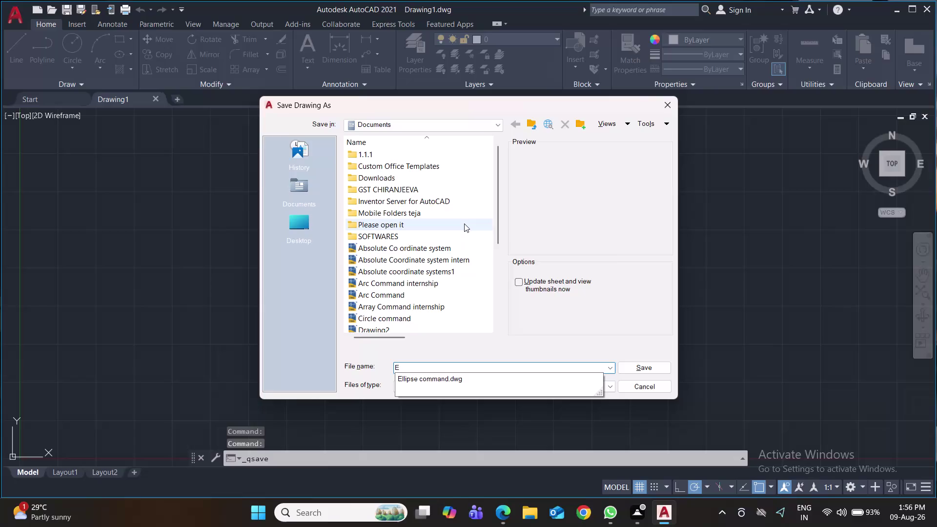
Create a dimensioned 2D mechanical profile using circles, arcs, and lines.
Type 'Basic' as the starting file name, correcting the mistyped entry.
text(xe)
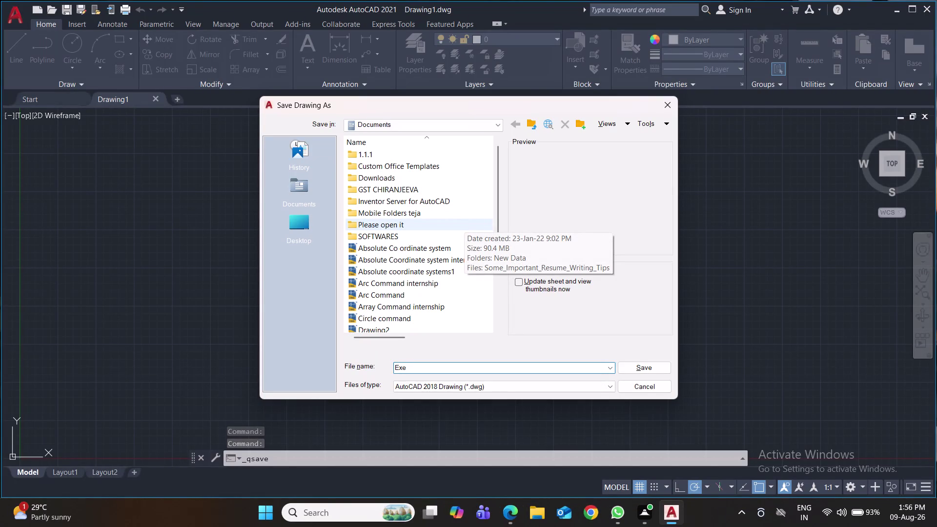
key(r)
text(cis)
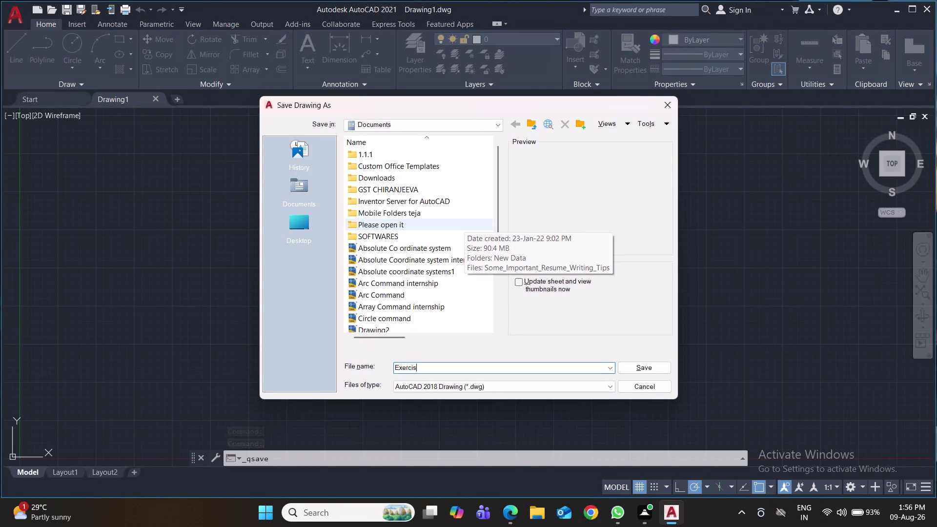
text(e)
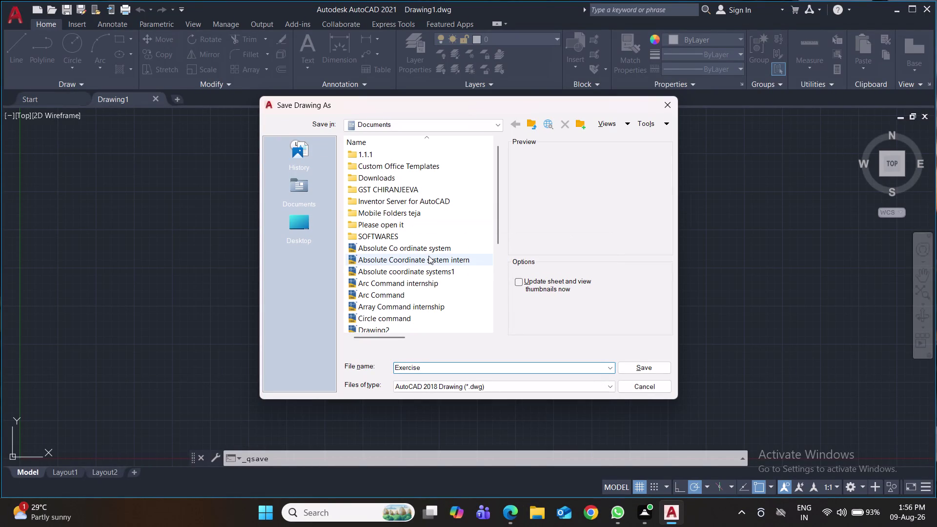
key(BackSpace)
key(BackSpace)
key(BackSpace)
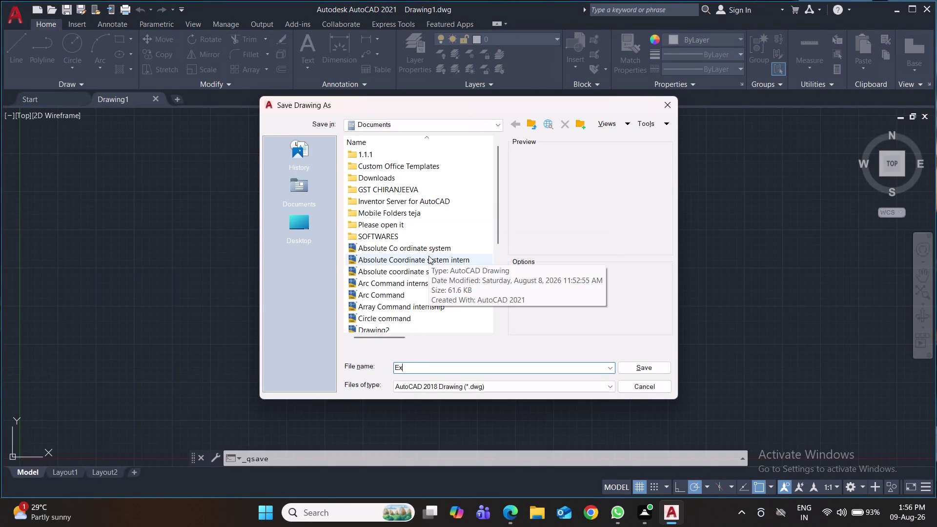
text(Bas)
text(ic)
key(space)
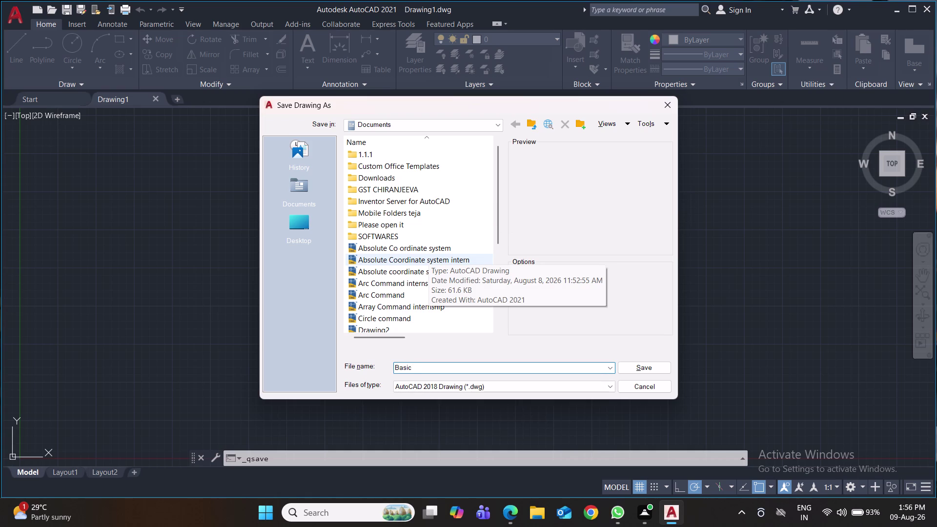
Browse to the intership folder on the Desktop.
scroll(down, 3)
scroll(down, 3)
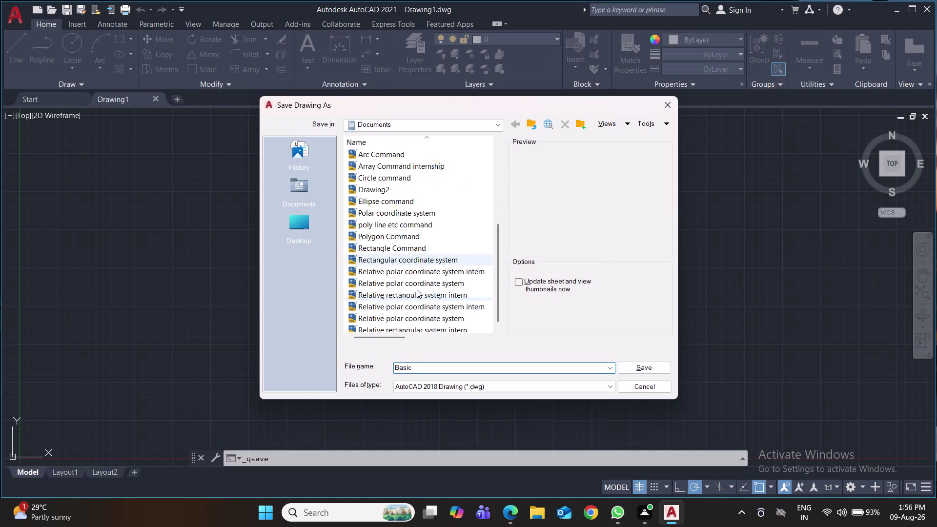
scroll(down, 3)
scroll(down, 3)
scroll(down, 3)
scroll(up, 3)
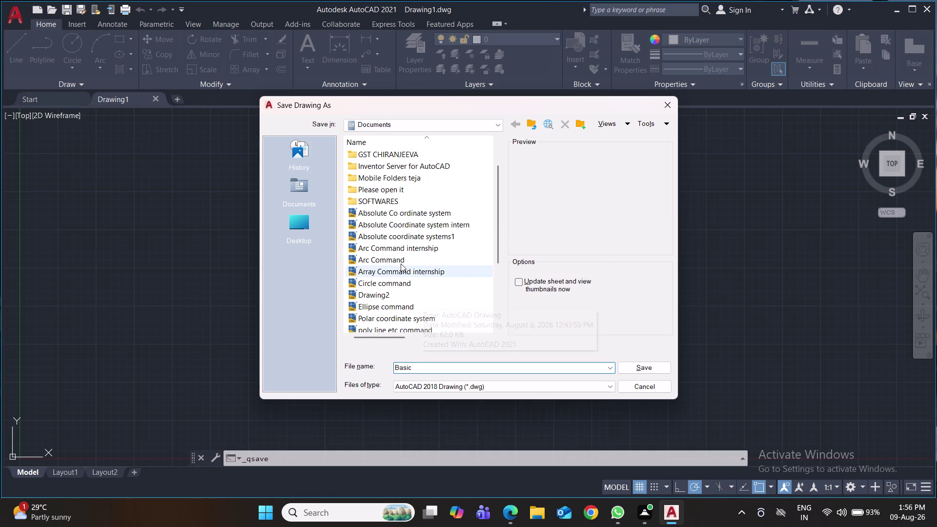
click(299, 228)
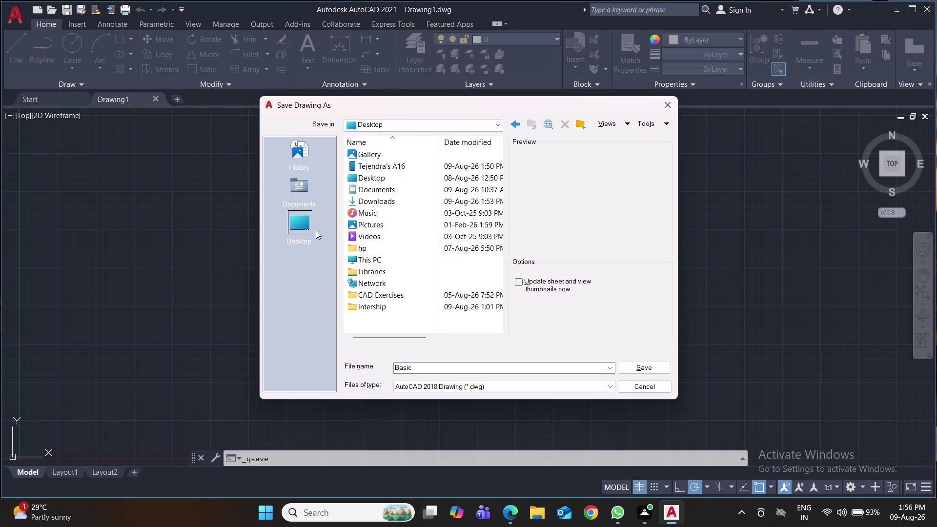
click(386, 309)
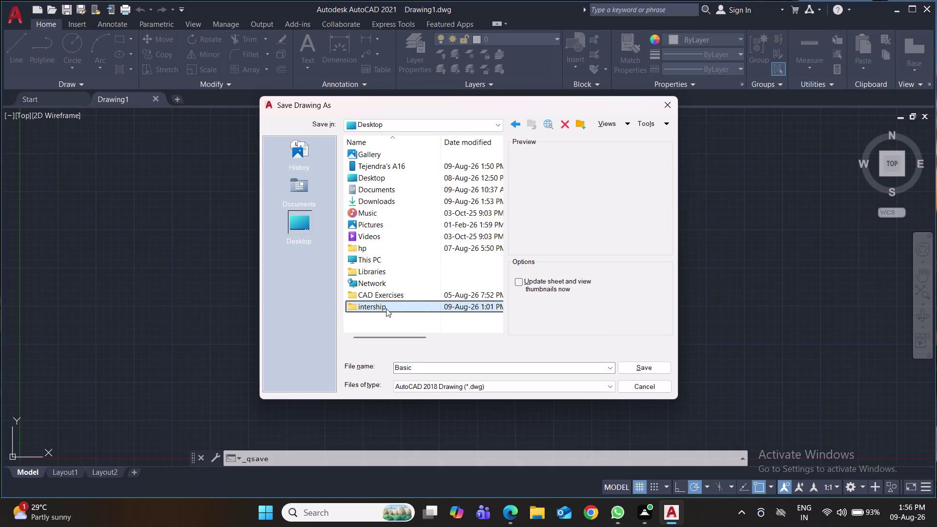
double_click(386, 309)
Reuse 'Basic exercise 5 internship', change 5 to 6, and save.
click(426, 365)
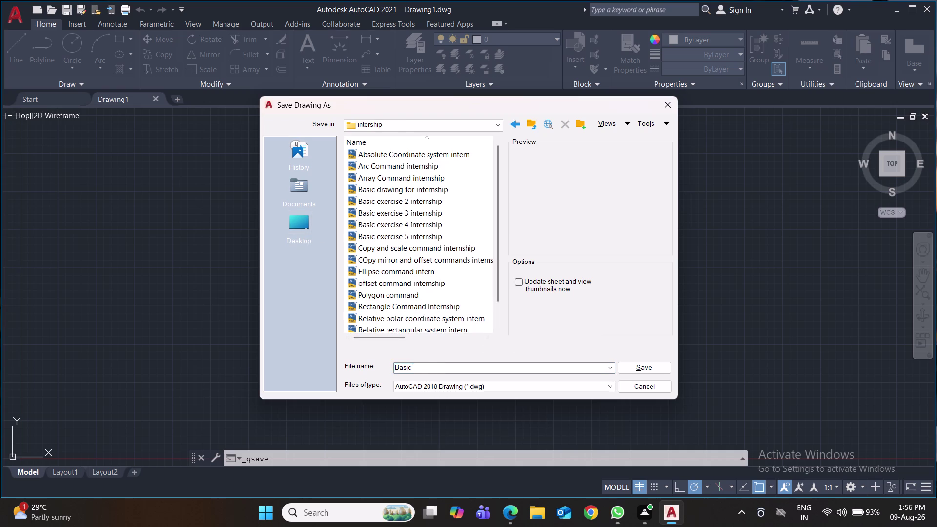
click(425, 366)
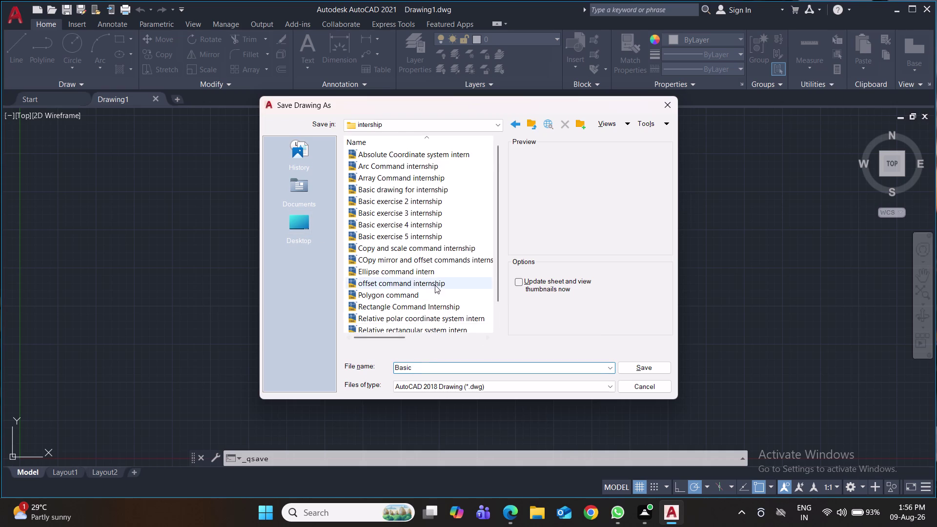
scroll(down, 3)
click(418, 216)
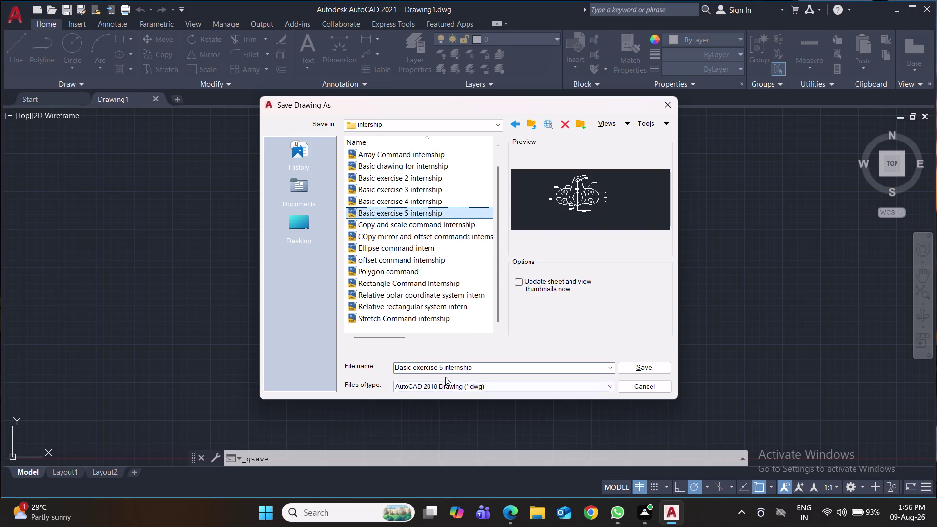
click(444, 369)
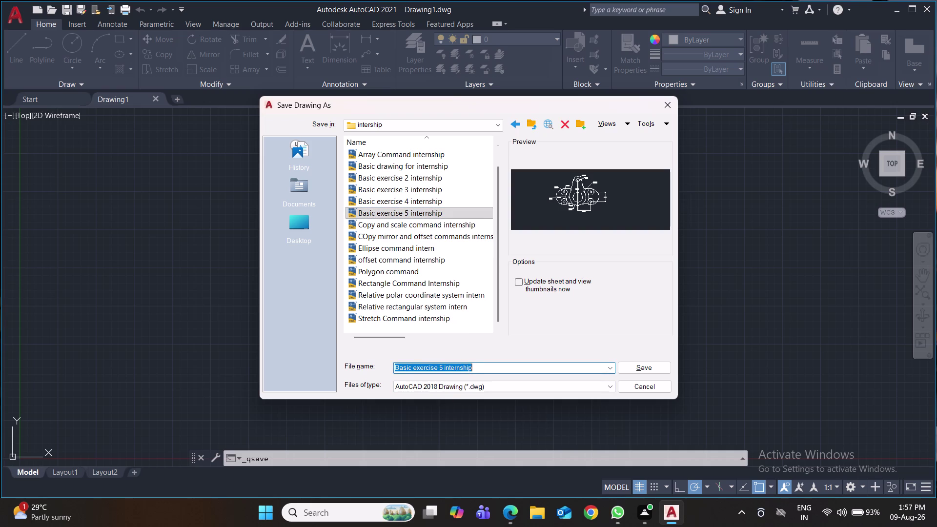
click(444, 369)
key(Left)
key(BackSpace)
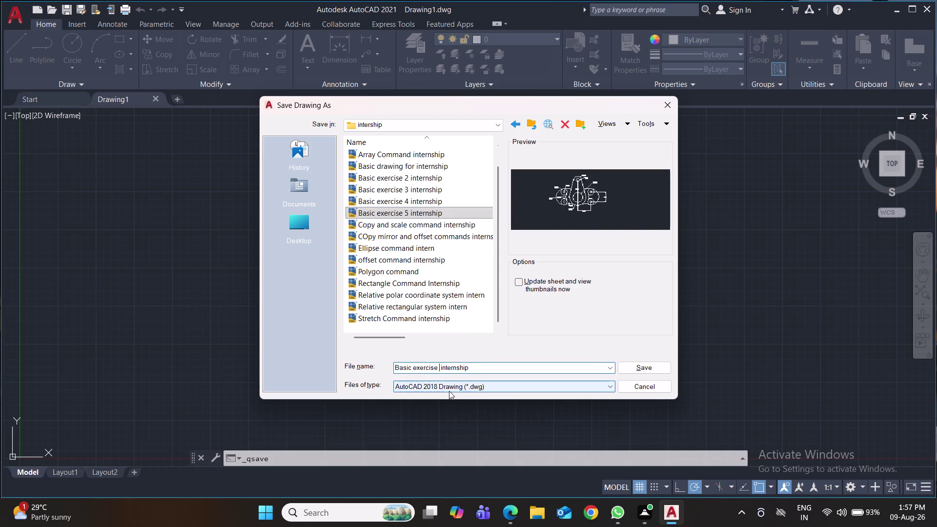
key(6)
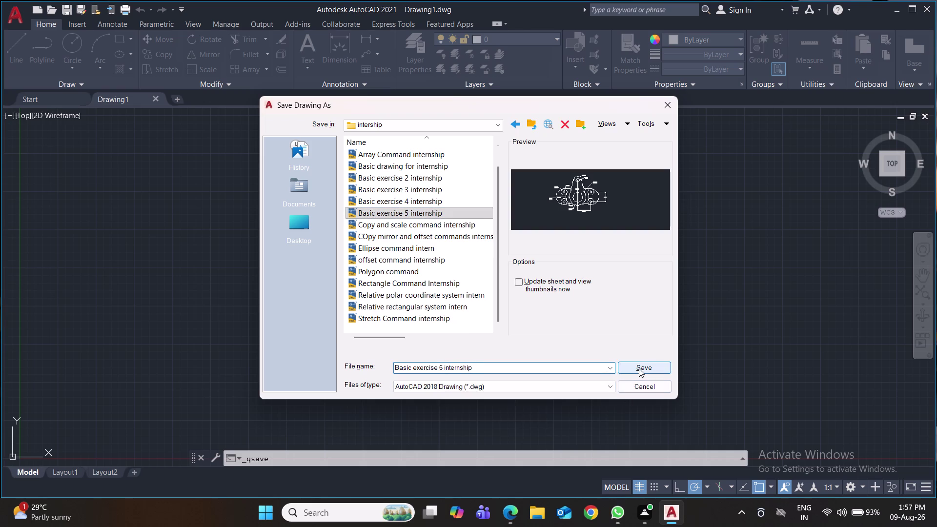
click(639, 369)
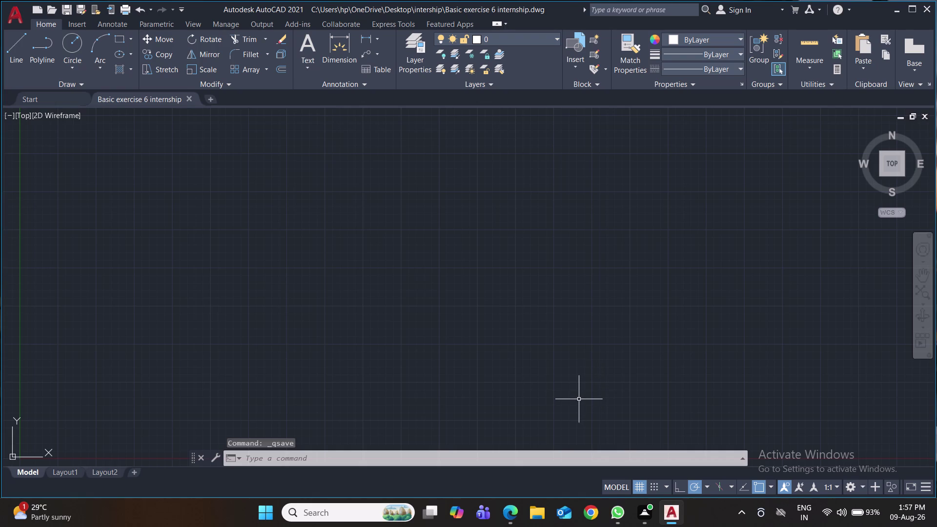
Save, then set Drawing Units to 0.0 length precision and millimetre insertion scale.
key(ctrl+s)
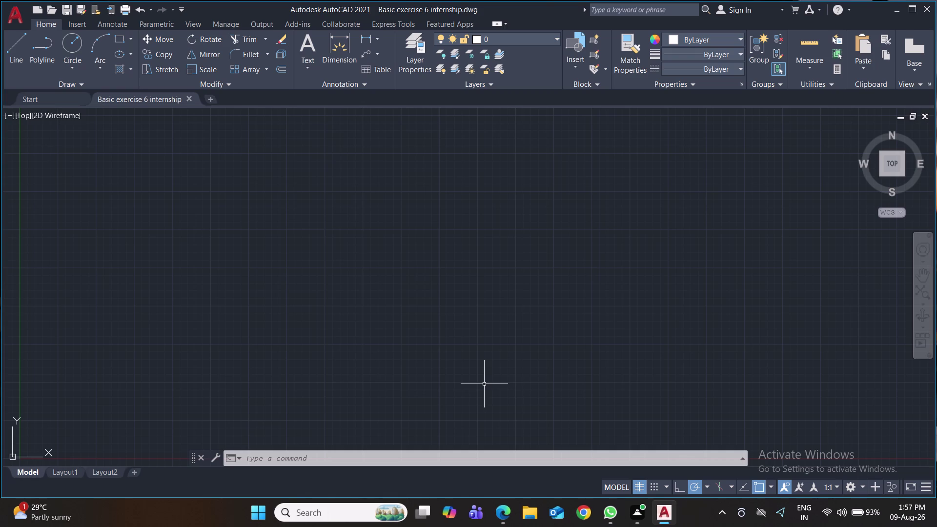
text(un)
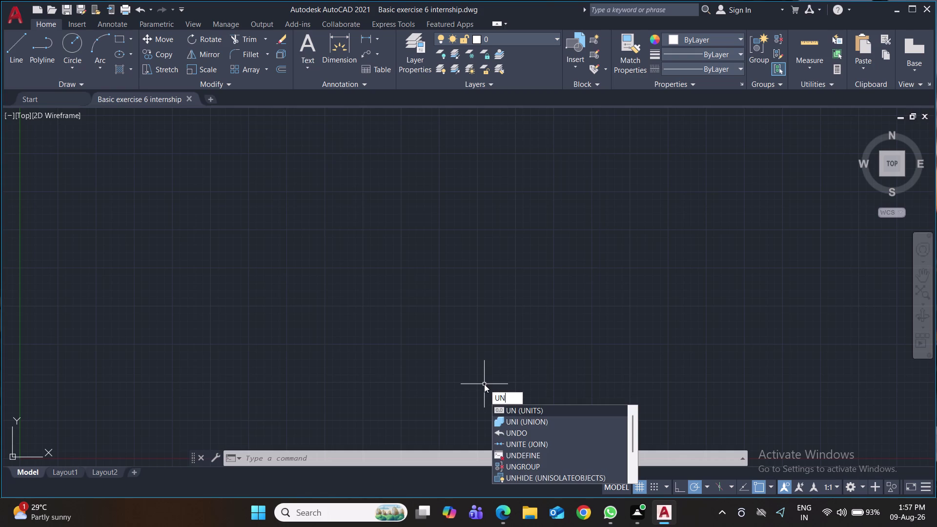
key(Return)
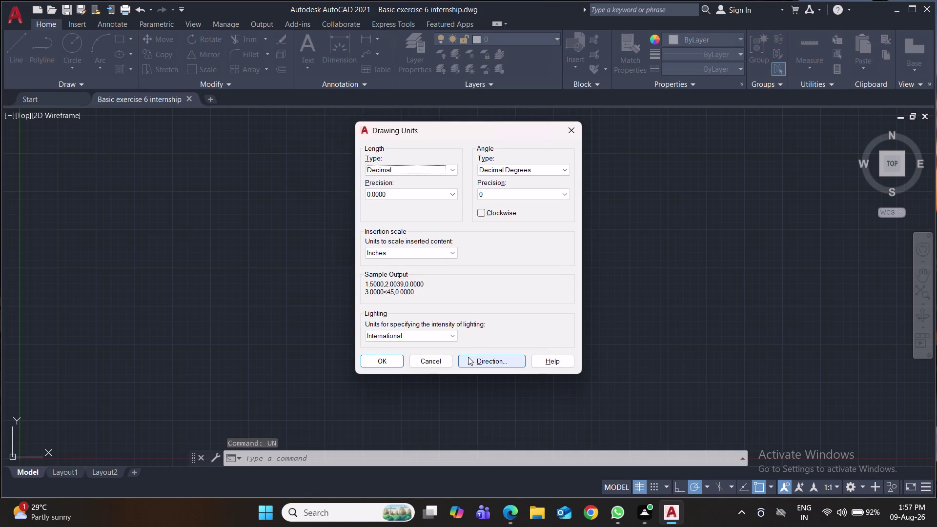
click(438, 197)
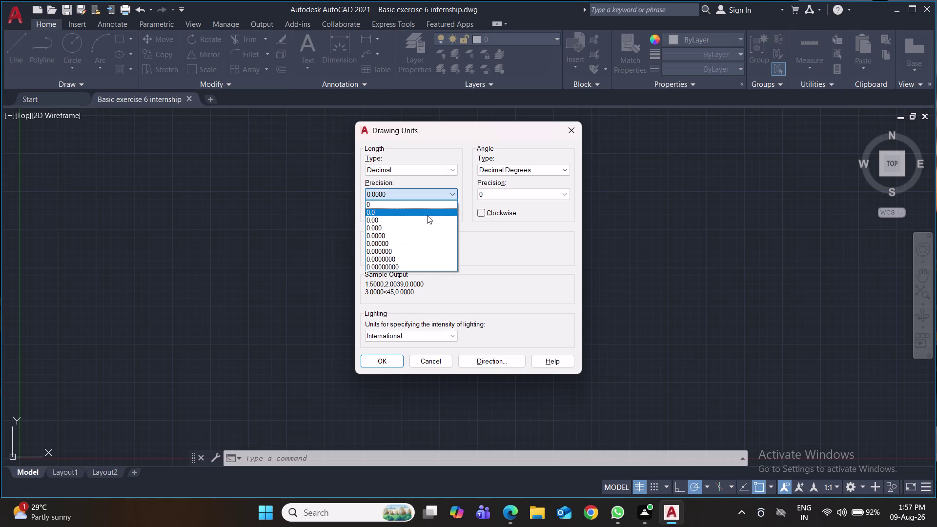
click(427, 215)
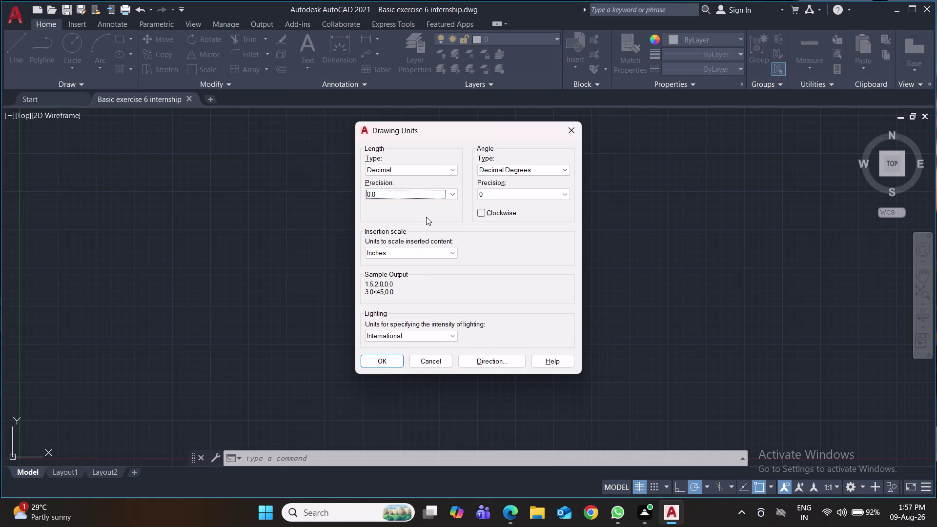
click(432, 254)
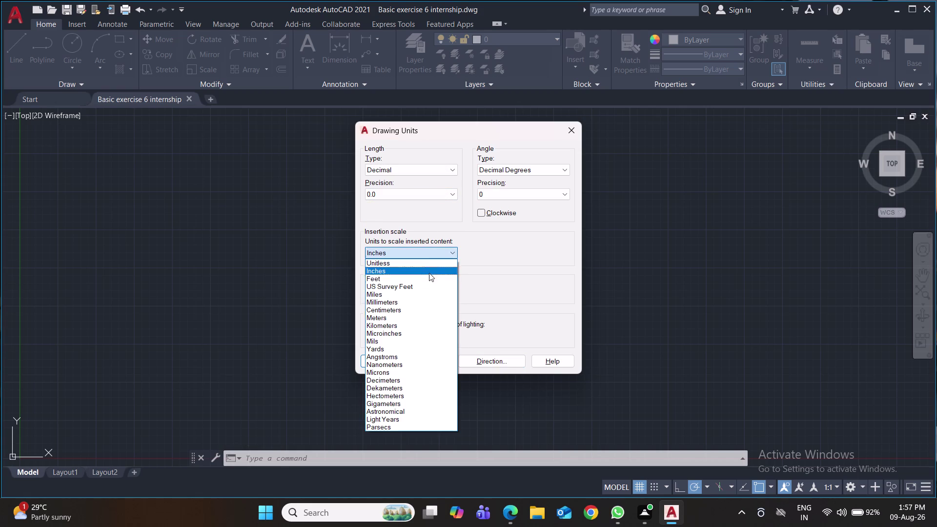
click(424, 304)
click(390, 360)
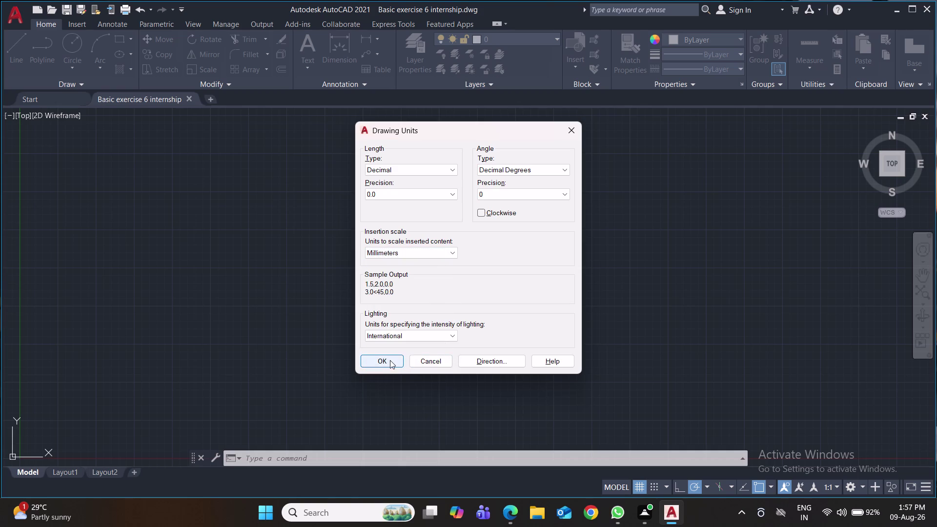
key(d)
key(Return)
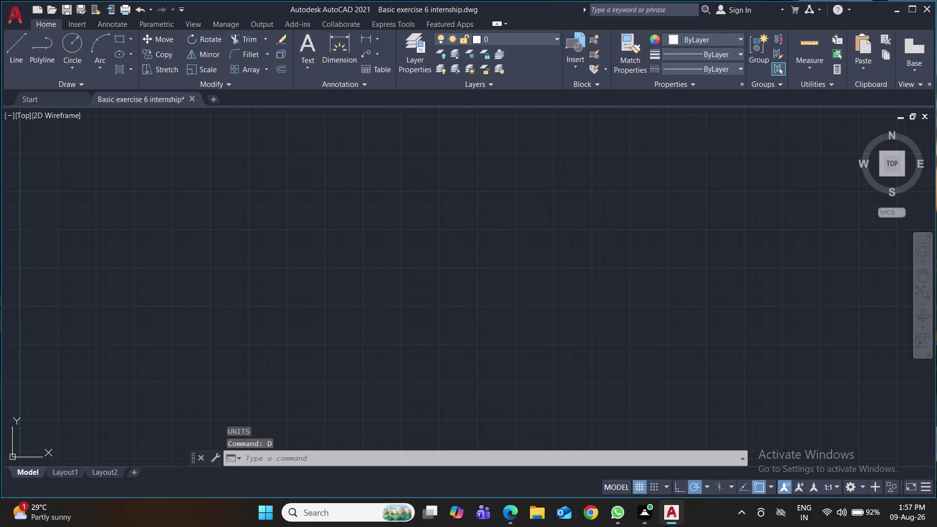
Give Standard dimension style 0.0 precision, arrow size 2, text height 4, and make it current.
click(589, 228)
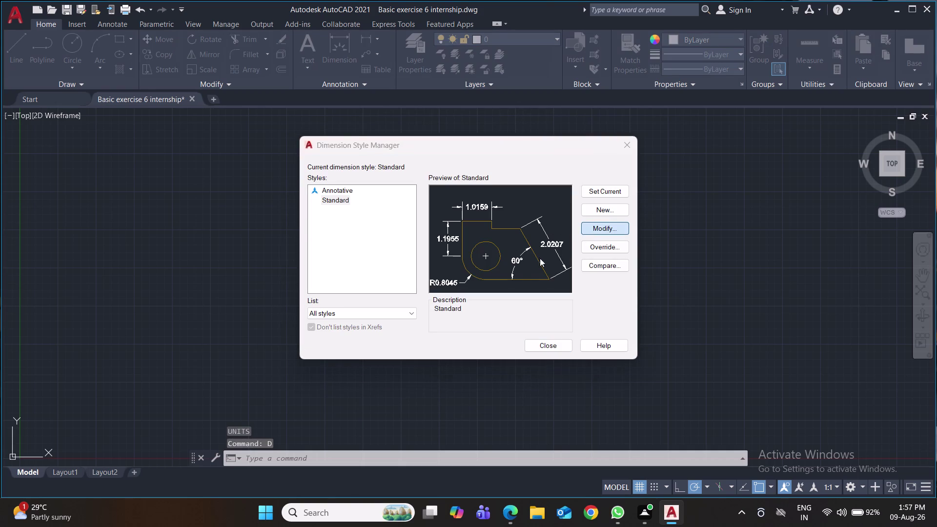
click(404, 168)
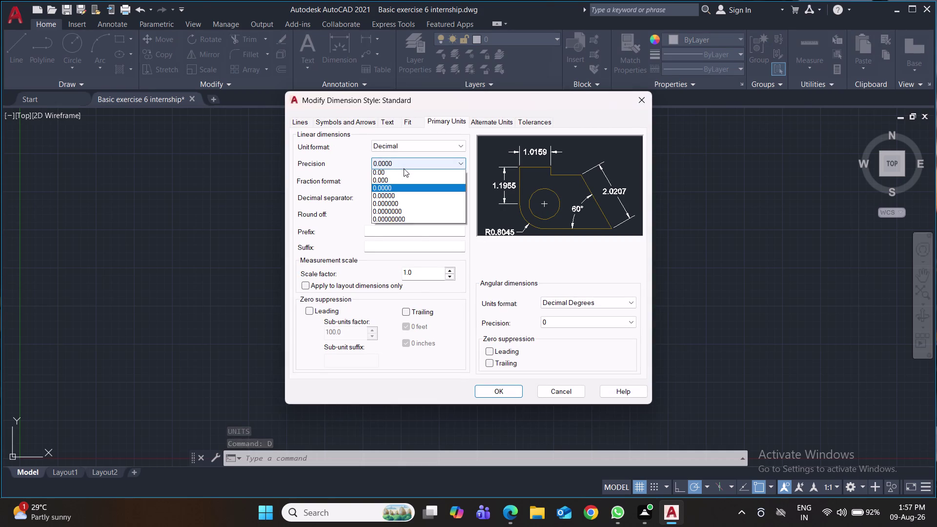
click(403, 181)
click(352, 124)
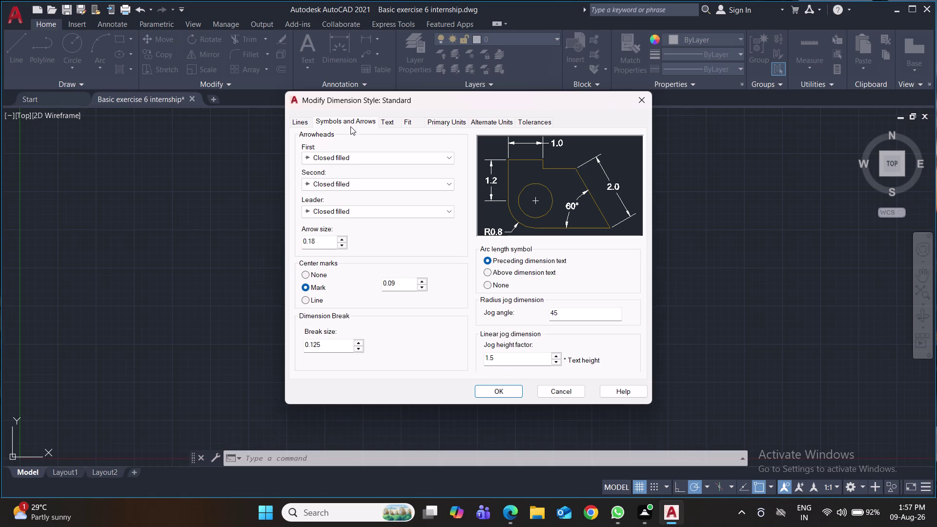
drag(331, 242, 274, 241)
key(2)
click(389, 124)
drag(436, 204, 398, 204)
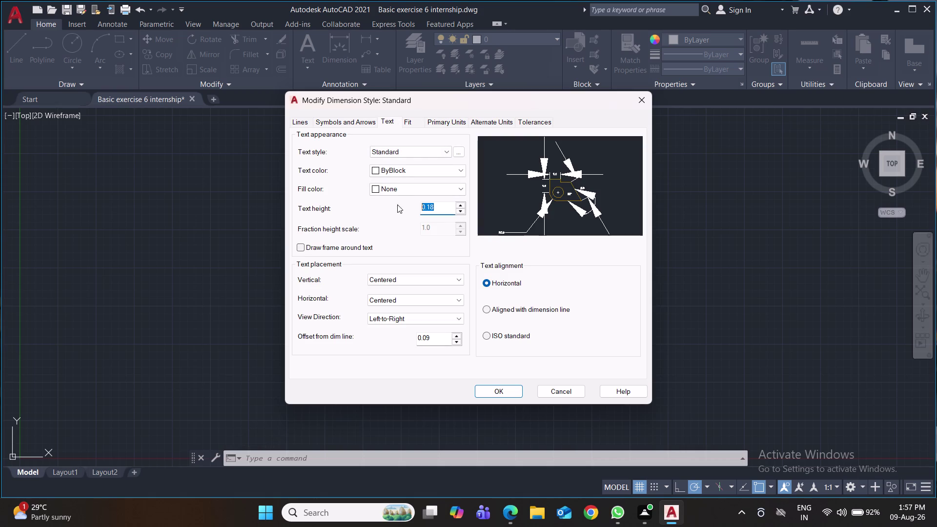
key(4)
click(480, 389)
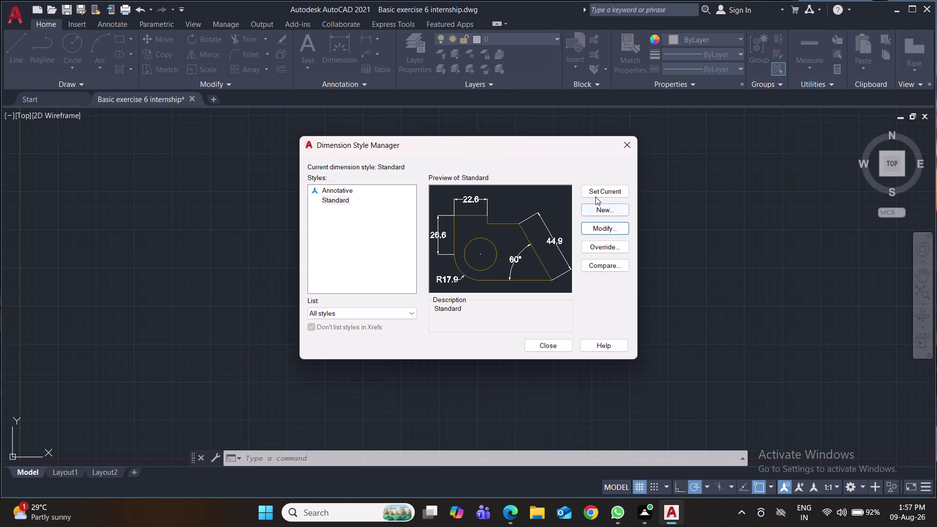
click(596, 195)
click(545, 347)
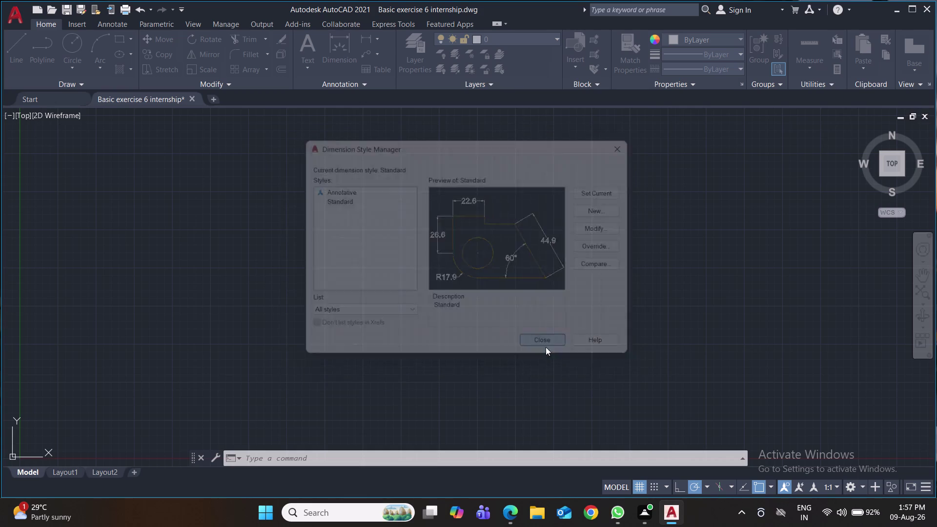
Draw a circle of radius 70 and bring it into view.
key(c)
key(Return)
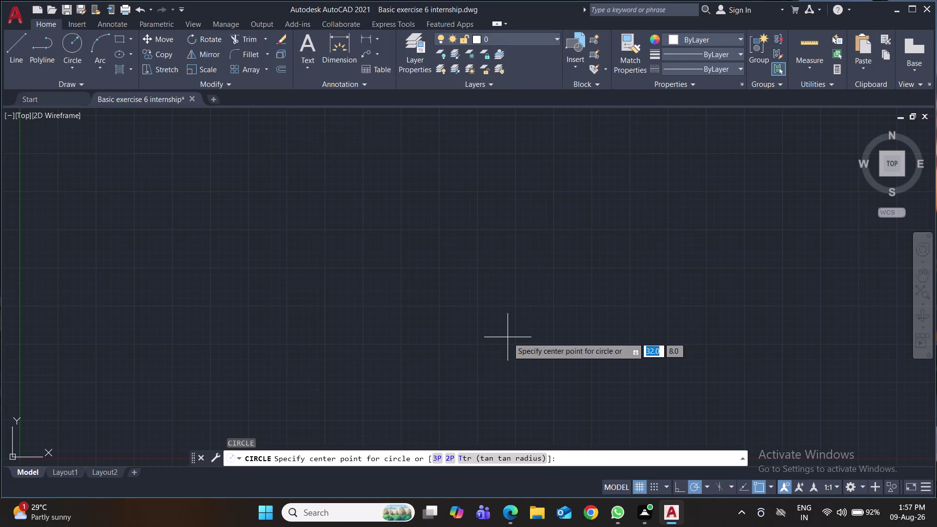
click(248, 252)
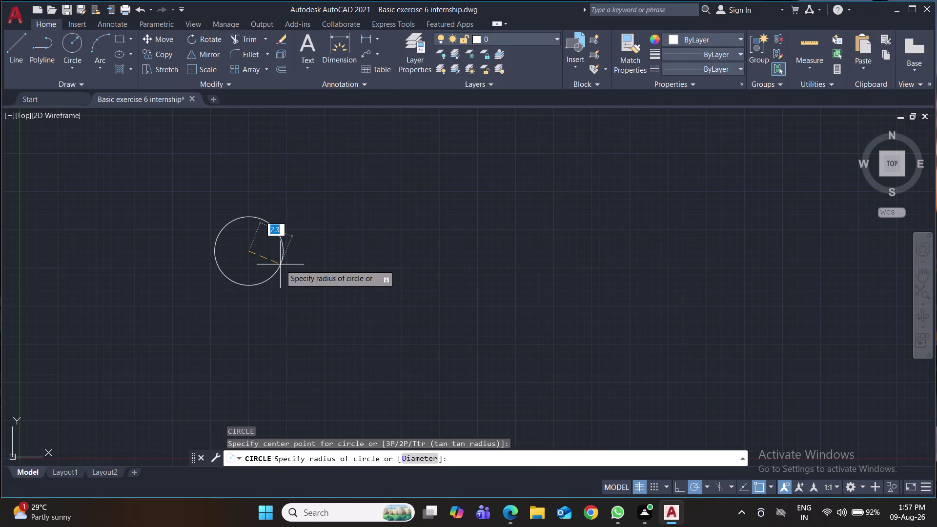
text(70)
key(Return)
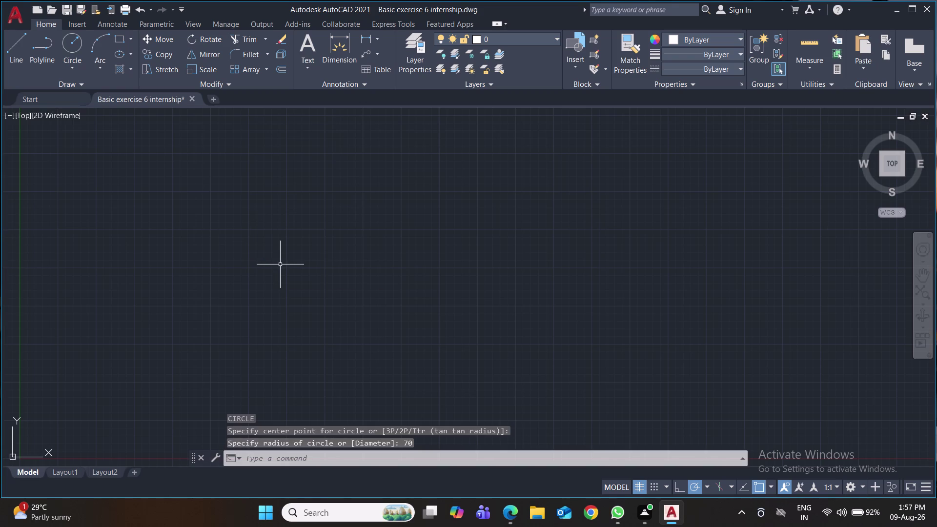
scroll(down, 3)
scroll(down, 3)
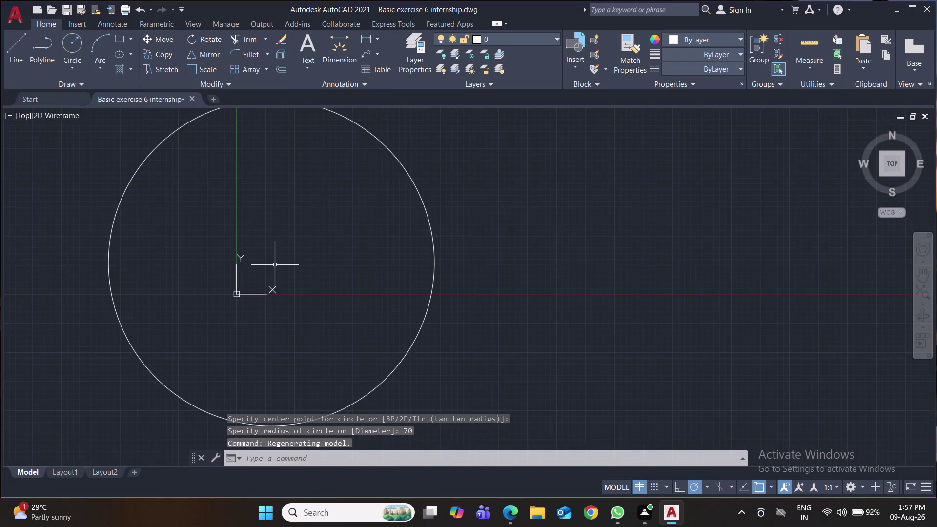
scroll(down, 3)
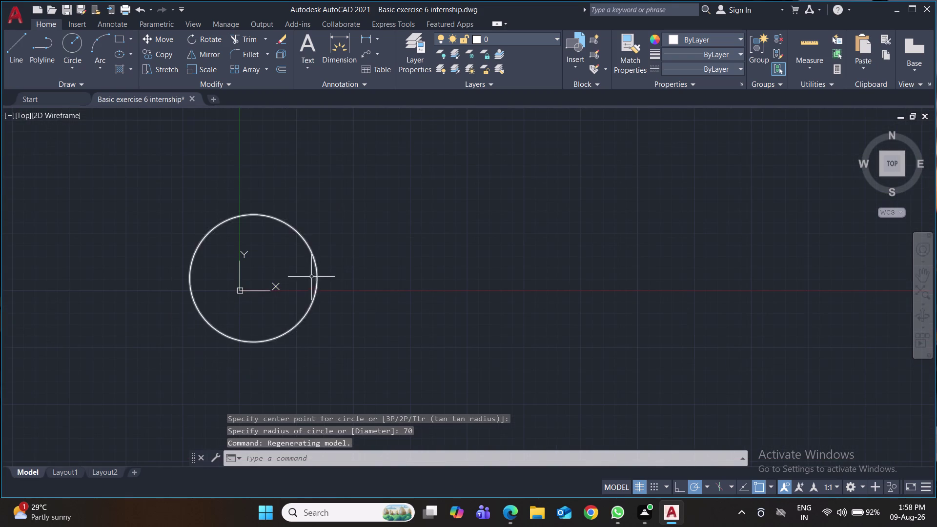
middle_drag(304, 274, 456, 220)
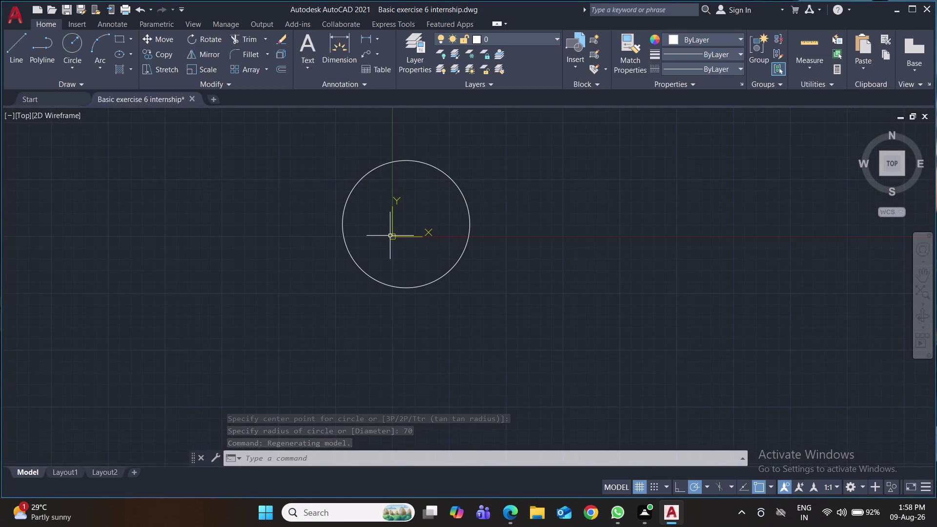
Move the UCS origin from the circle's centre to the lower left and recentre the view.
click(394, 238)
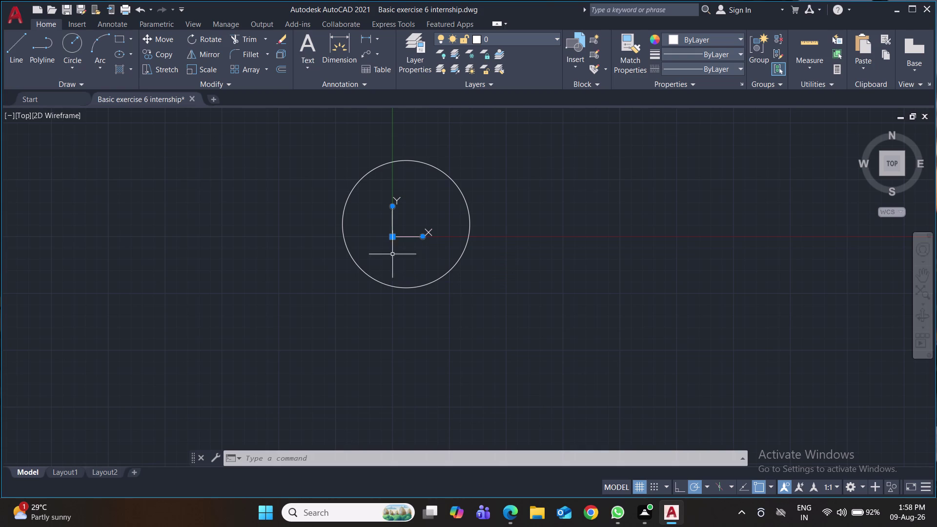
click(393, 233)
click(394, 235)
drag(392, 236, 260, 291)
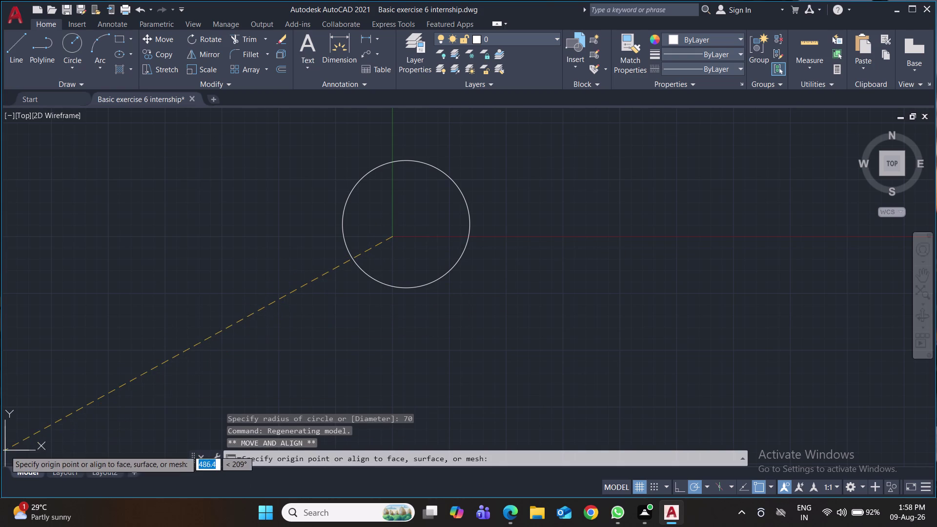
click(10, 454)
scroll(up, 3)
middle_drag(523, 266, 517, 295)
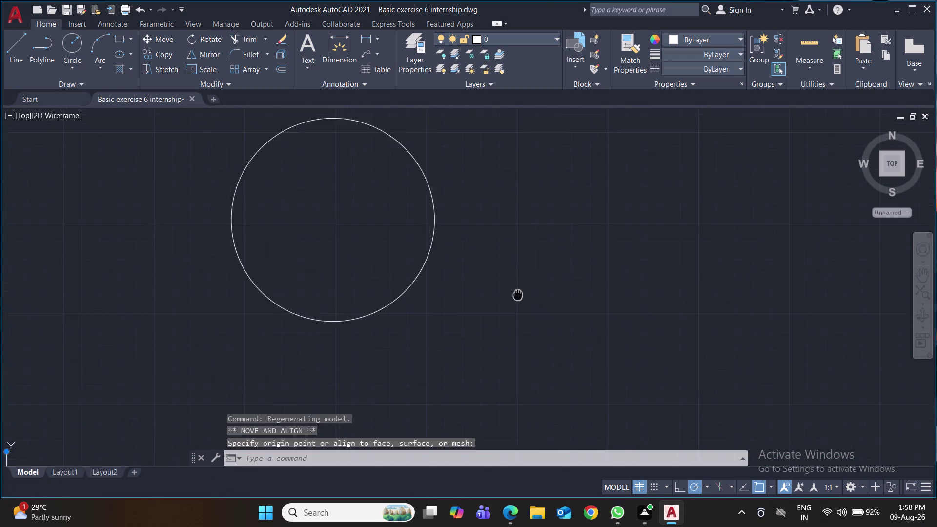
middle_drag(518, 295, 510, 338)
scroll(up, 3)
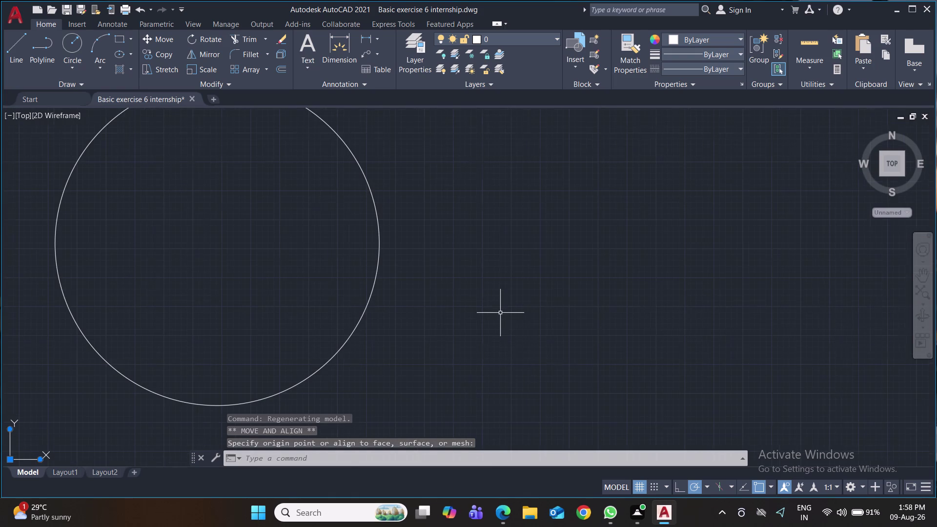
middle_drag(500, 312, 608, 337)
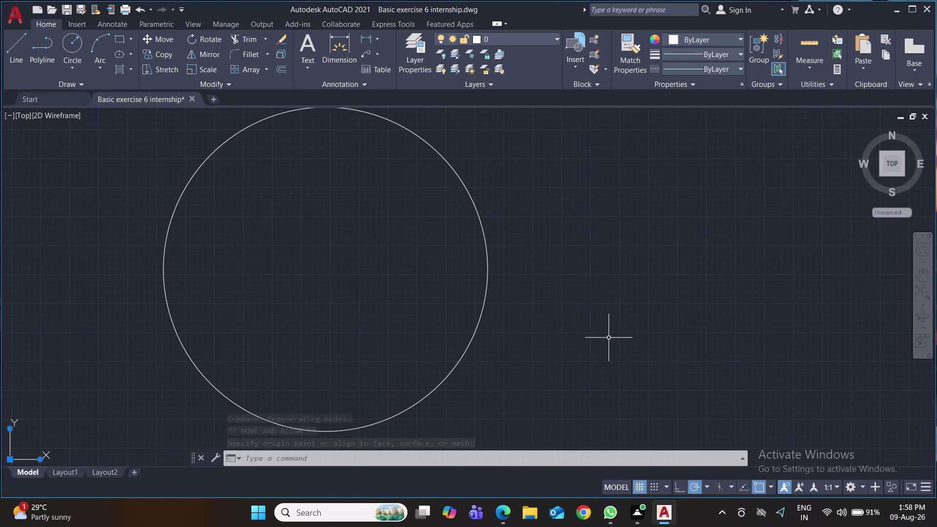
scroll(down, 3)
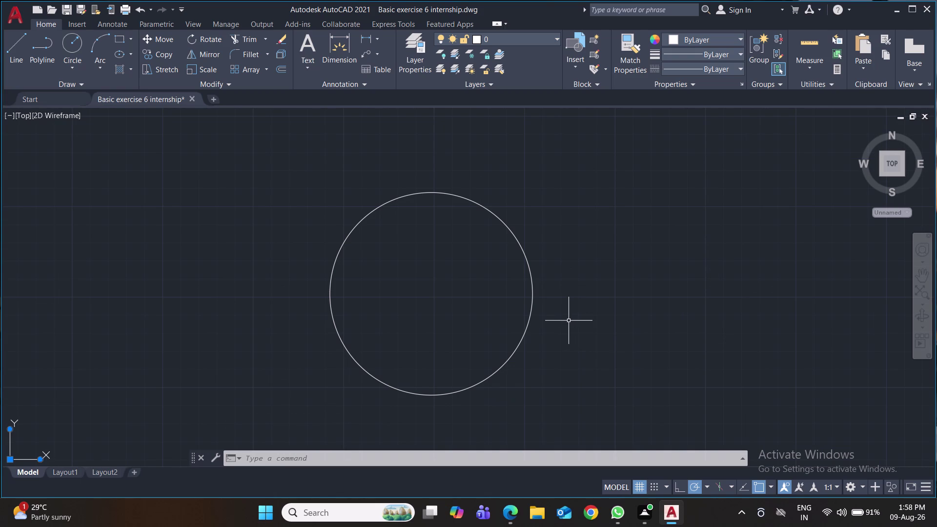
click(28, 52)
Draw the first 36-unit vertical slot lines, offset 5 near the circle's centre.
click(10, 45)
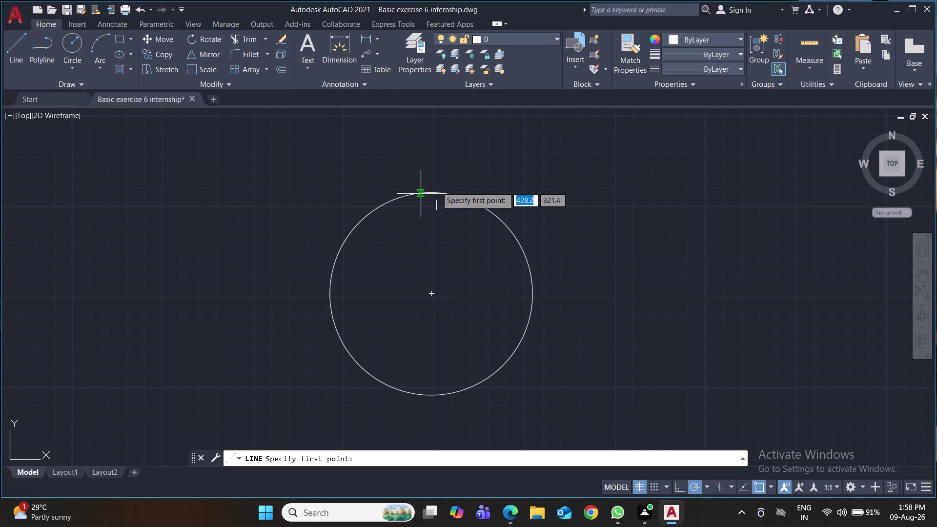
click(430, 293)
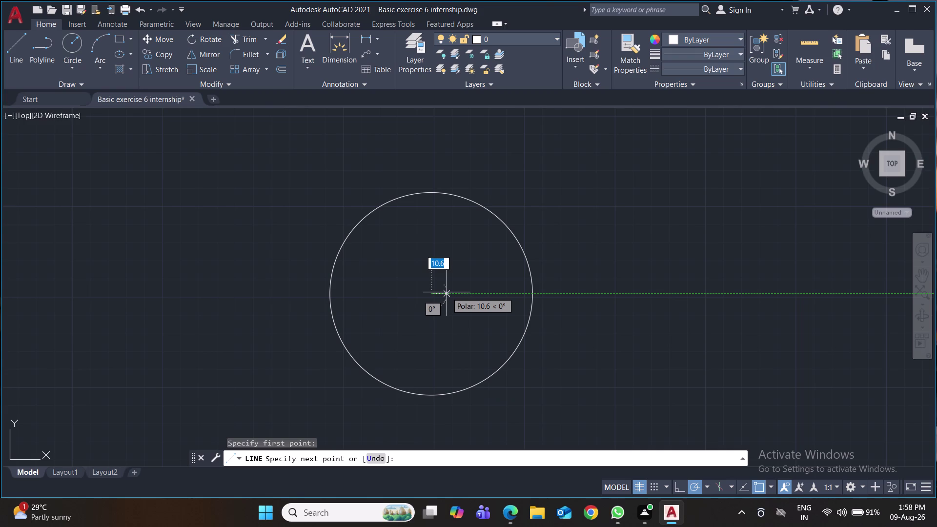
key(5)
key(Return)
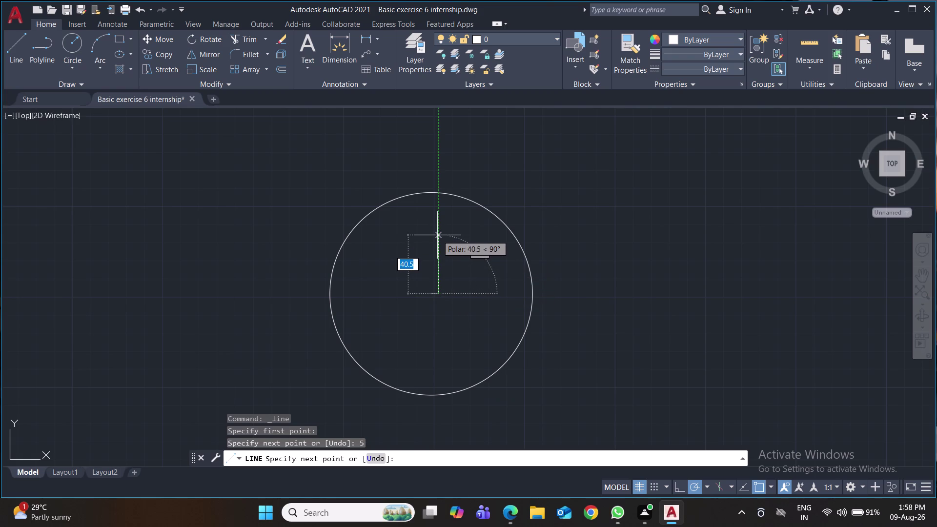
text(36)
key(Return)
key(Return)
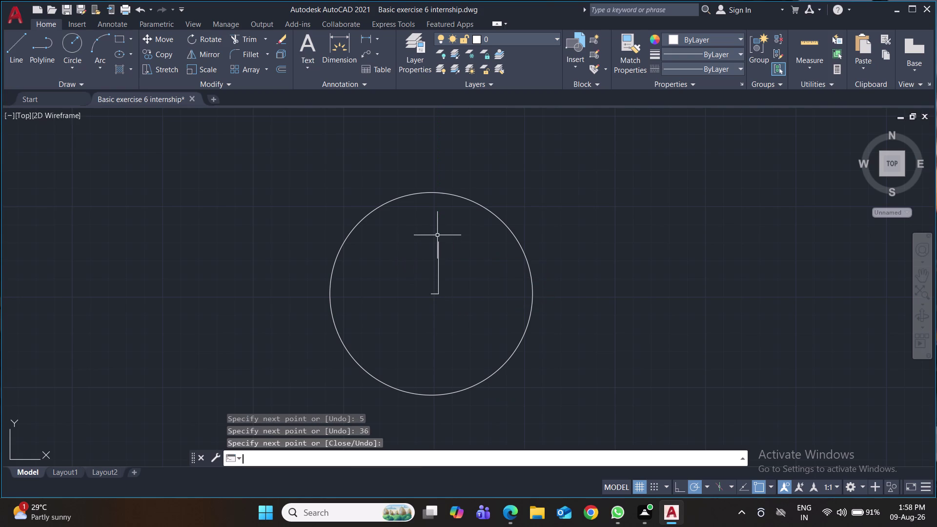
key(space)
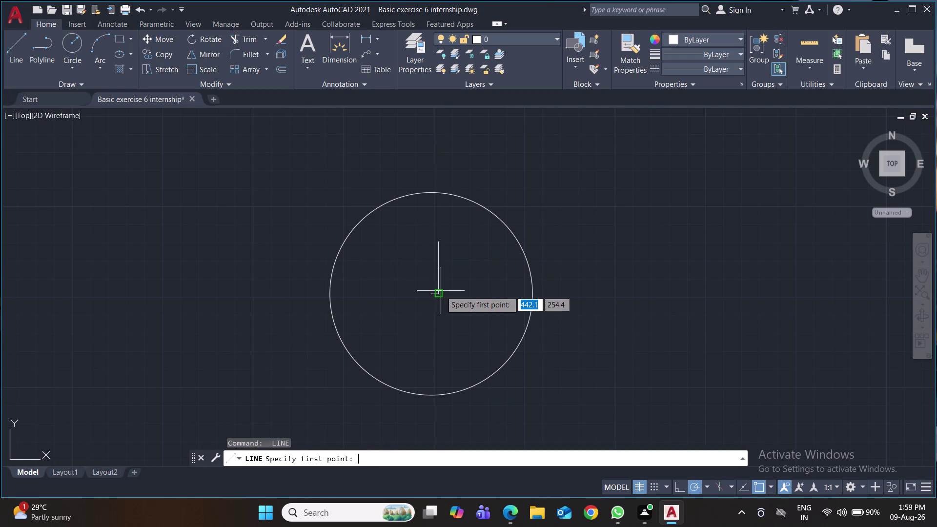
click(438, 295)
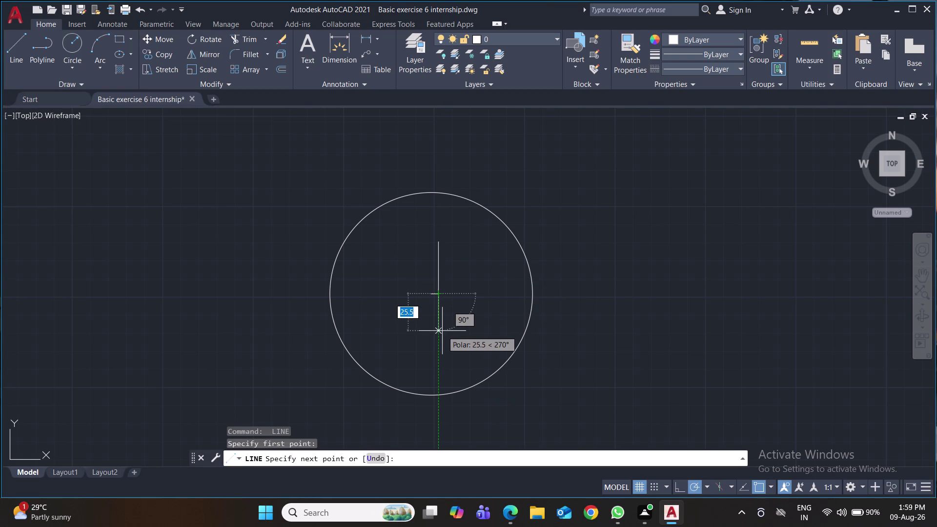
text(36)
key(Return)
key(Return)
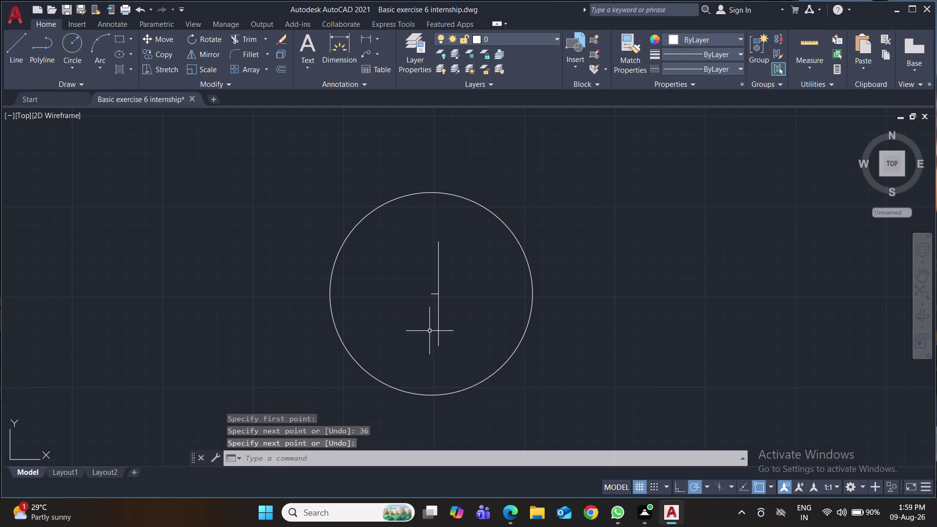
Draw two more 36-unit vertical lines for the slot's other side.
key(space)
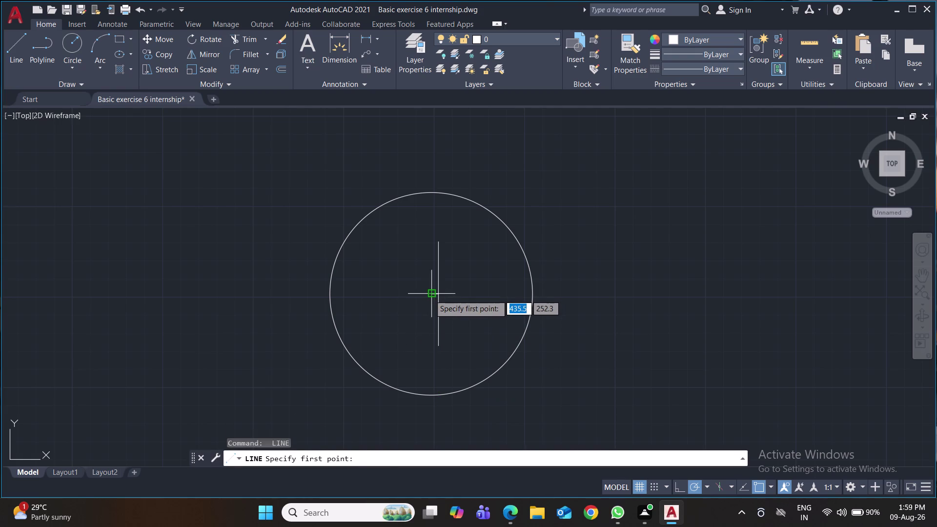
click(429, 294)
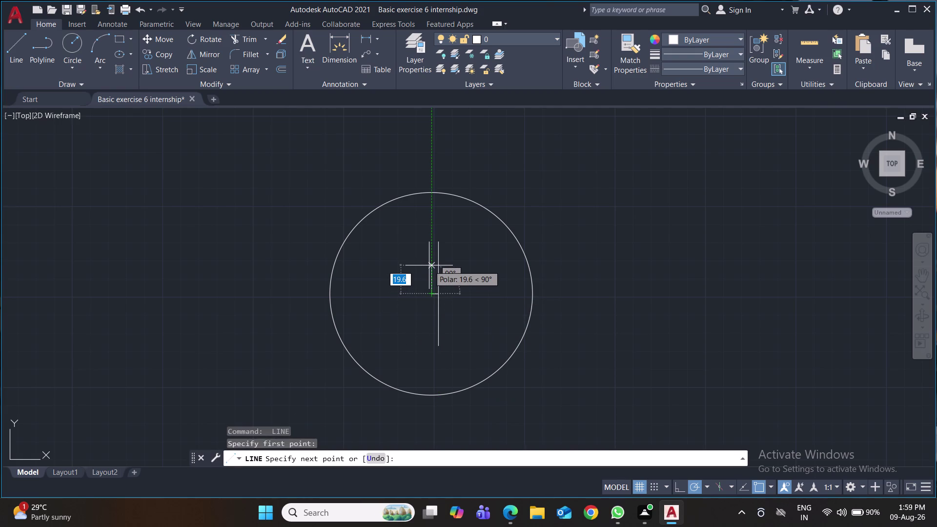
text(36)
key(Return)
key(Return)
key(space)
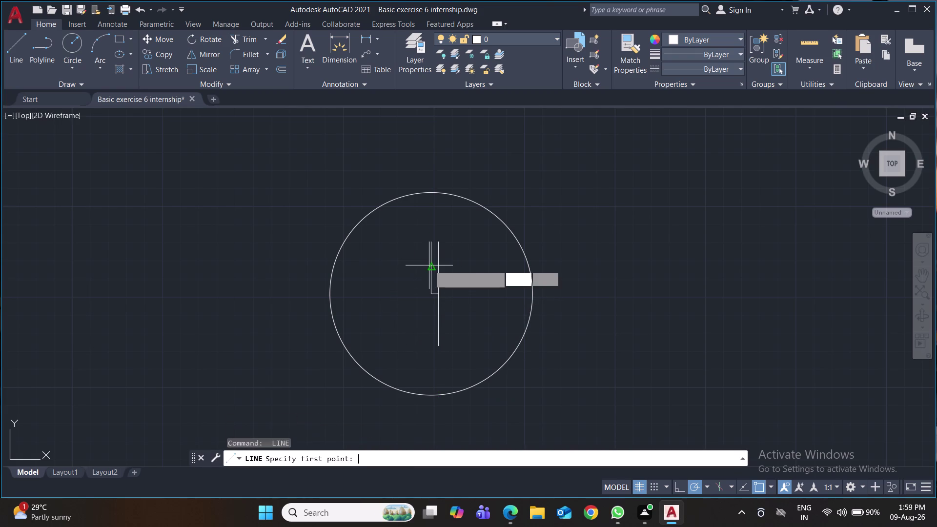
click(431, 296)
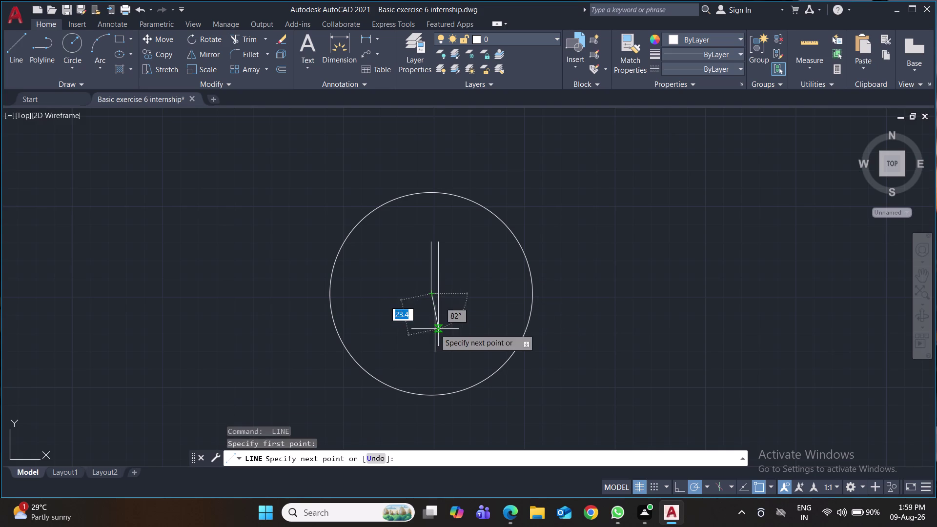
text(36)
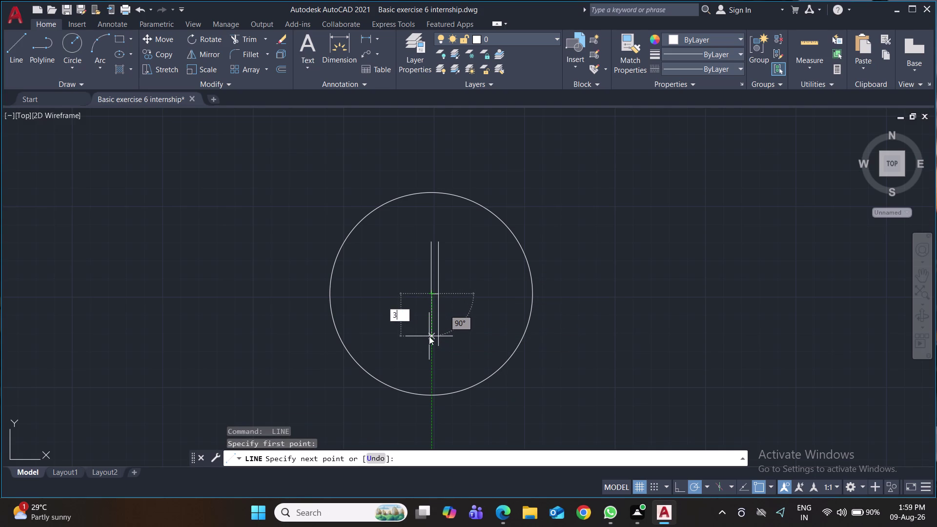
key(Return)
key(Return)
key(ctrl+s)
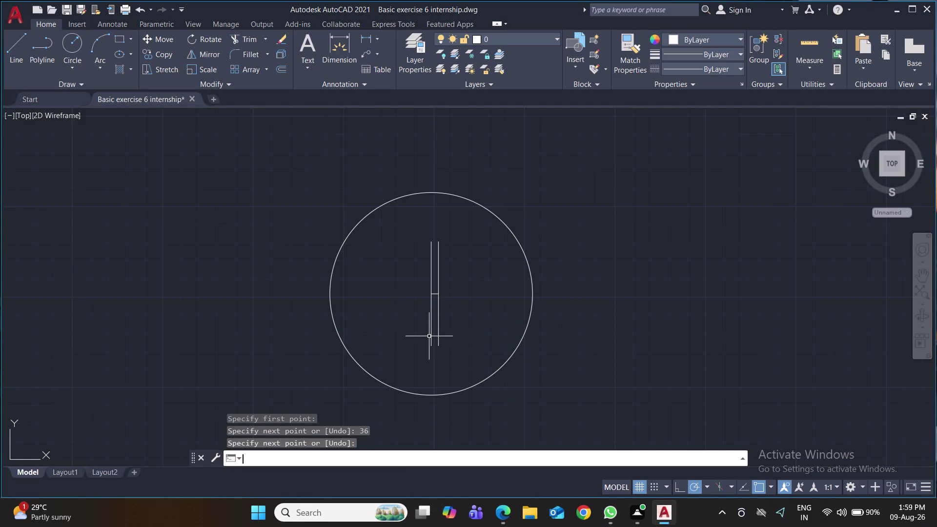
Erase the stray line, close the slot's top and bottom ends, and save.
click(435, 295)
key(Delete)
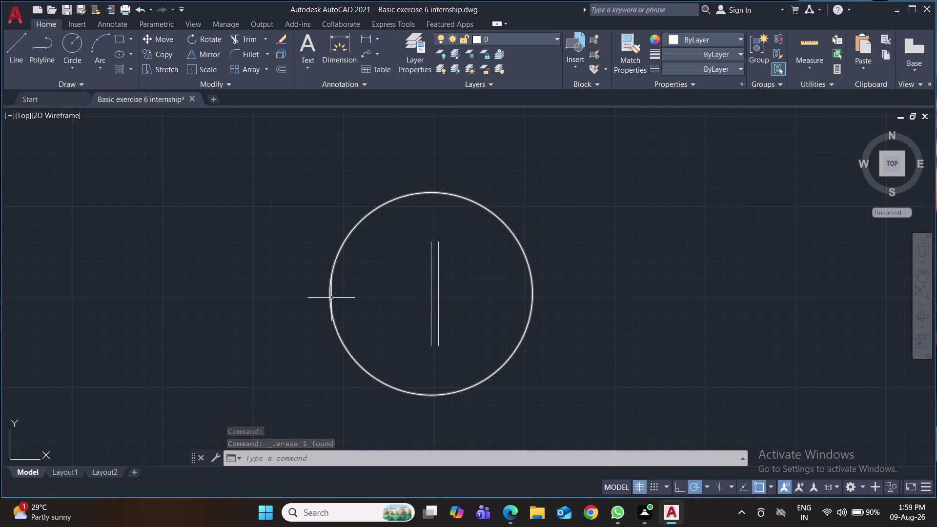
click(14, 48)
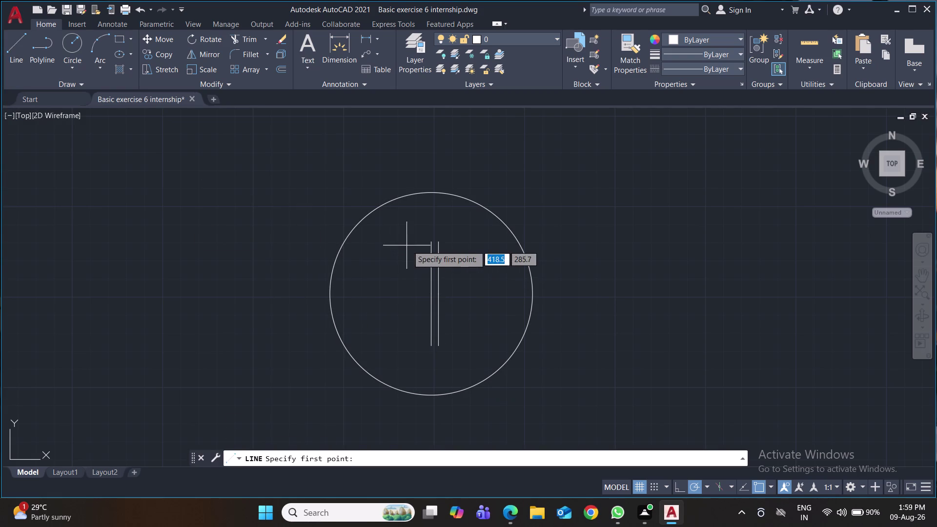
click(431, 241)
click(440, 242)
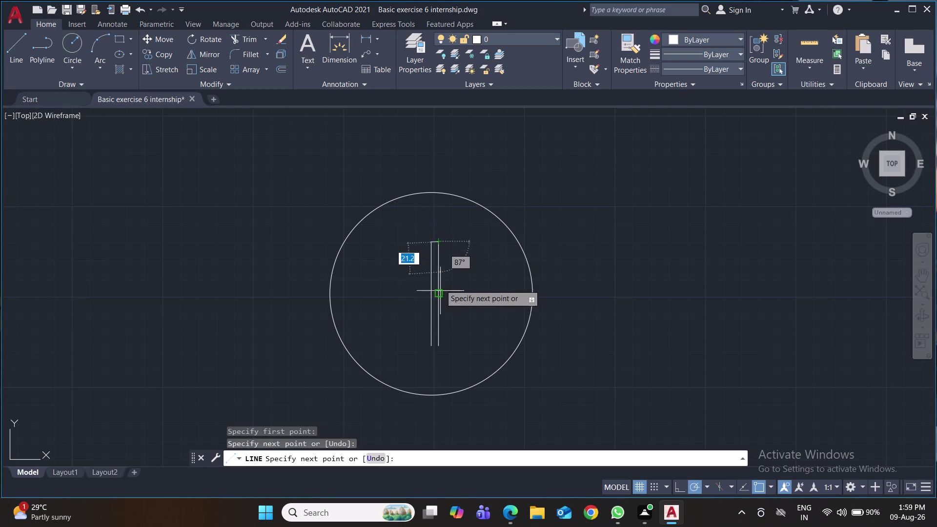
key(Return)
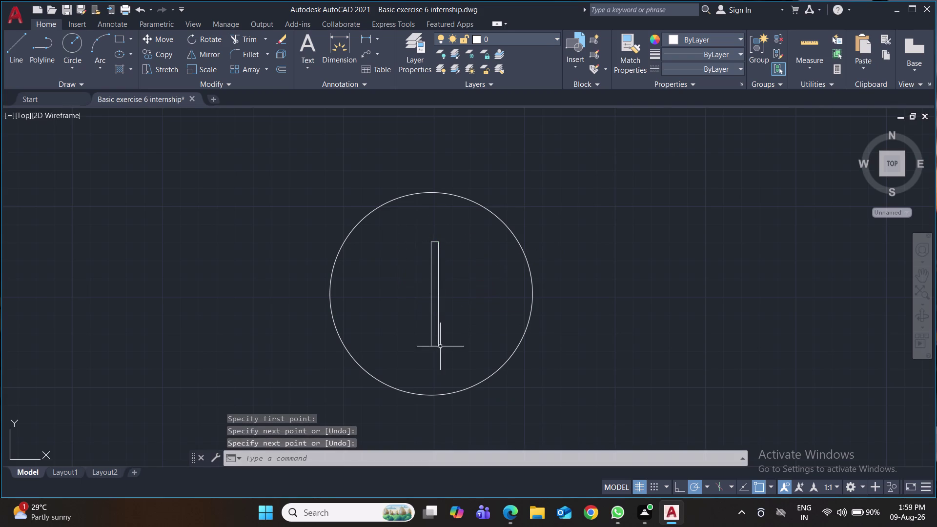
key(space)
click(436, 345)
click(431, 347)
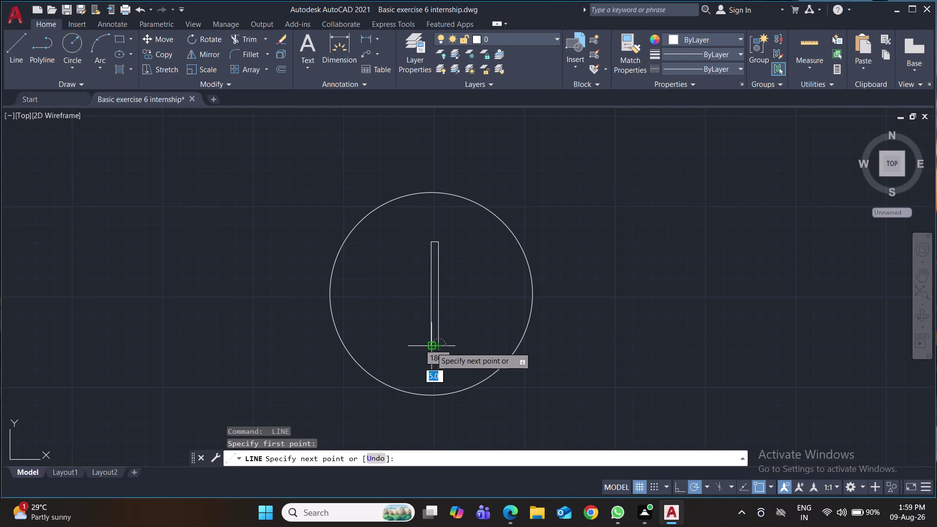
key(Return)
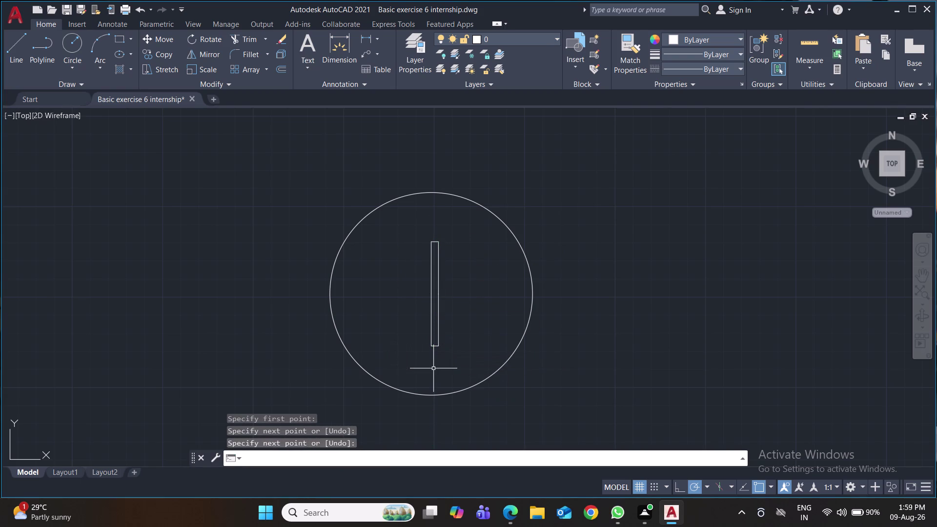
key(ctrl+s)
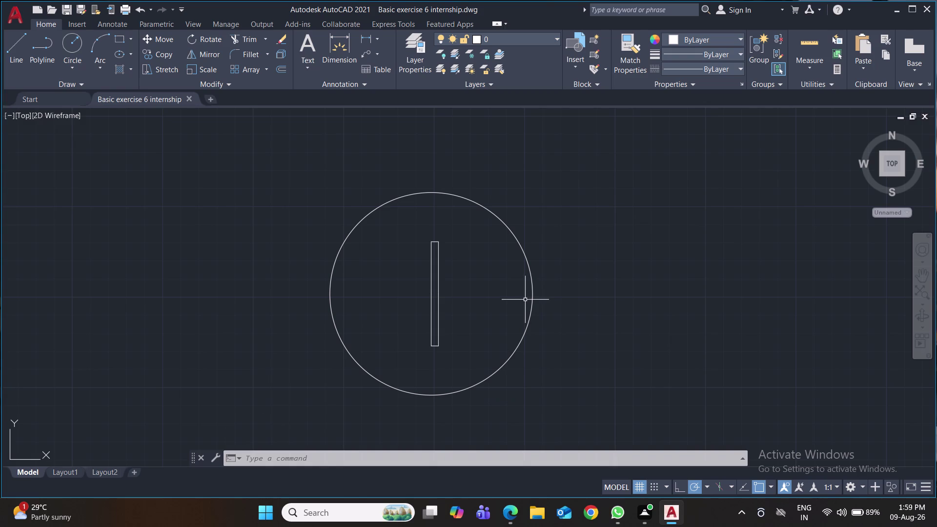
click(17, 48)
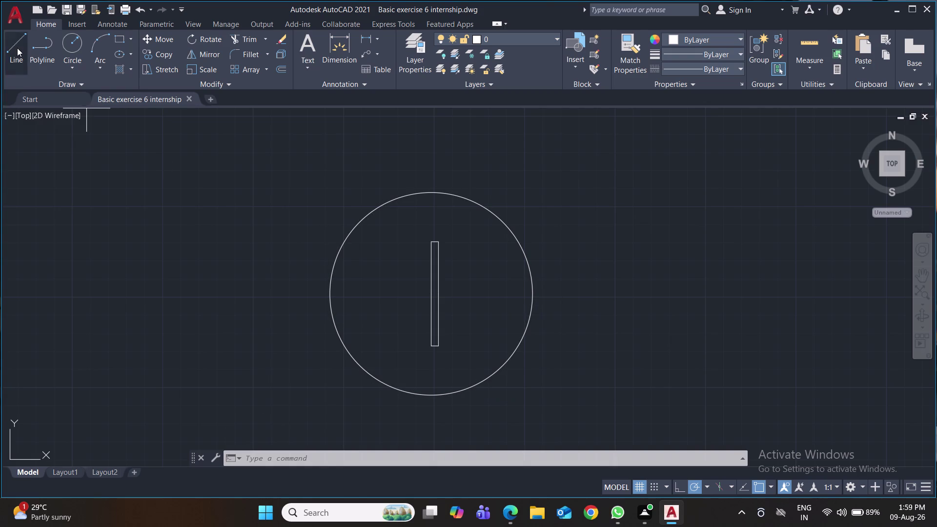
Draw a 30-unit vertical line upward from the slot's top.
click(433, 245)
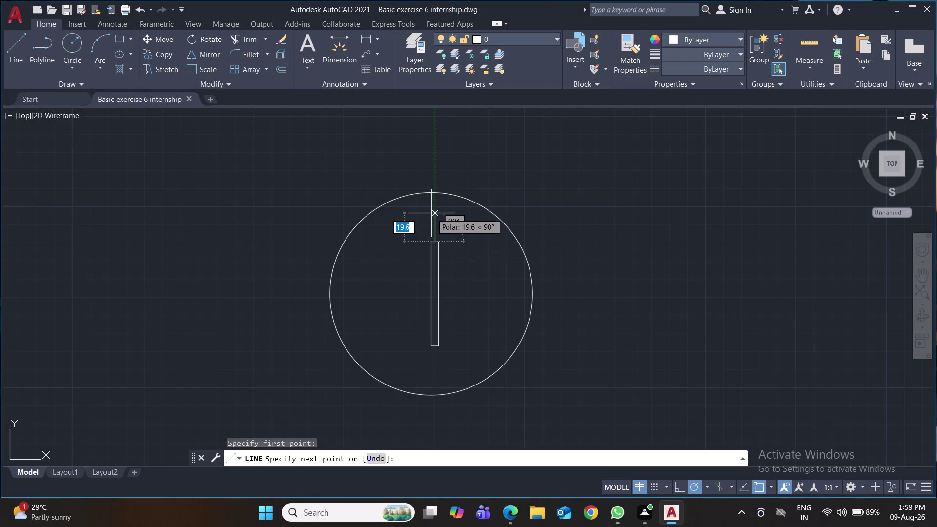
text(30)
key(Return)
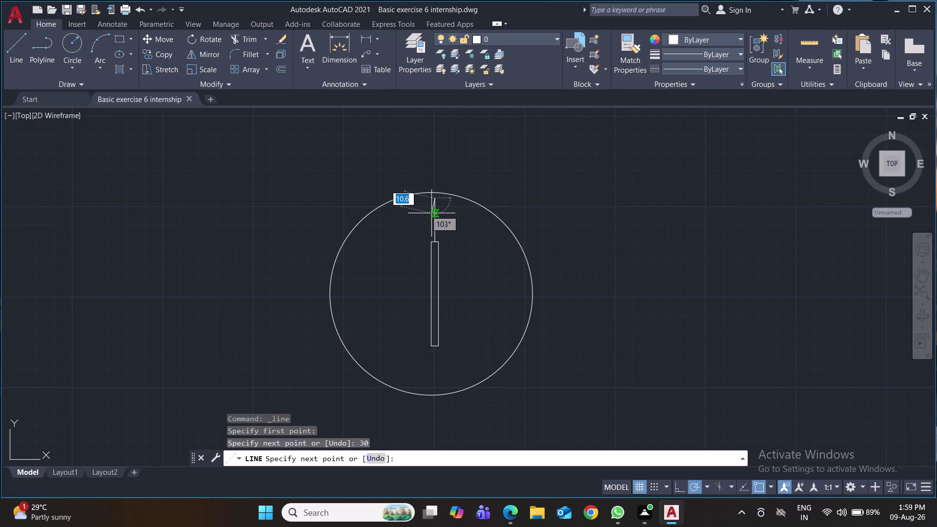
key(Return)
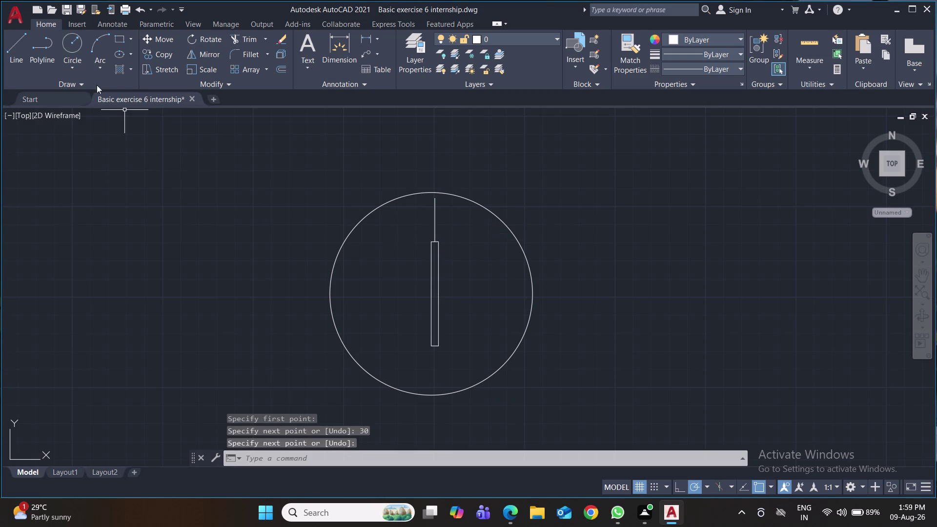
Centre a radius-8 circle on the line's top endpoint.
click(59, 38)
click(72, 44)
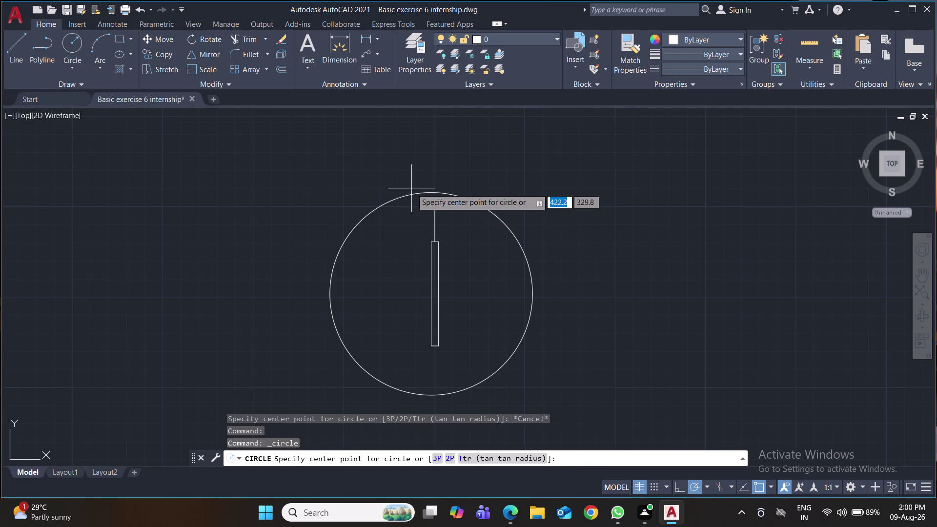
click(434, 199)
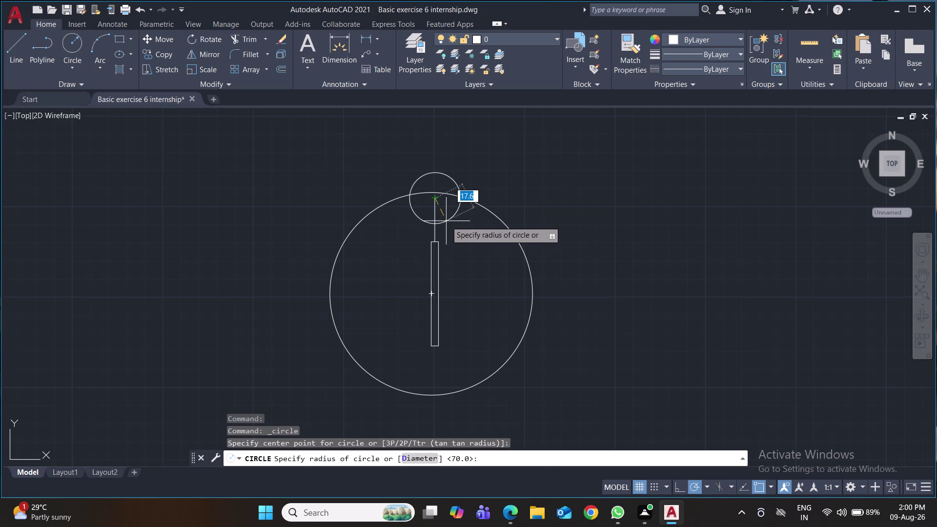
key(8)
key(Return)
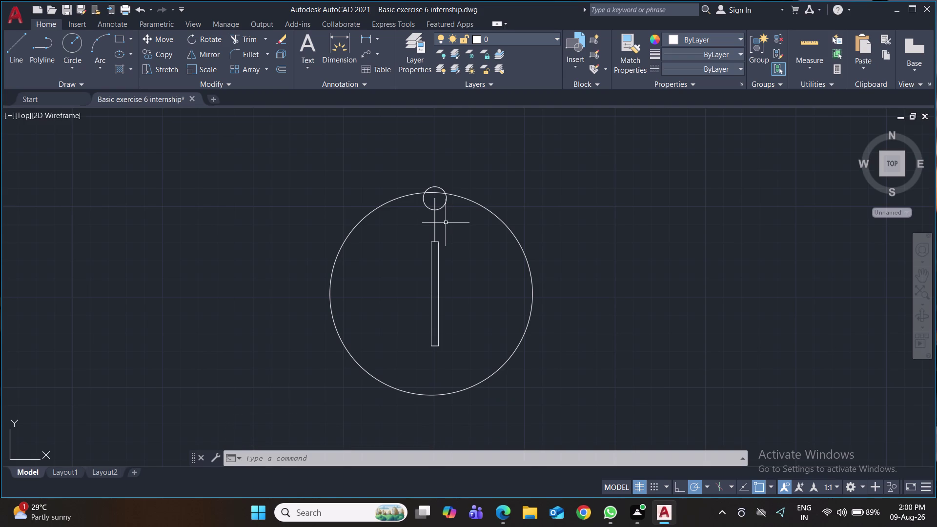
click(14, 43)
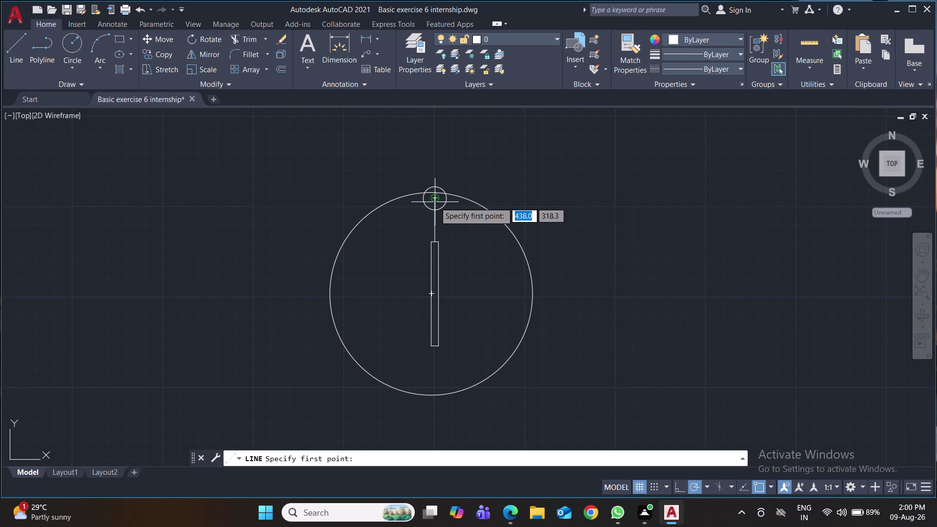
Draw the left bracket line: 45 left from the top point, then 30 down.
click(435, 199)
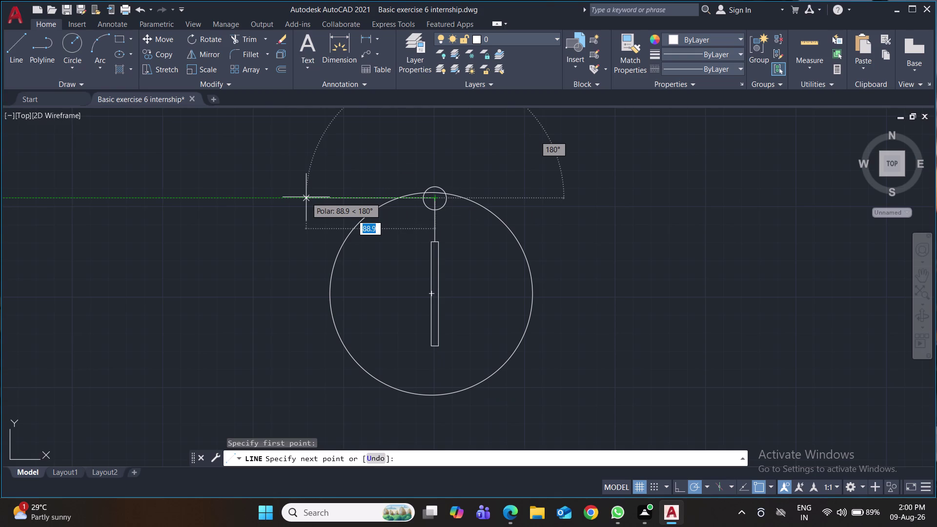
text(45)
key(Return)
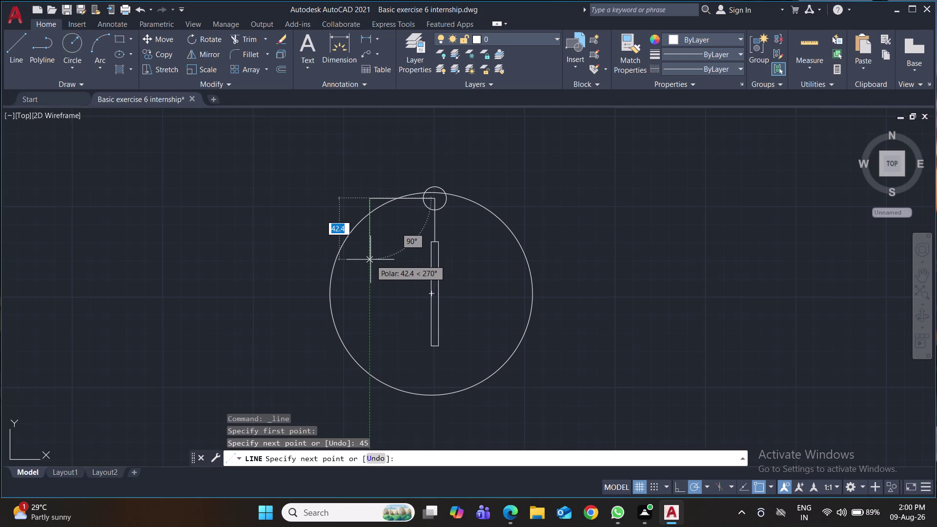
text(30)
key(Return)
key(Return)
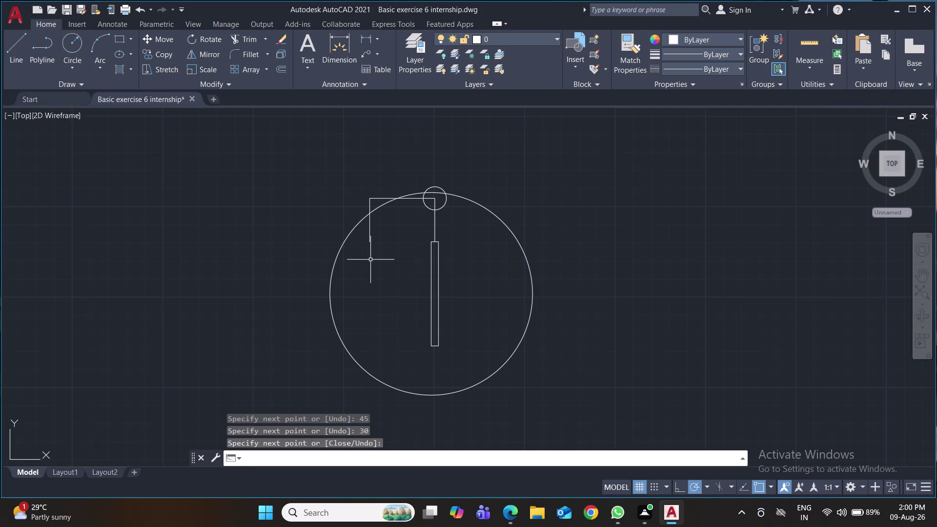
Draw the right bracket line: 45 right from the top point, then 30 down.
key(space)
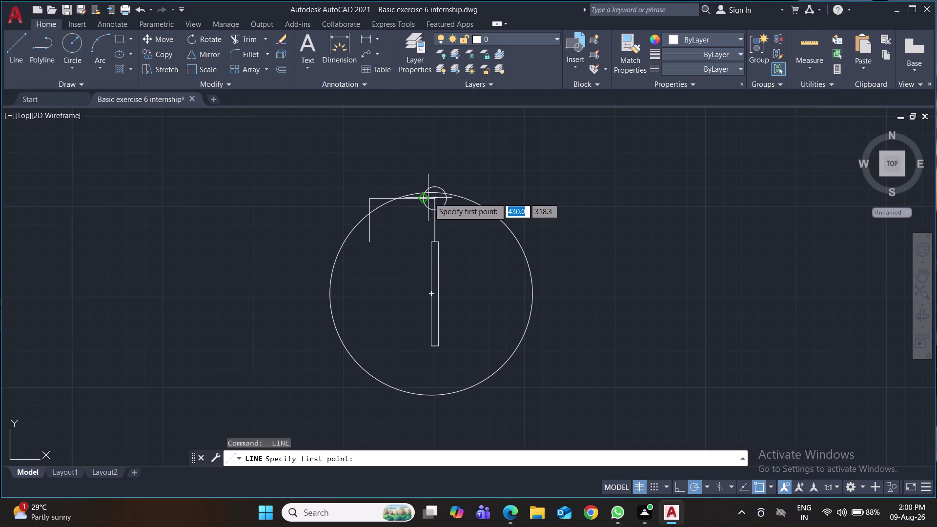
click(434, 198)
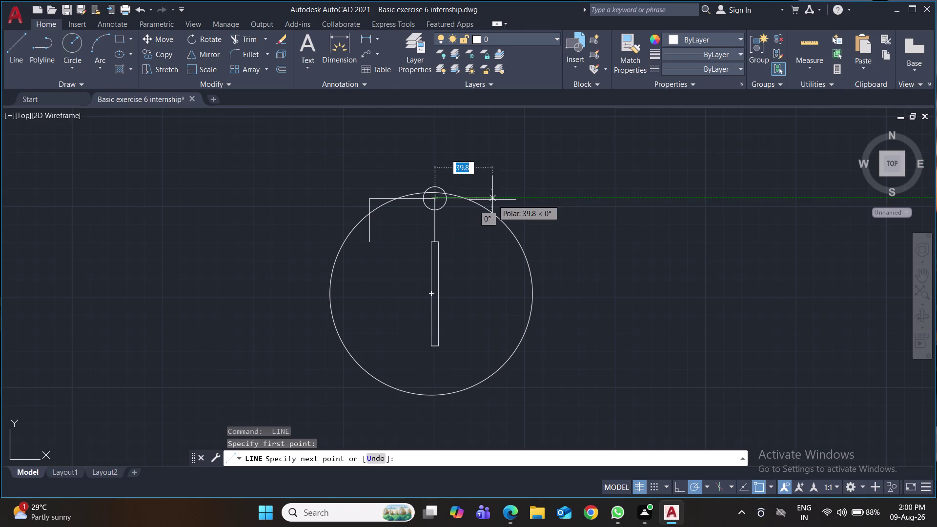
text(45)
key(Return)
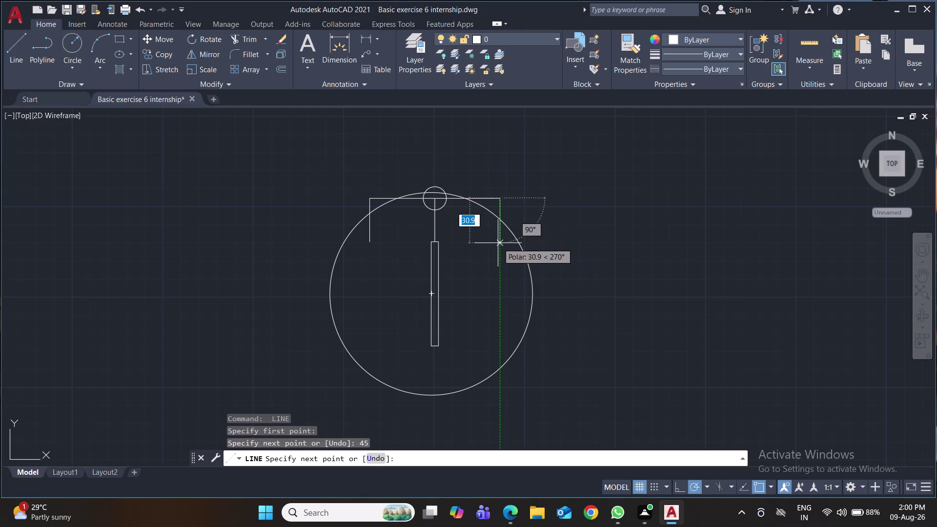
text(30)
key(Return)
key(Return)
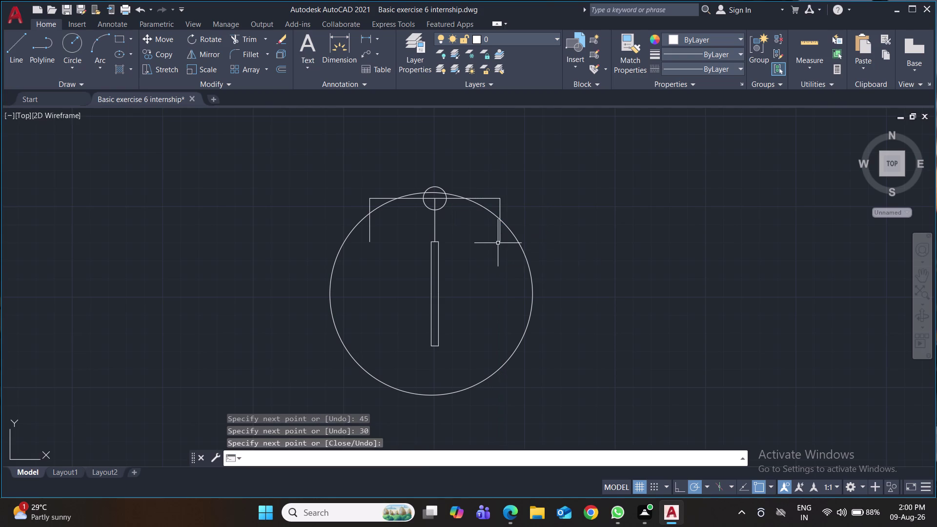
click(70, 41)
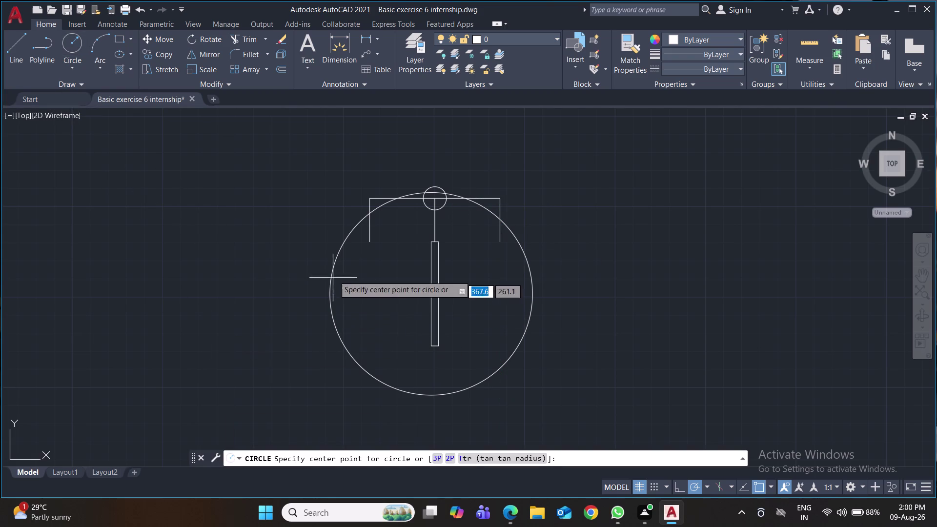
Draw radius-8 circles centred on the left and right bracket ends.
click(367, 242)
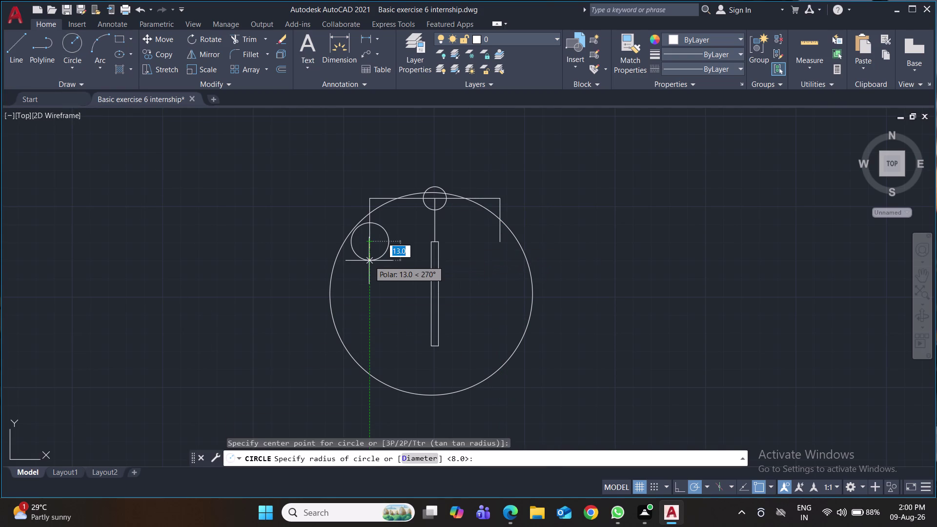
key(8)
key(Return)
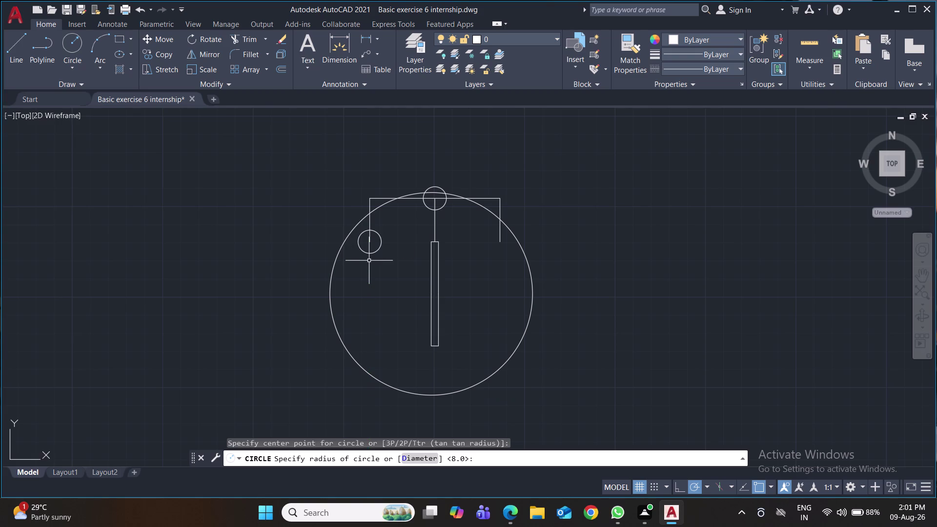
key(space)
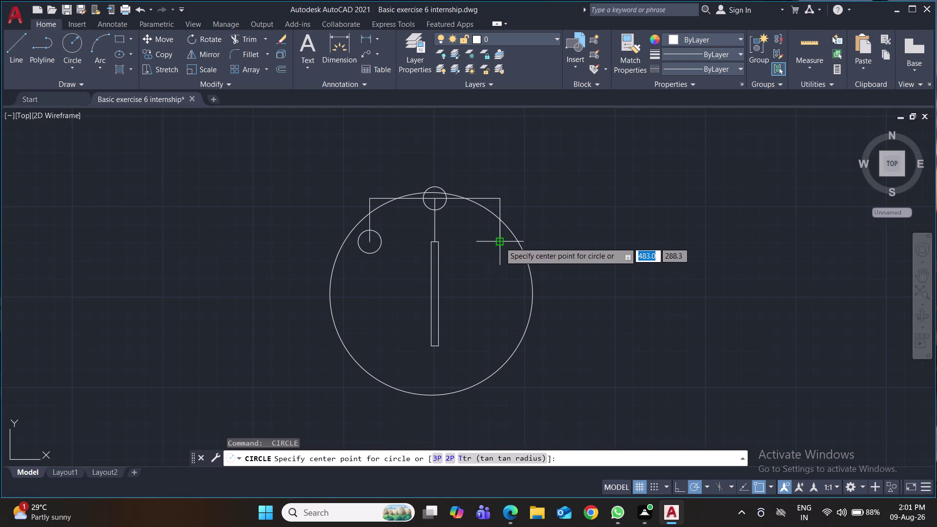
click(499, 242)
key(8)
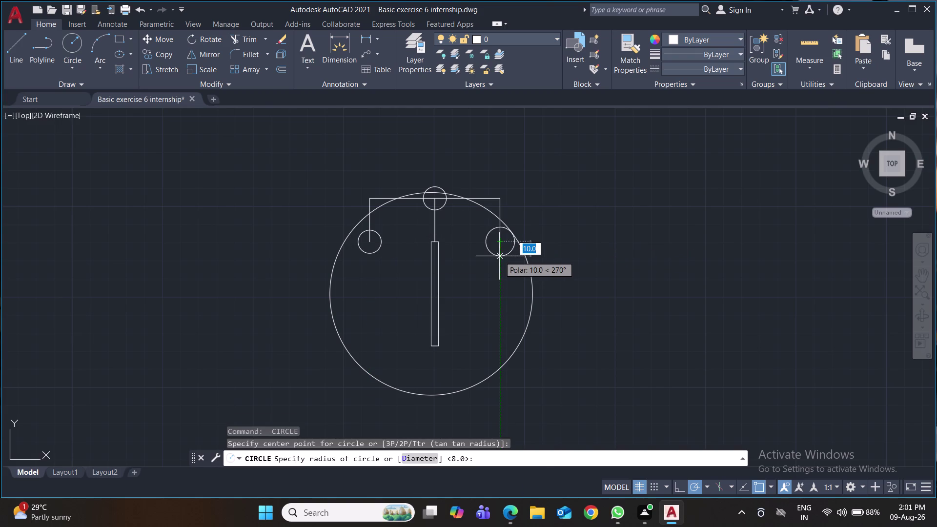
key(Return)
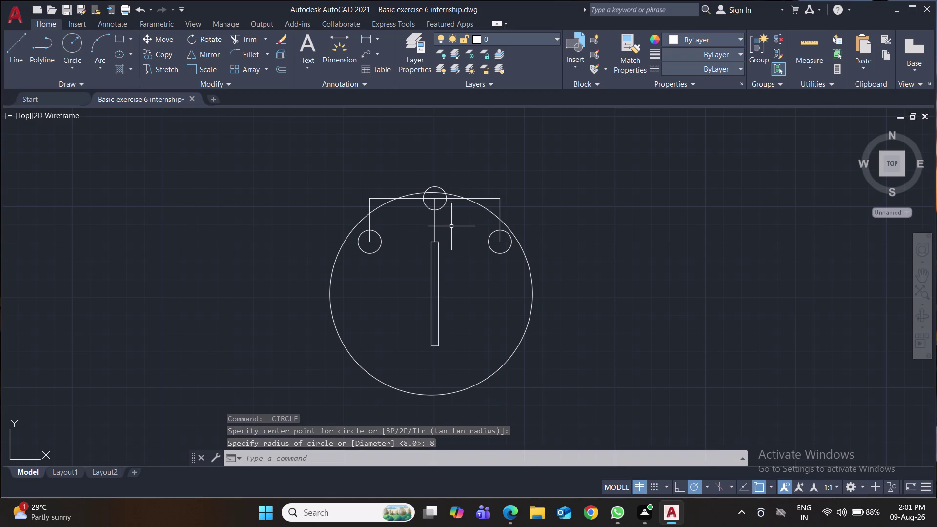
Add radius-14 circles around the top point and both bracket ends.
key(space)
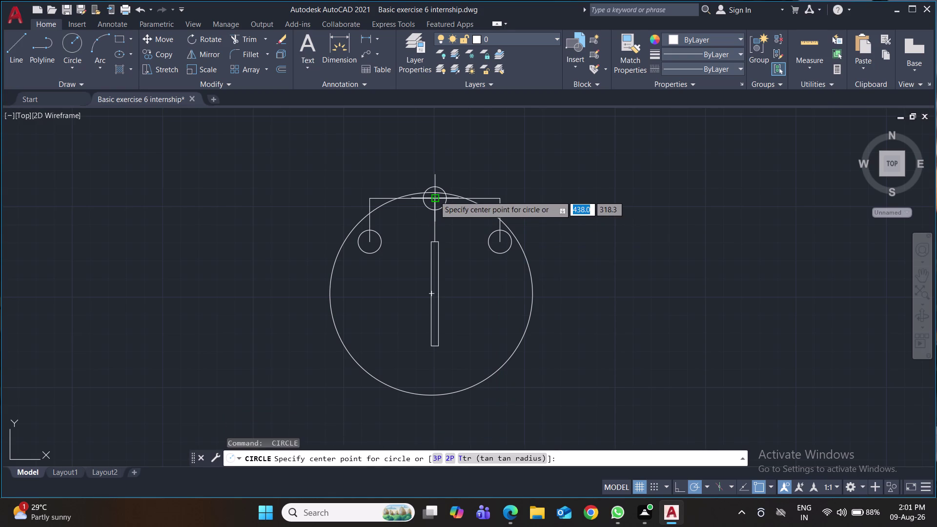
click(434, 196)
text(14)
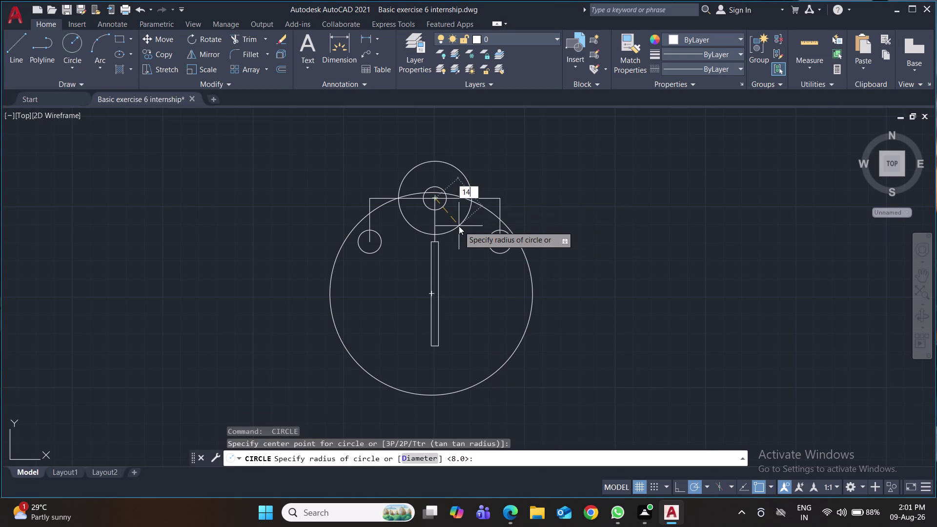
key(Return)
key(space)
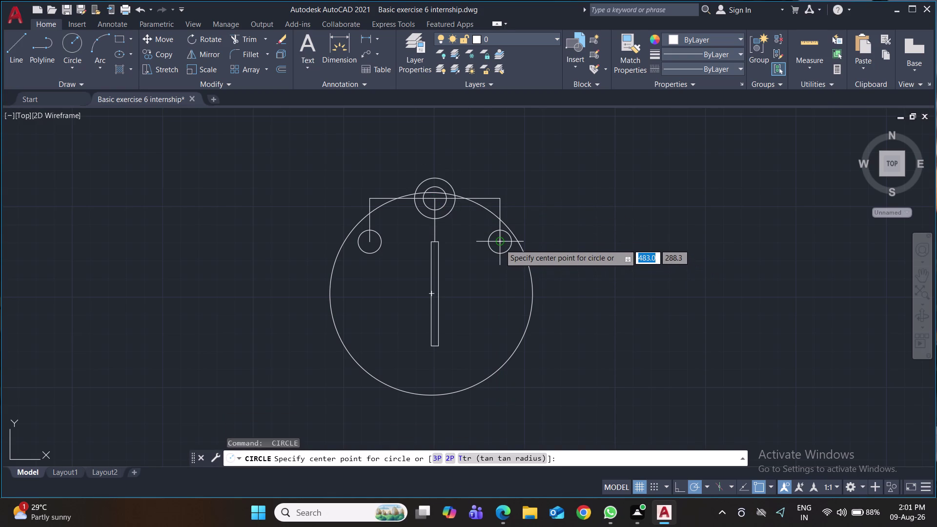
click(500, 244)
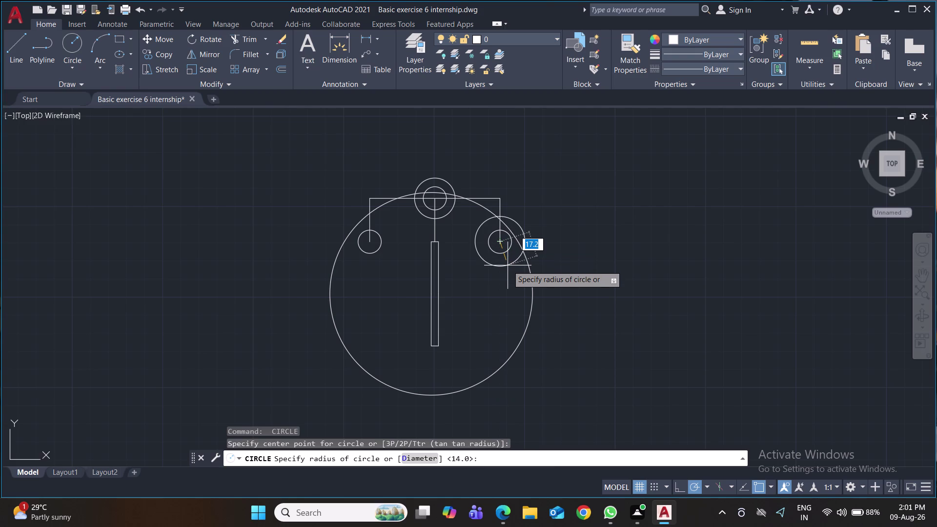
text(14)
key(Return)
key(space)
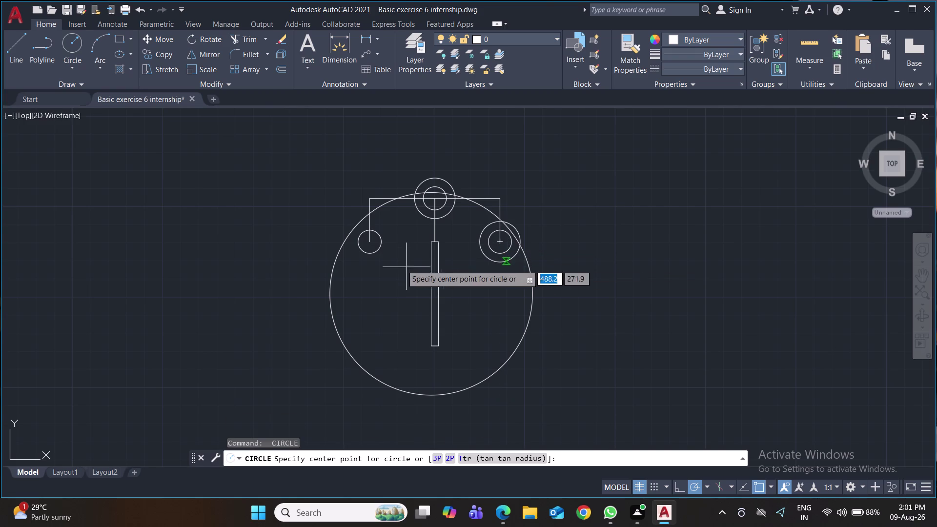
click(371, 242)
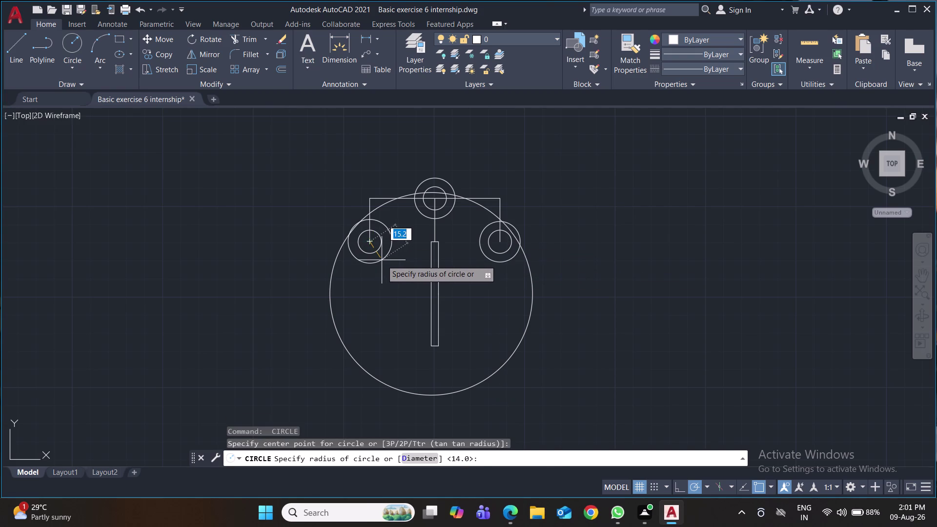
text(14)
key(Return)
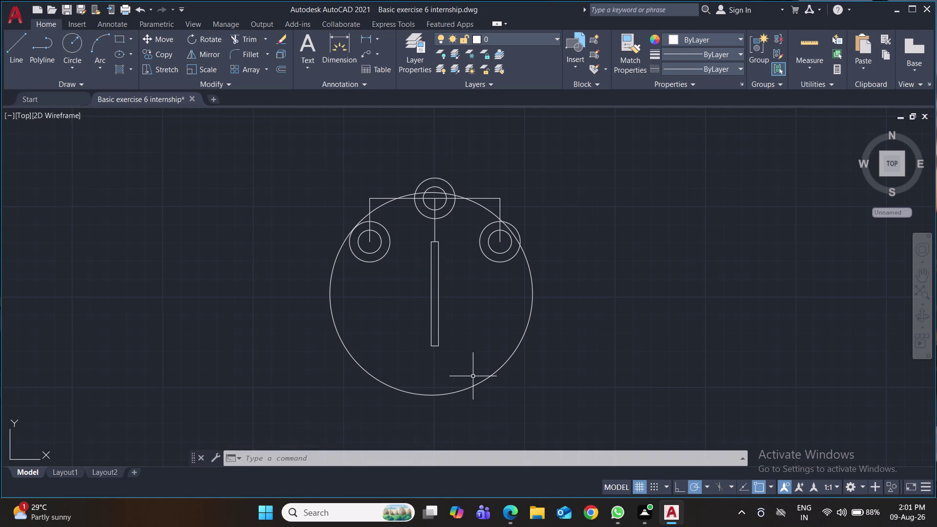
click(13, 47)
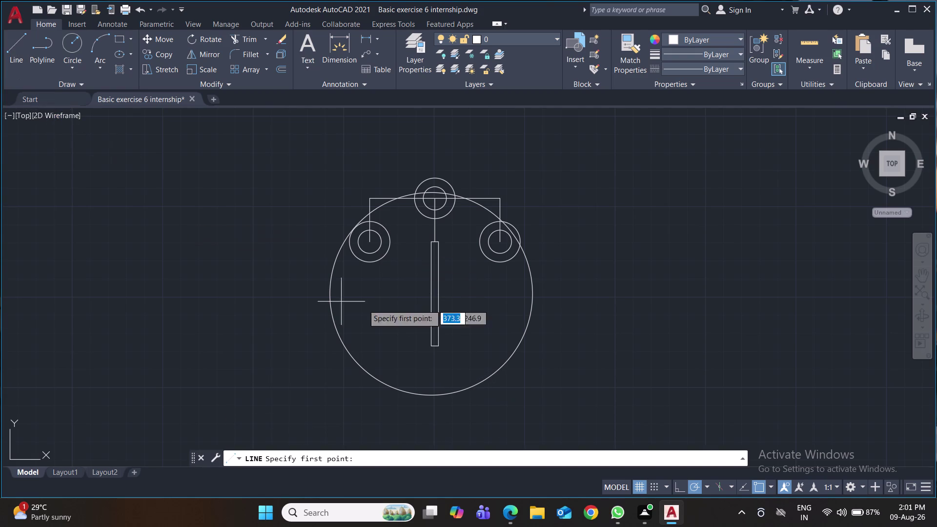
Draw a 72-unit line straight down from the left bracket end's circle centre.
click(370, 242)
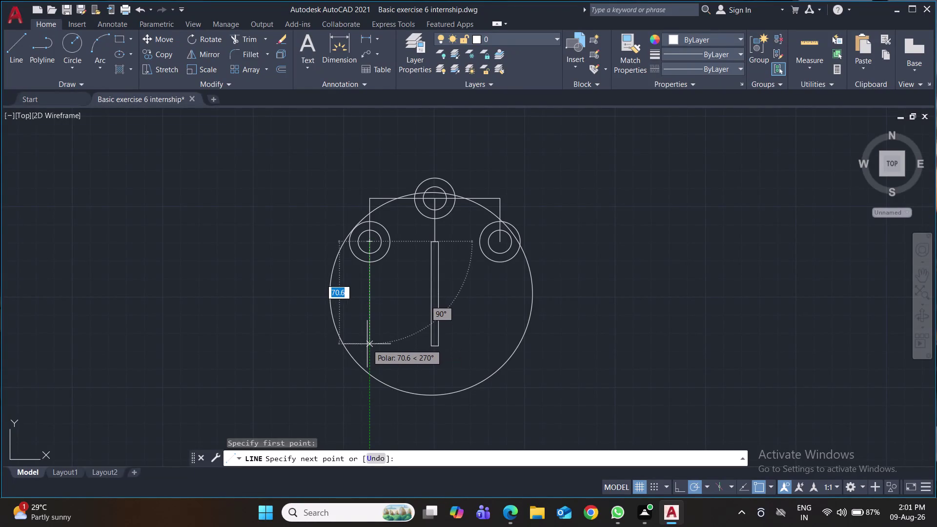
text(7)
text(2)
key(Return)
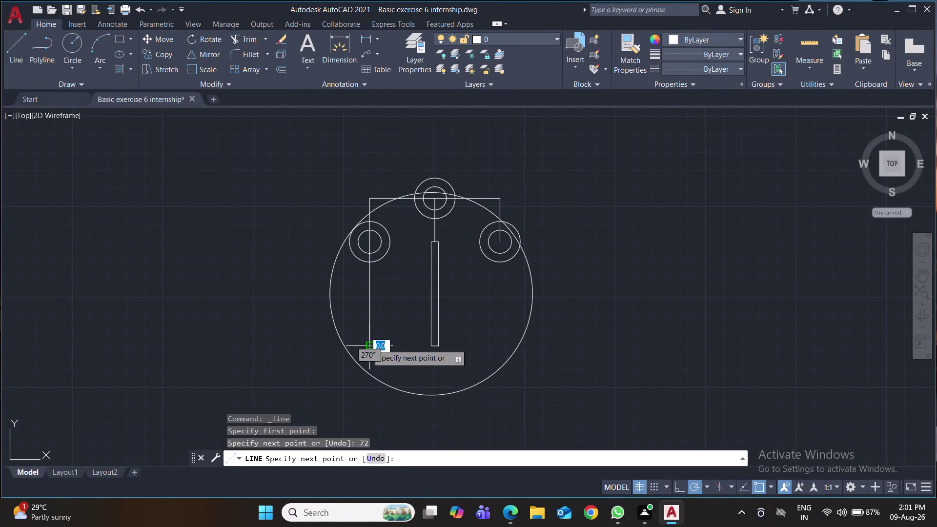
key(Escape)
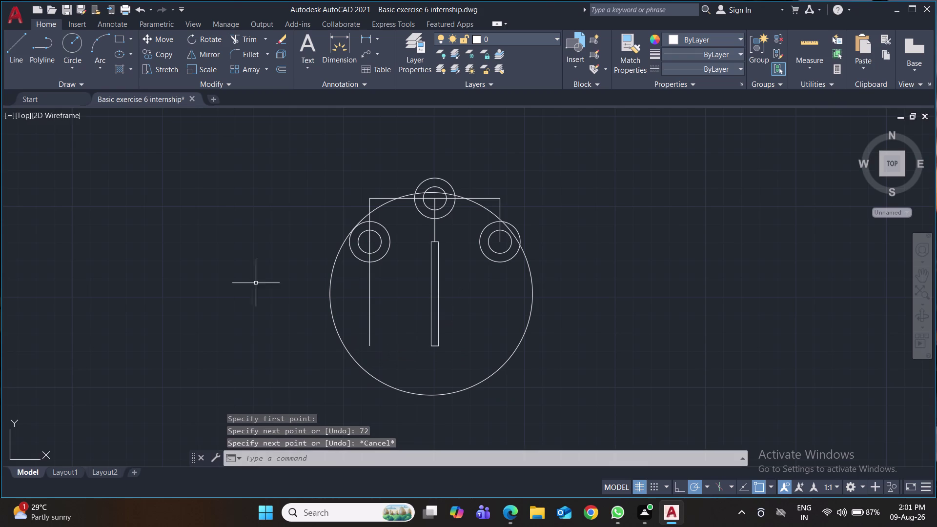
click(67, 39)
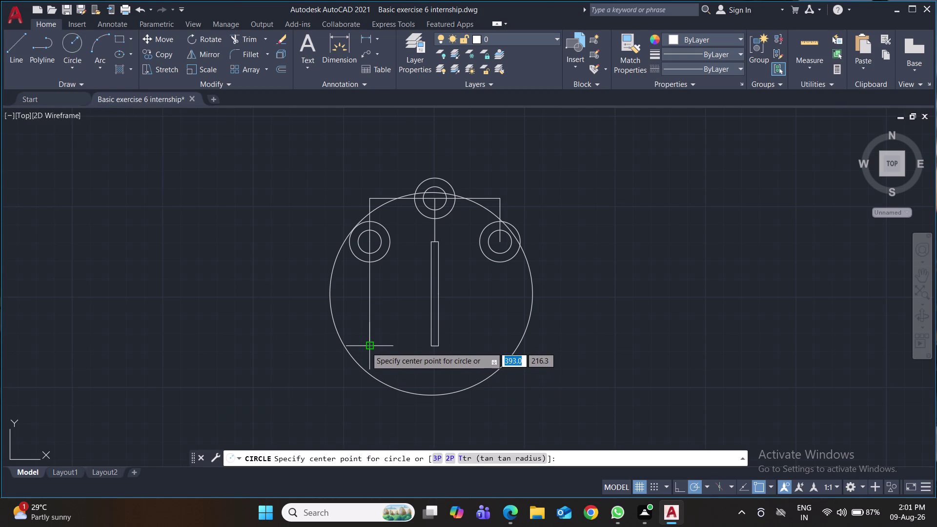
click(366, 347)
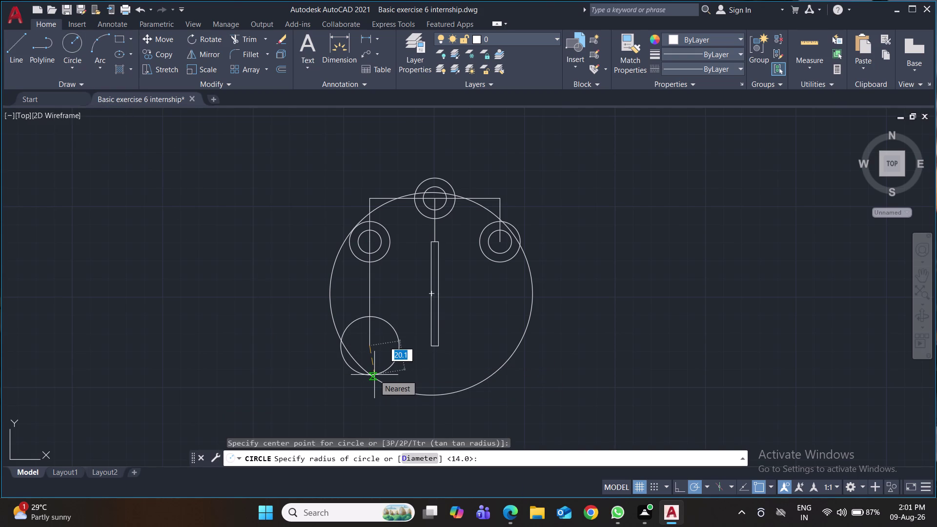
Draw concentric radius-10 and radius-20 circles at the left line's lower end.
text(10)
key(Return)
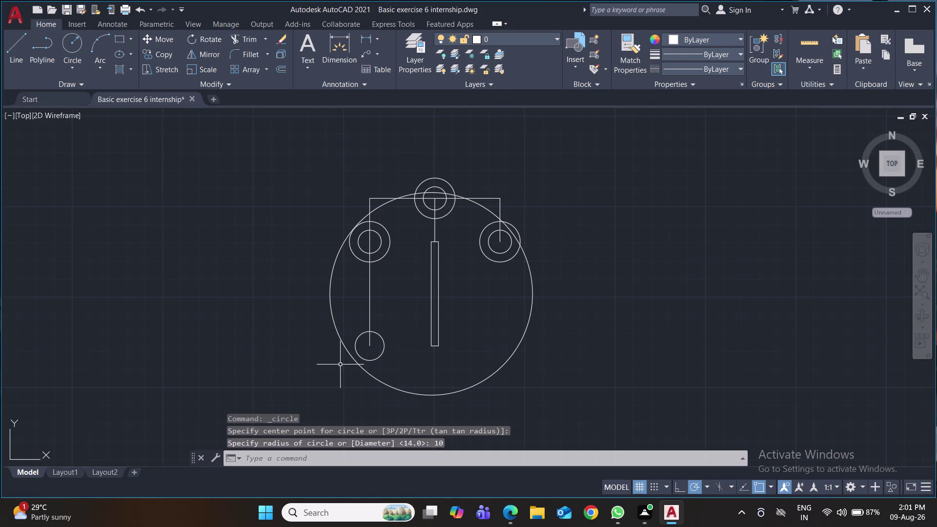
middle_drag(340, 364, 336, 327)
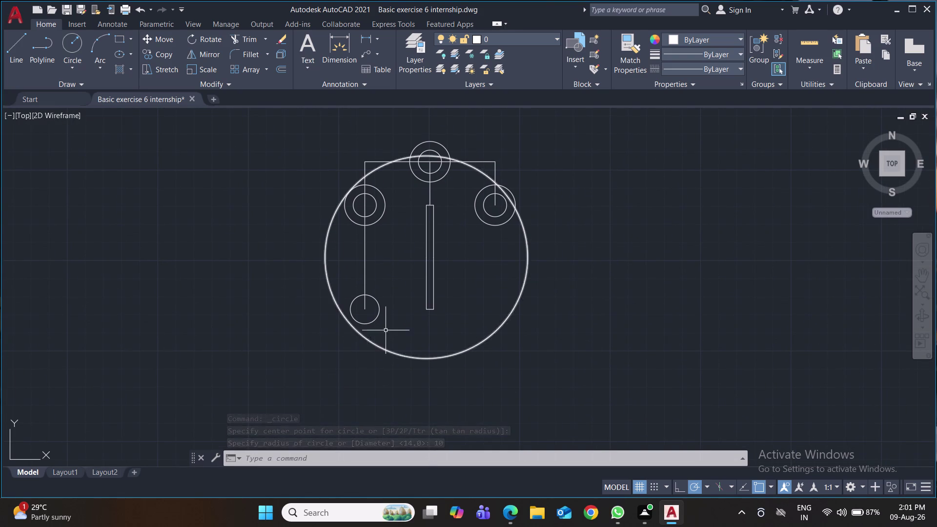
key(space)
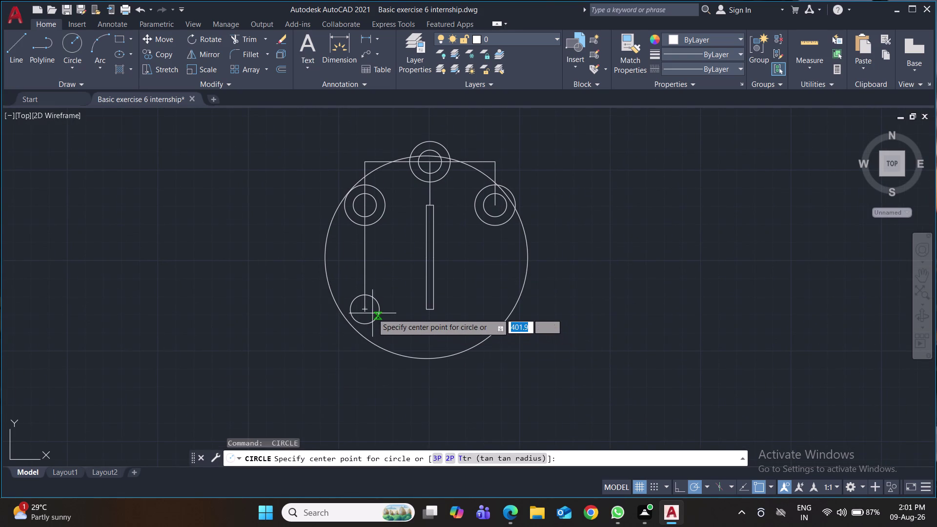
click(366, 310)
text(2)
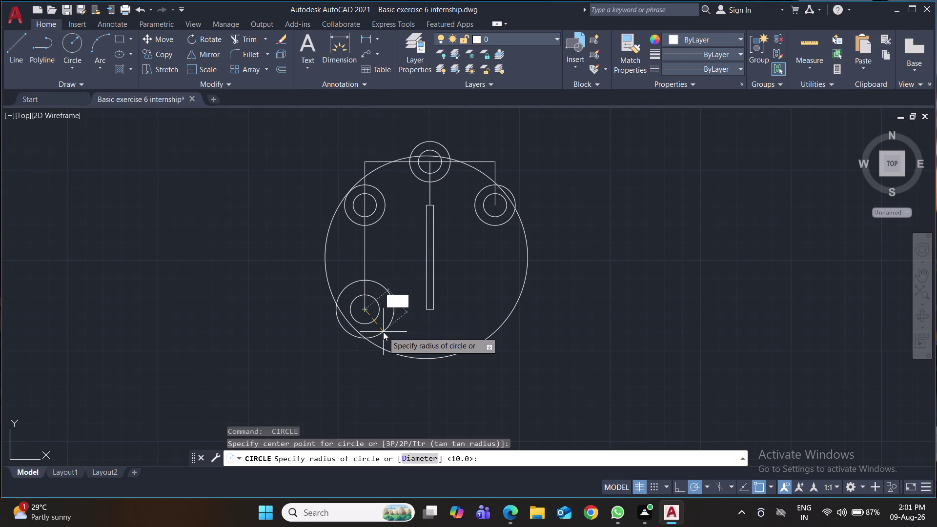
text(0)
key(Return)
key(space)
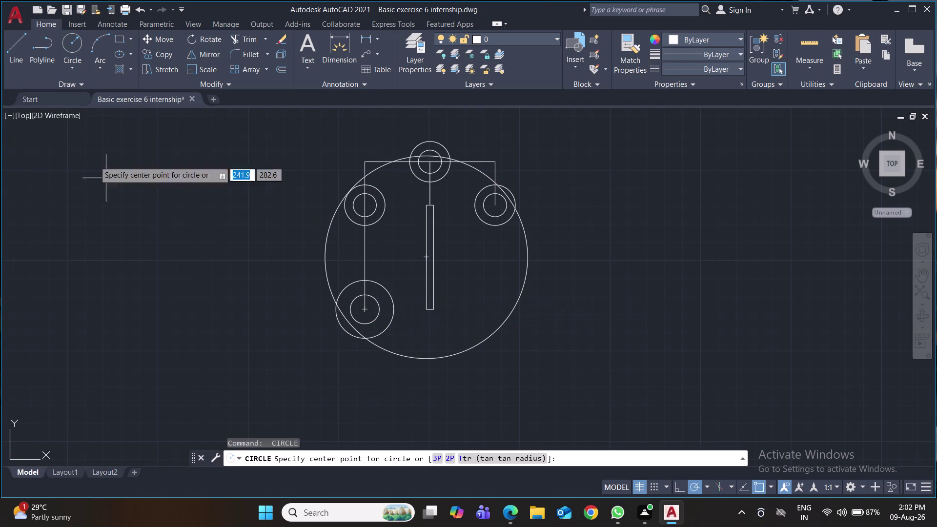
Draw a 72-unit line down from the right hole's centre.
click(16, 53)
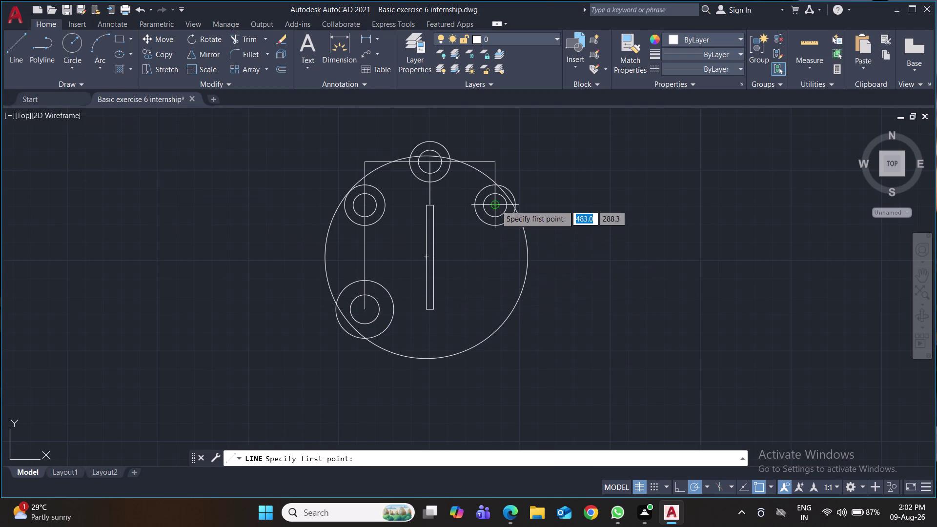
click(496, 205)
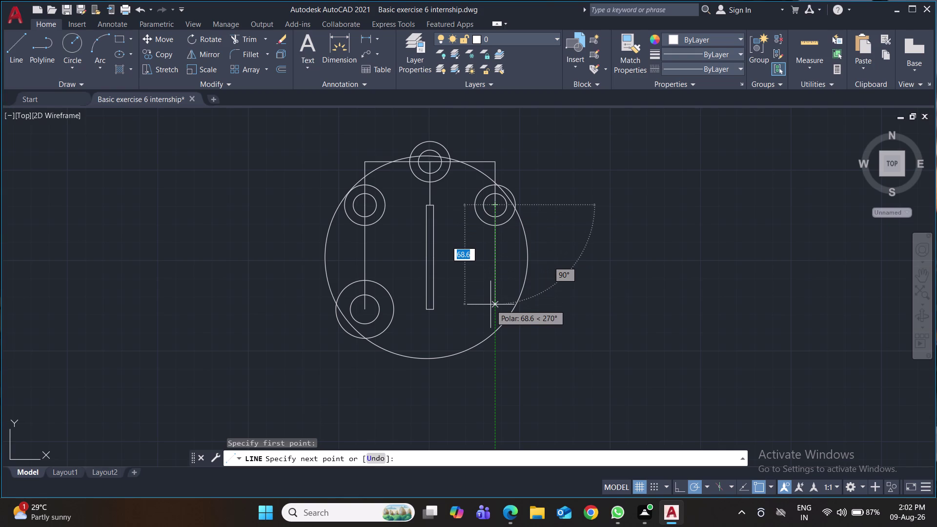
text(72)
key(Return)
key(Return)
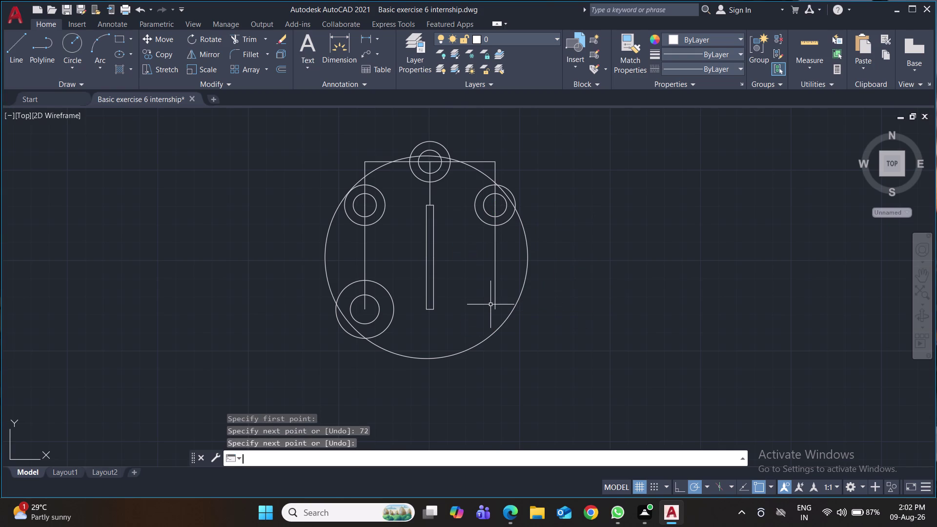
Add radius-10 and radius-20 circles at the right line's lower end and save.
click(75, 49)
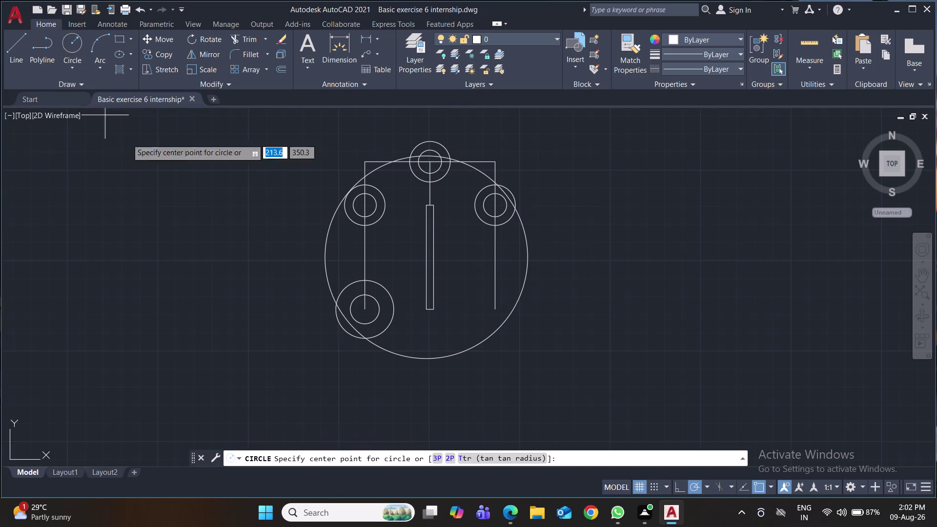
click(495, 310)
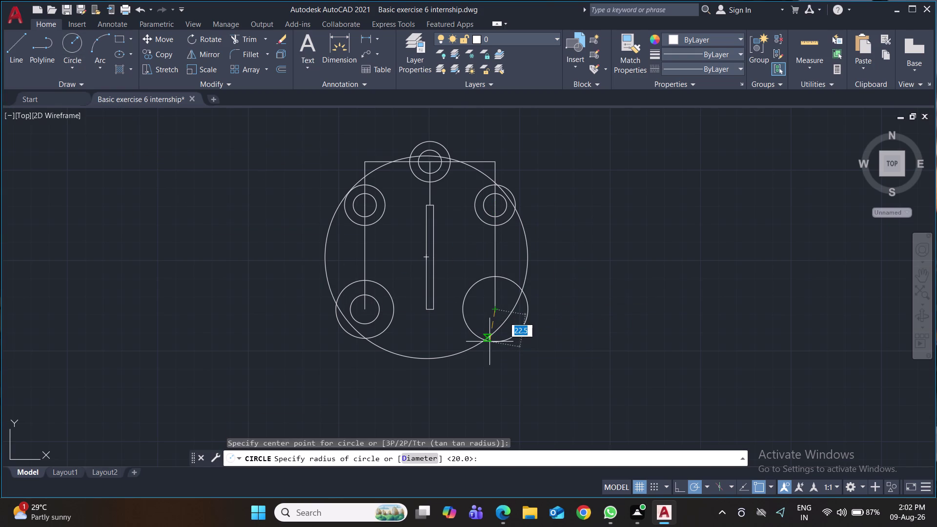
text(10)
key(Return)
key(space)
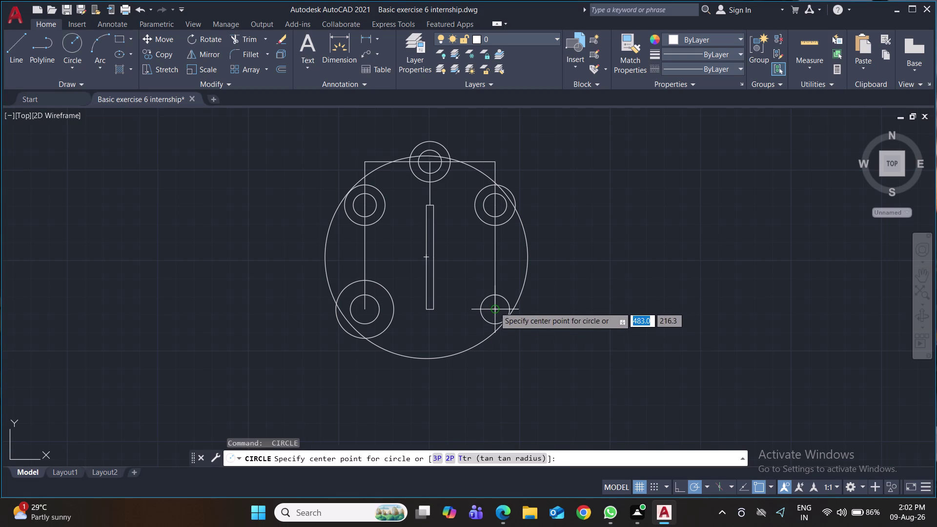
click(494, 307)
text(20)
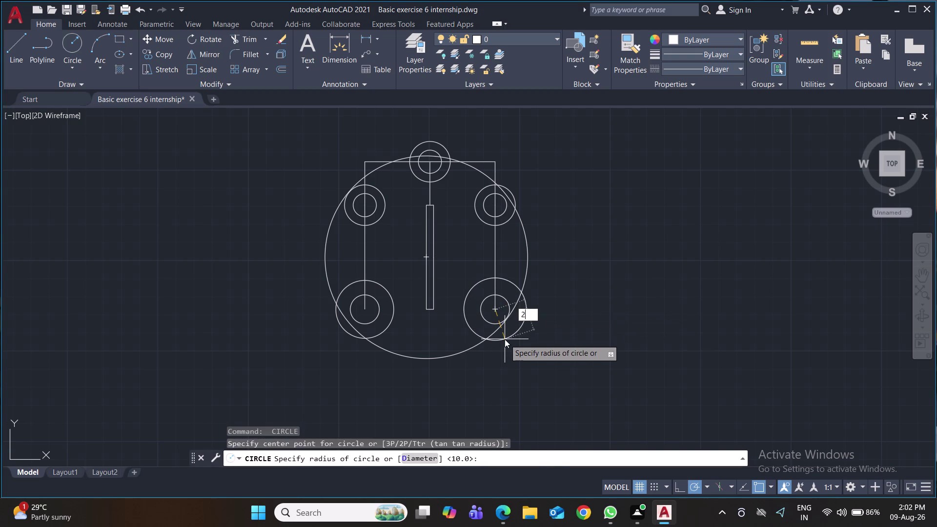
key(Return)
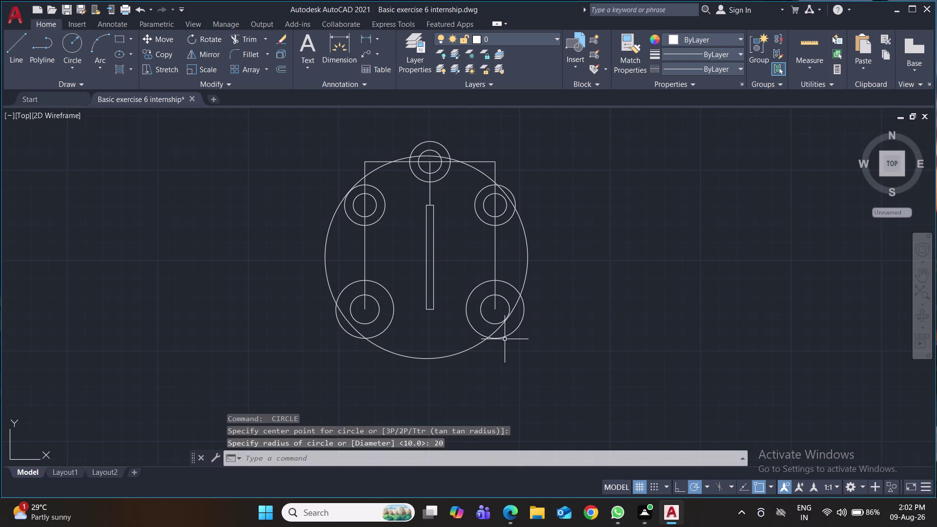
key(ctrl+s)
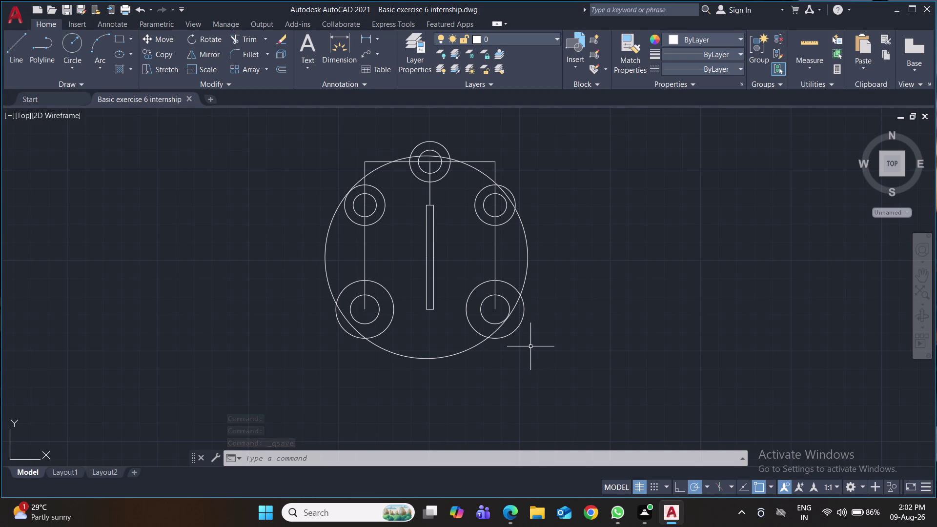
Erase the large outer circle and the top and vertical construction lines.
click(464, 352)
key(Delete)
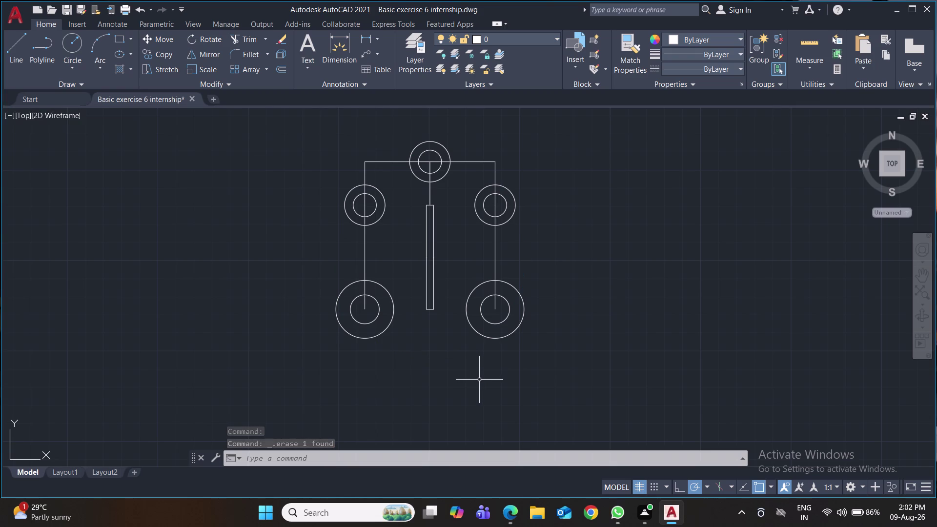
click(389, 162)
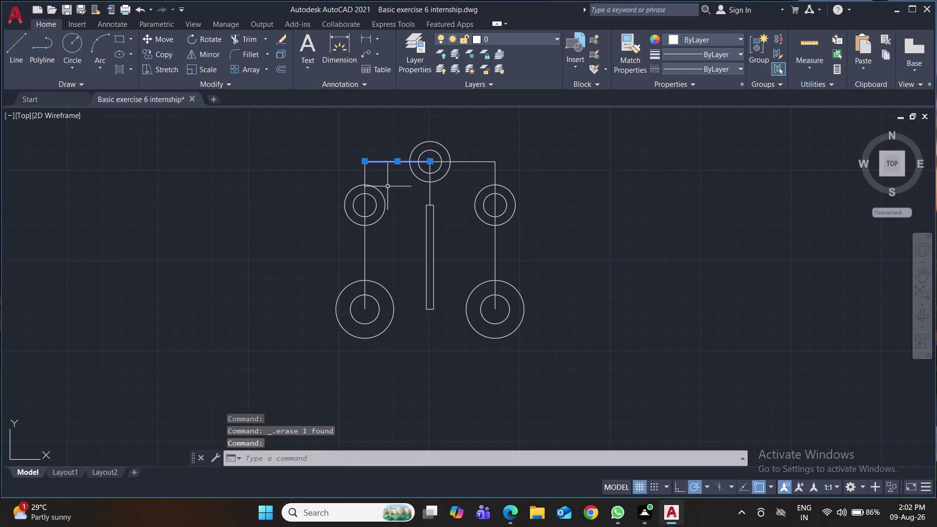
click(479, 163)
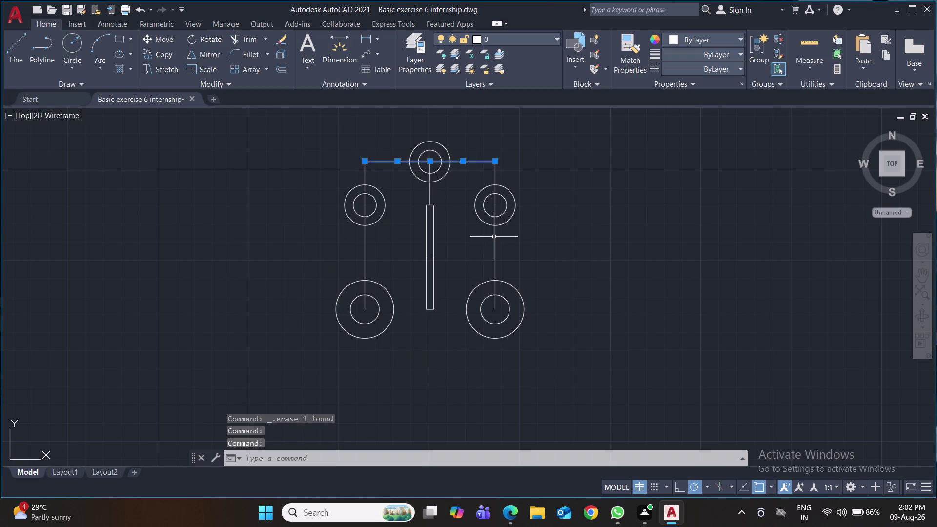
click(494, 238)
click(364, 257)
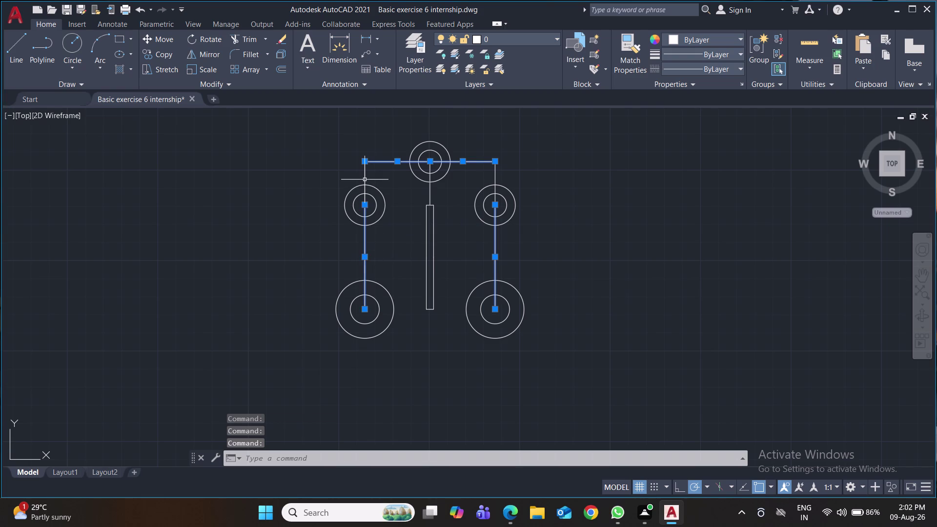
click(364, 180)
click(496, 178)
key(Delete)
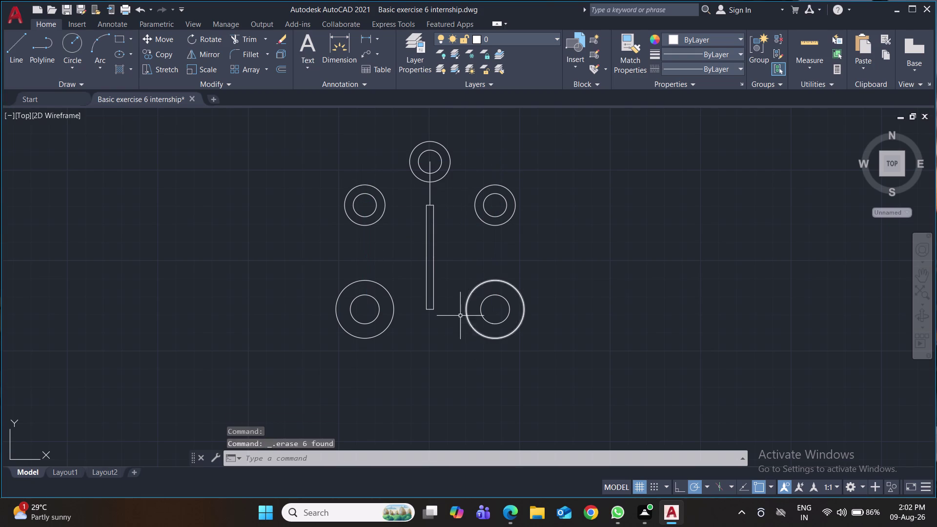
Delete the short line between the top hole and the slot.
click(430, 192)
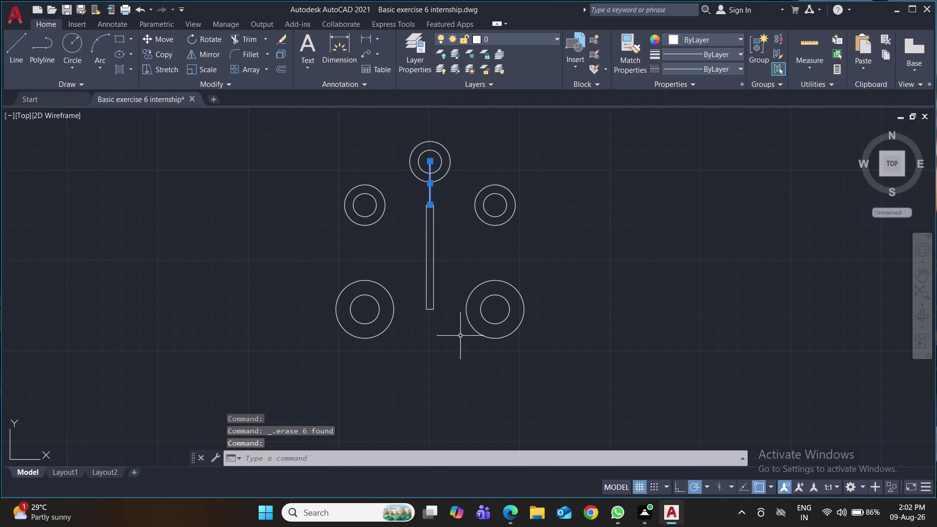
key(Delete)
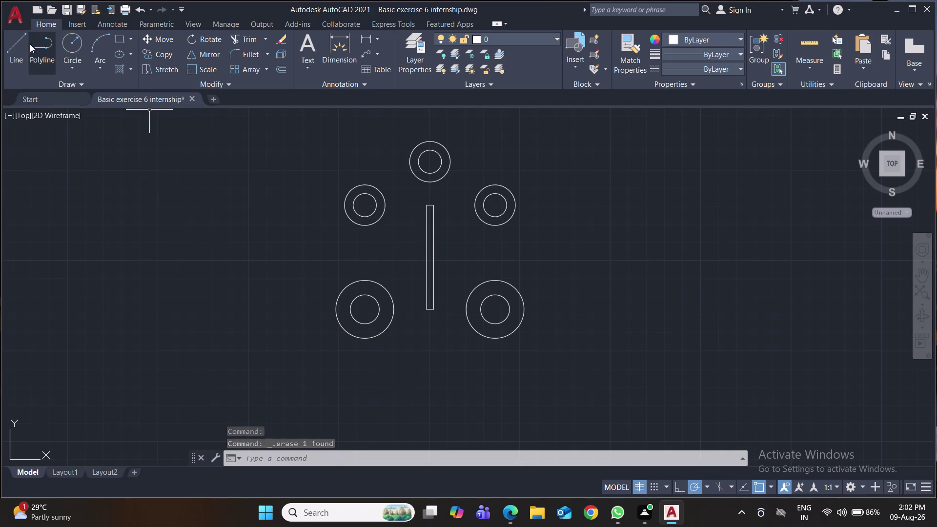
click(364, 37)
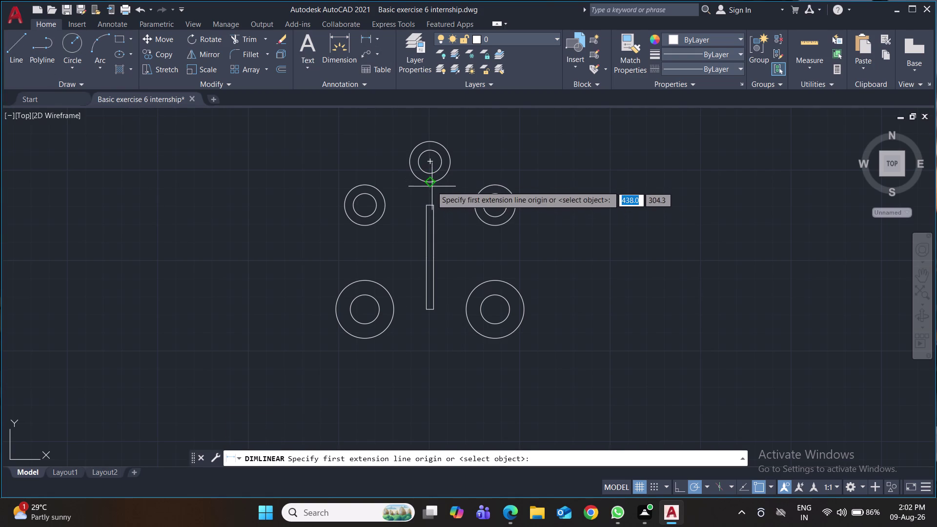
Place a 16.0 linear dimension from the top hole centre, then delete it.
click(431, 185)
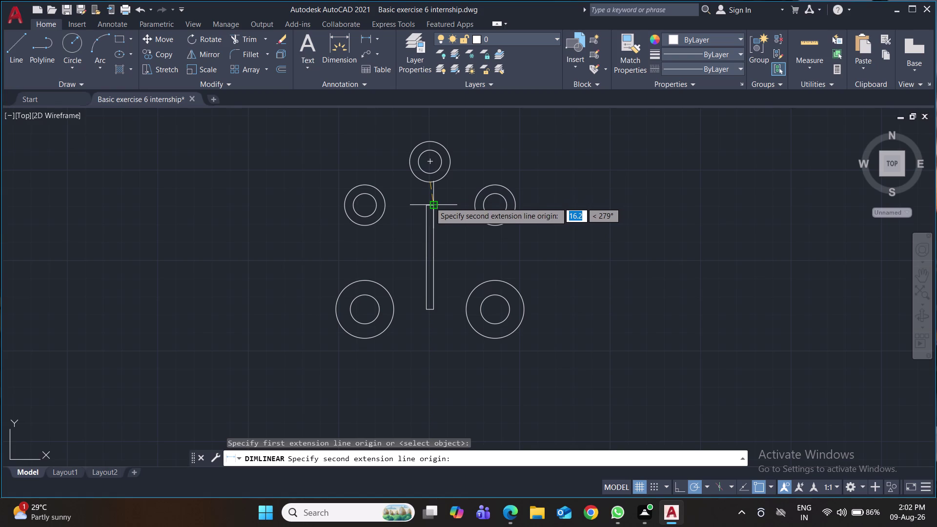
click(427, 203)
click(446, 204)
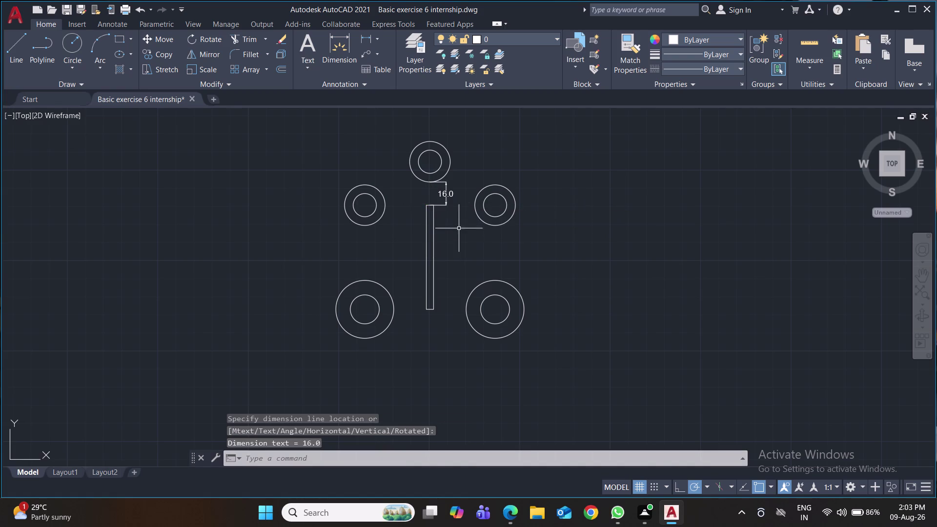
click(446, 193)
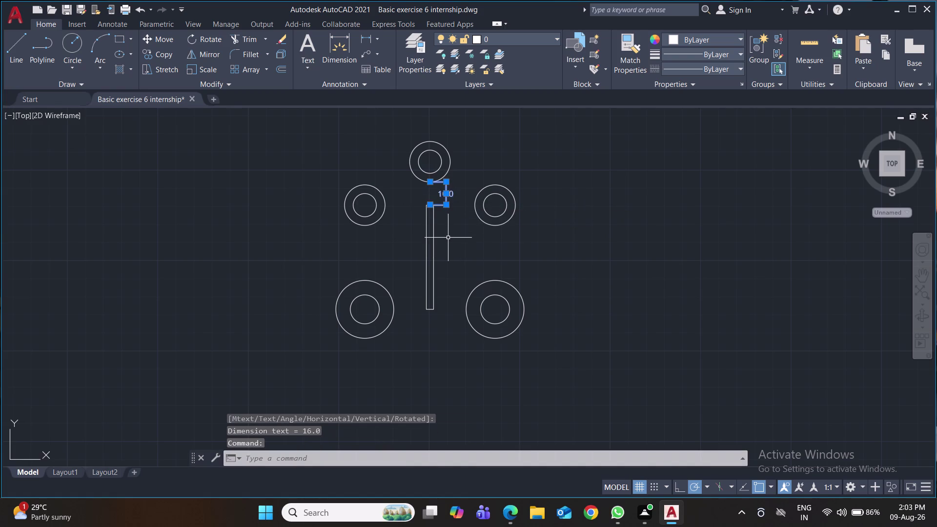
key(Delete)
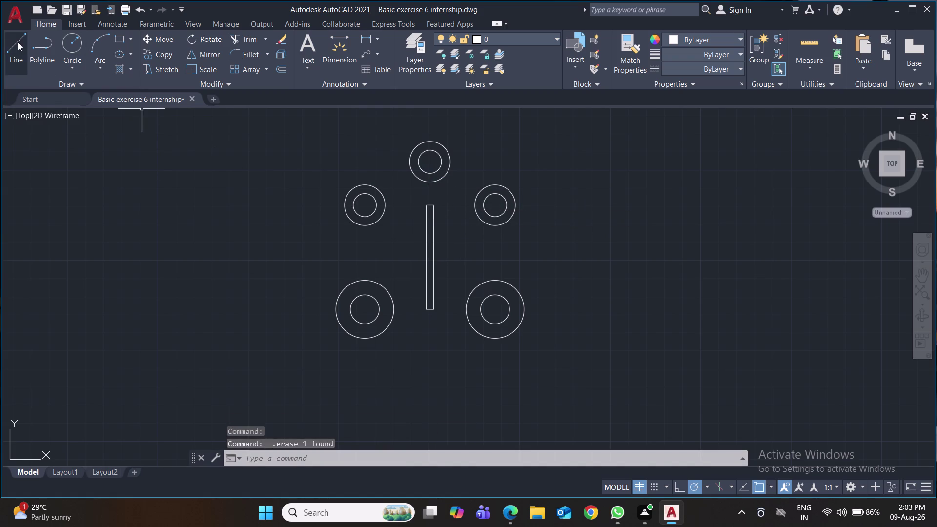
Draw a 22-unit line down from the top hole centre.
click(18, 42)
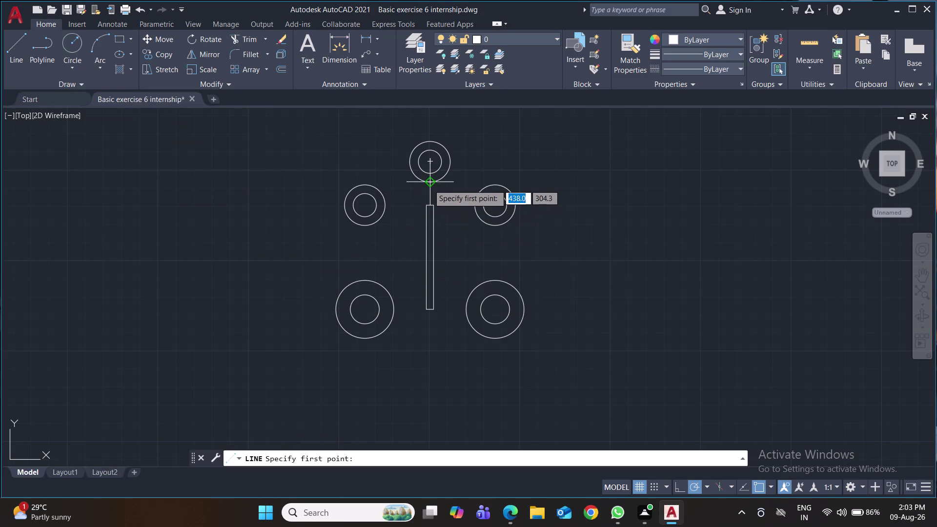
click(429, 184)
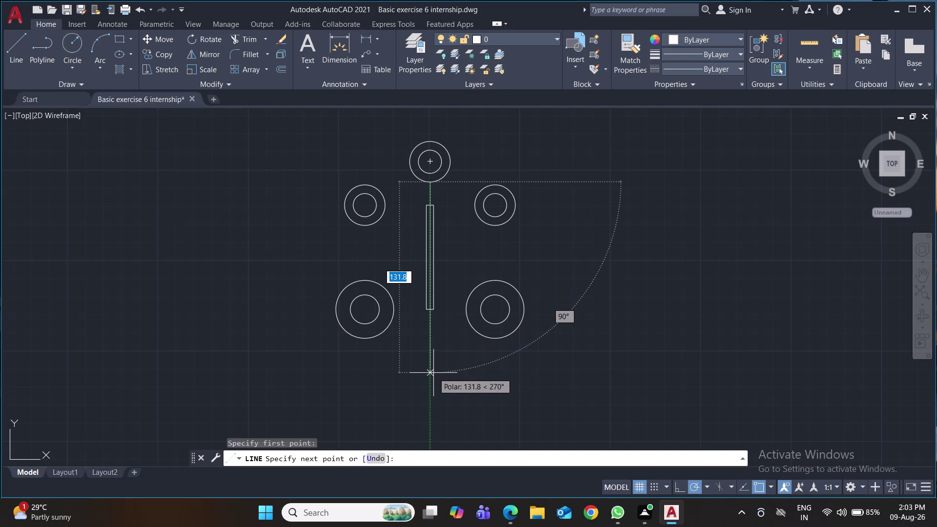
text(22)
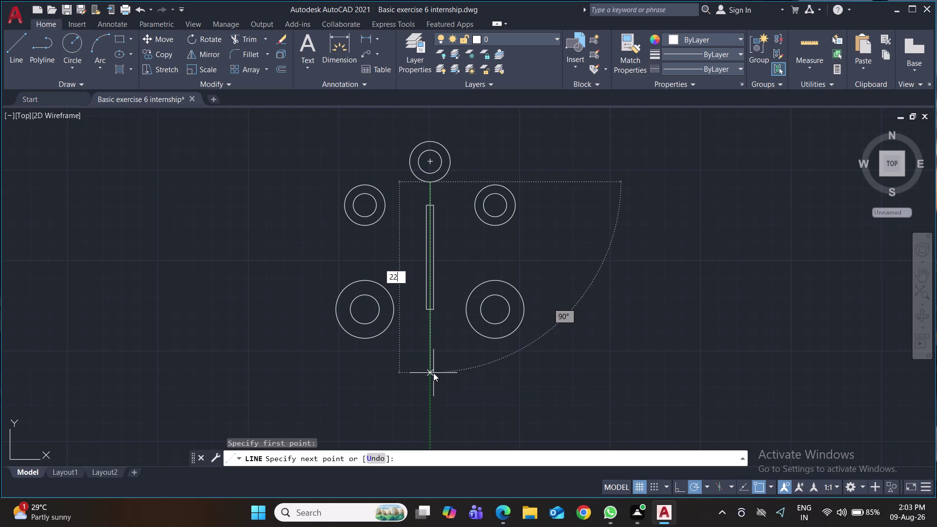
key(Return)
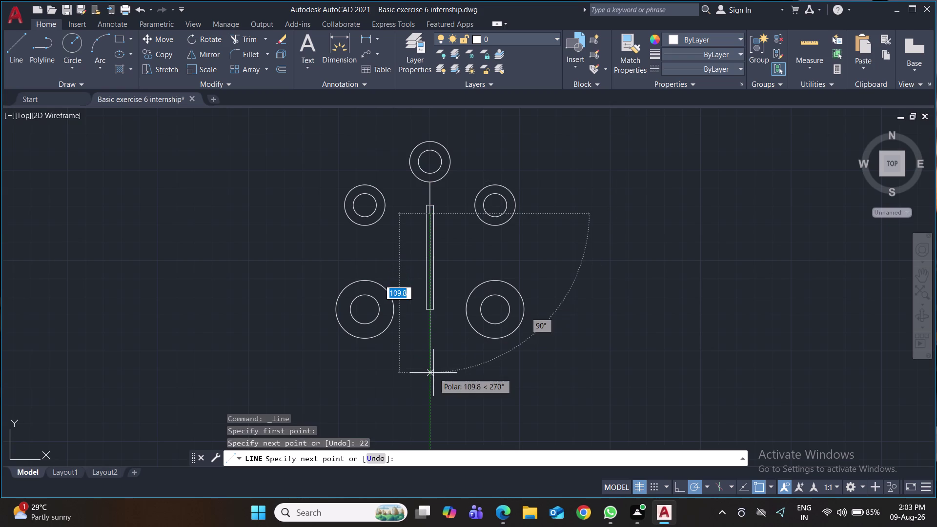
key(Return)
Window-select and delete the vertical line pieces and leftover stubs between the circles.
click(448, 227)
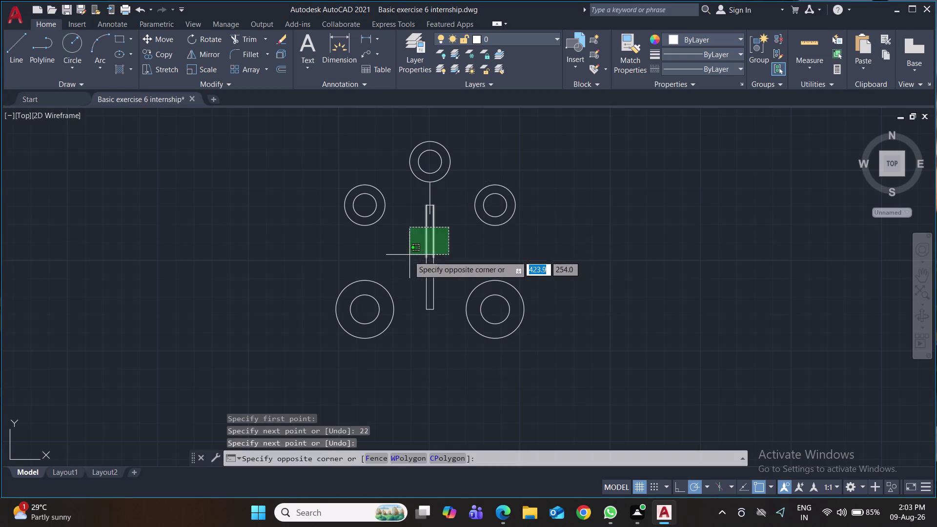
click(406, 256)
click(451, 286)
click(414, 297)
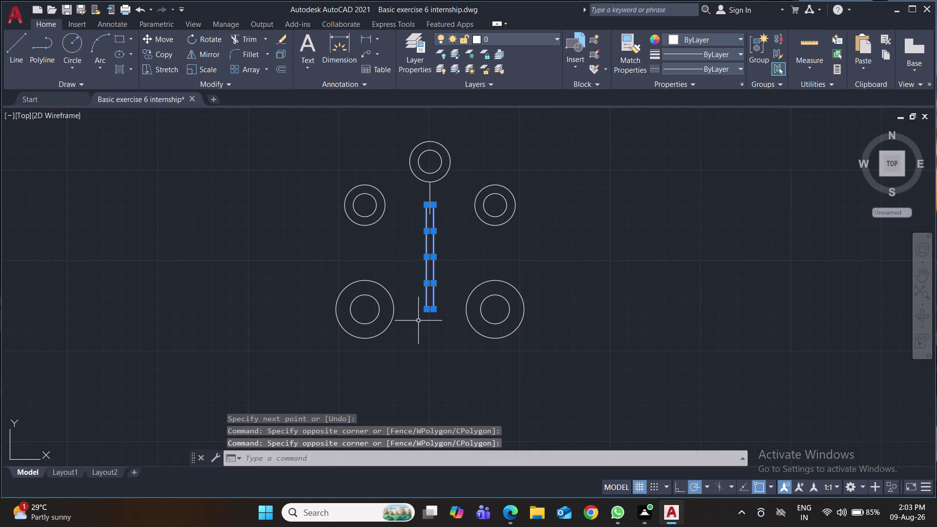
key(Delete)
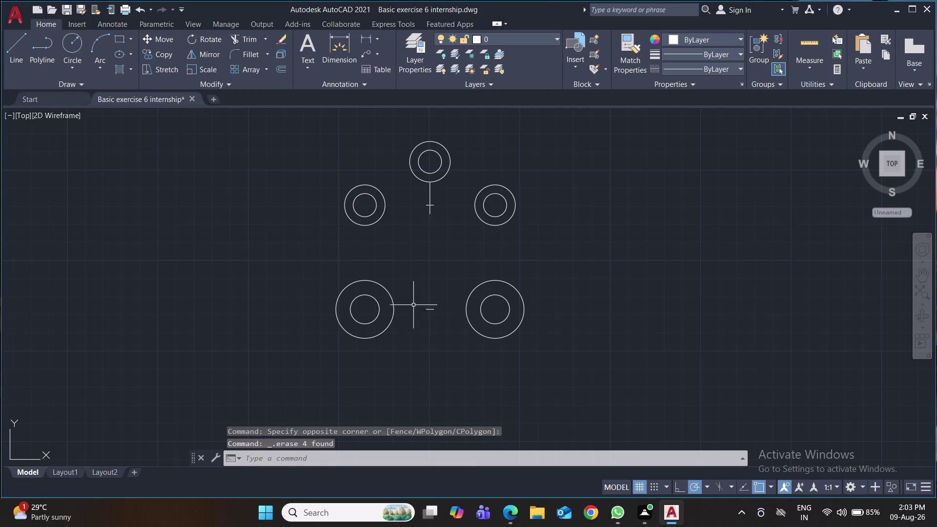
click(433, 301)
click(425, 320)
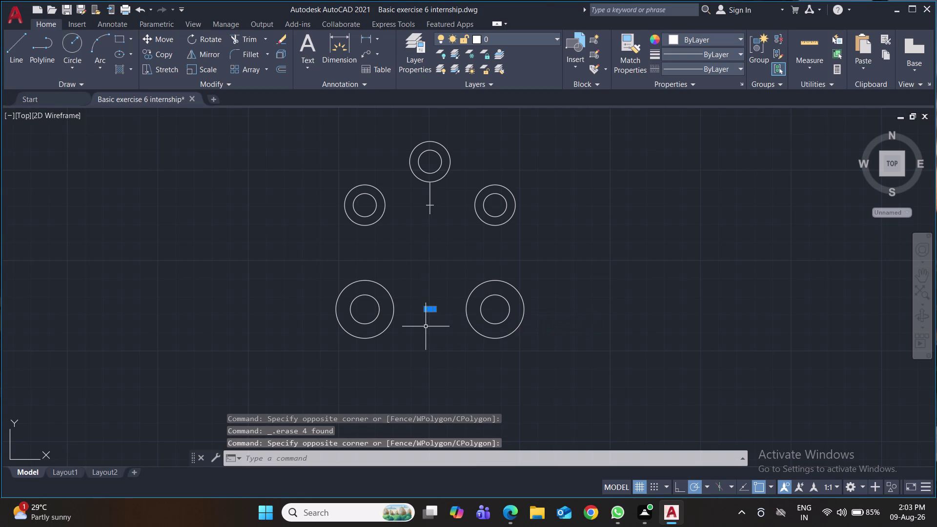
key(Delete)
click(433, 205)
key(Delete)
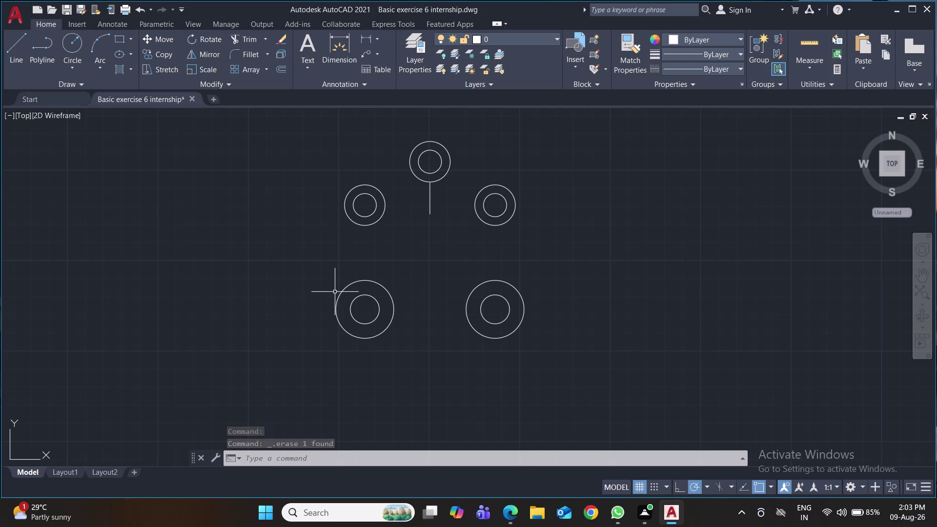
click(11, 50)
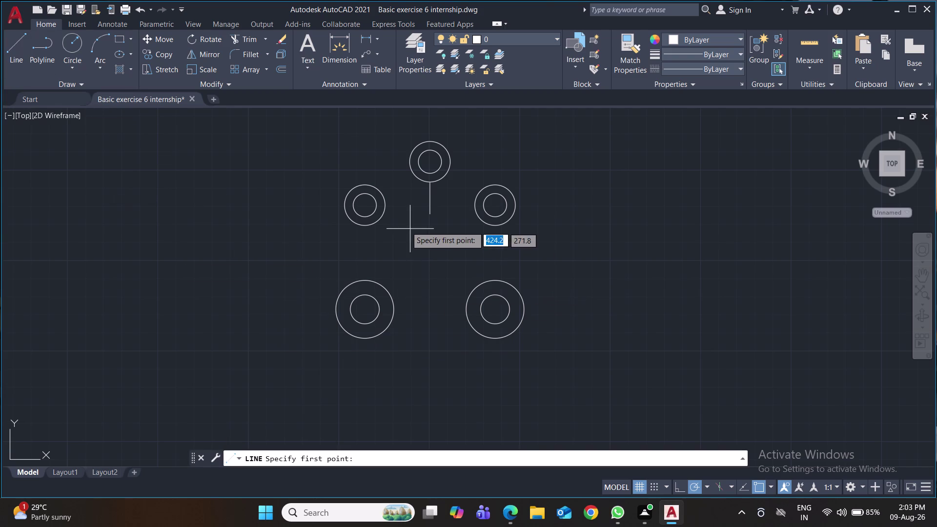
Draw a closed 10 by 72 slot outline starting from the stem's lower end.
click(429, 217)
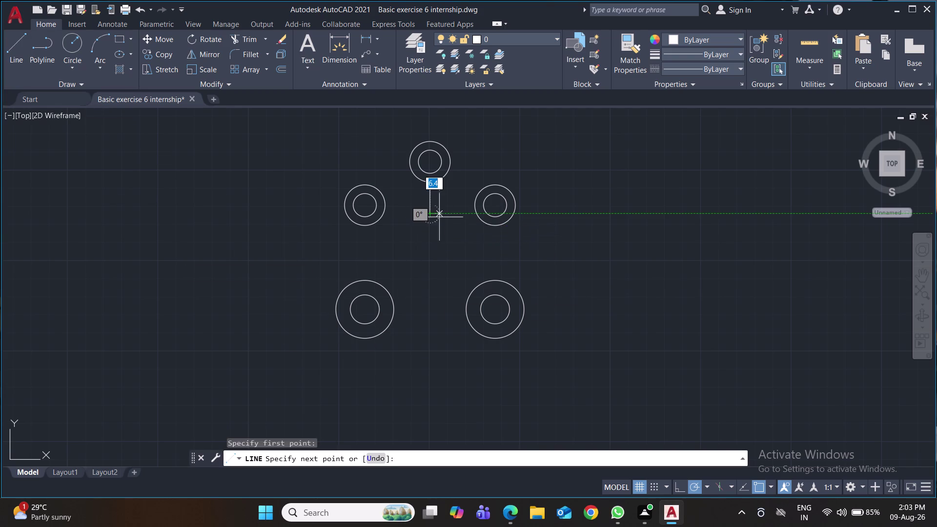
key(5)
key(Return)
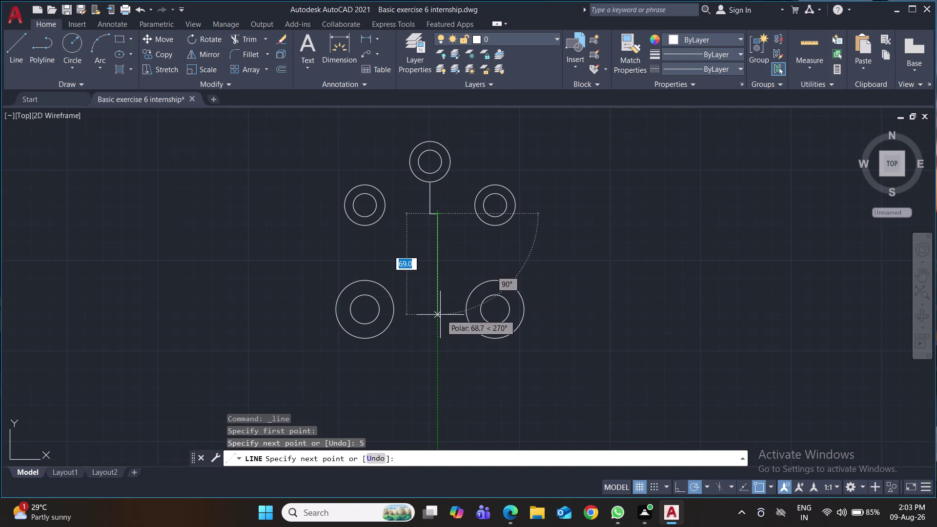
text(72)
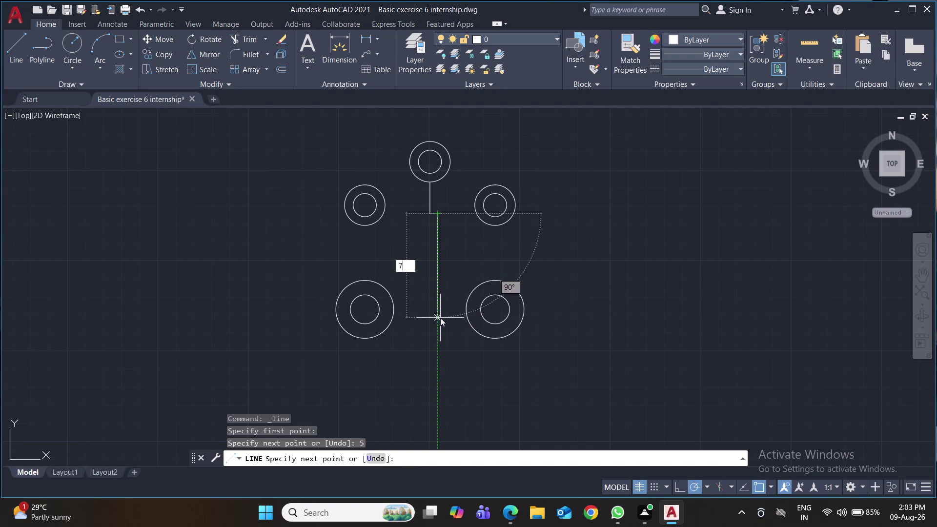
key(Return)
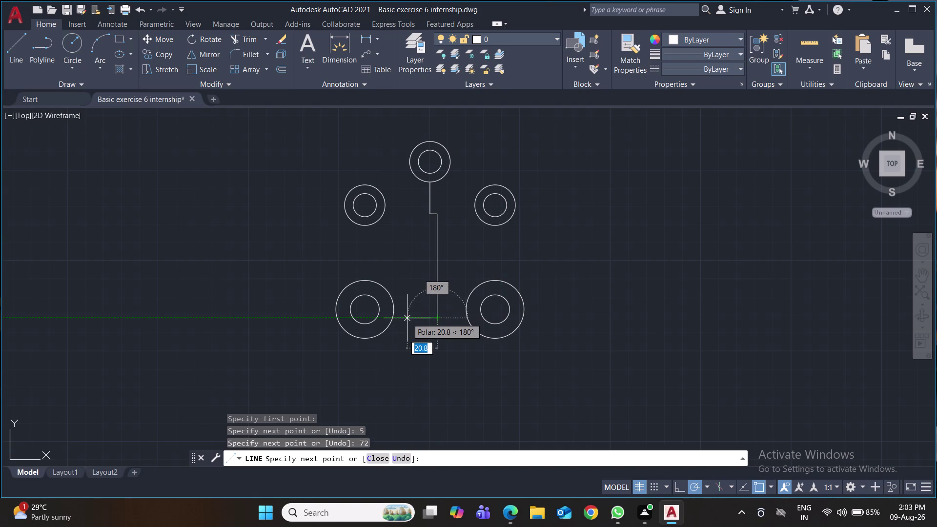
text(10)
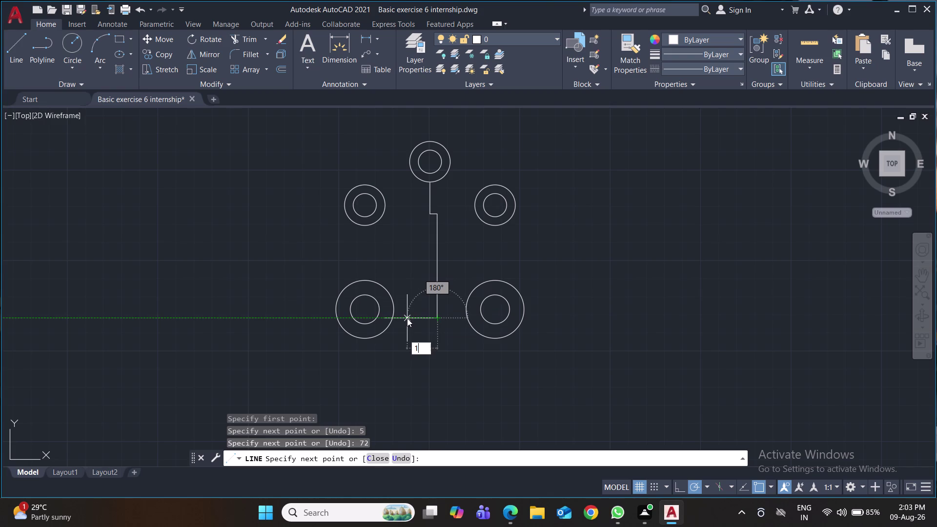
key(Return)
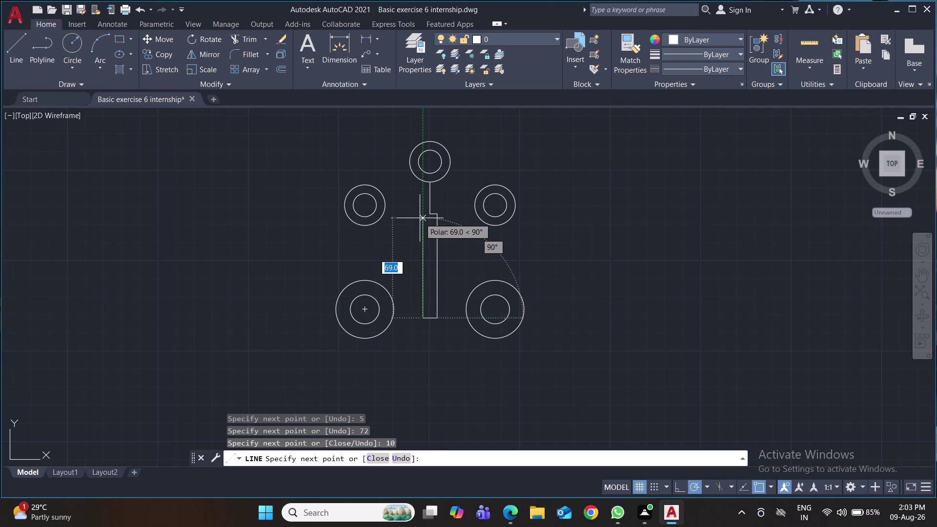
text(72)
key(Return)
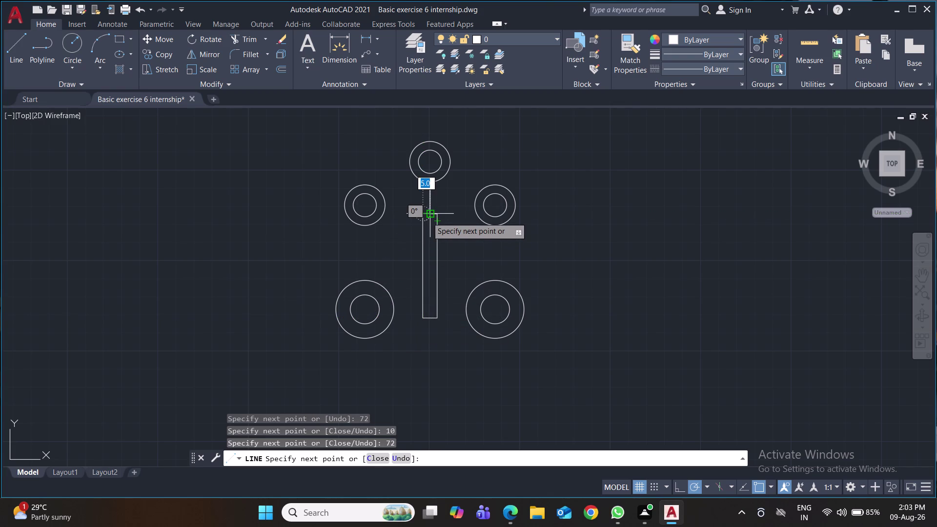
key(5)
key(Return)
key(Return)
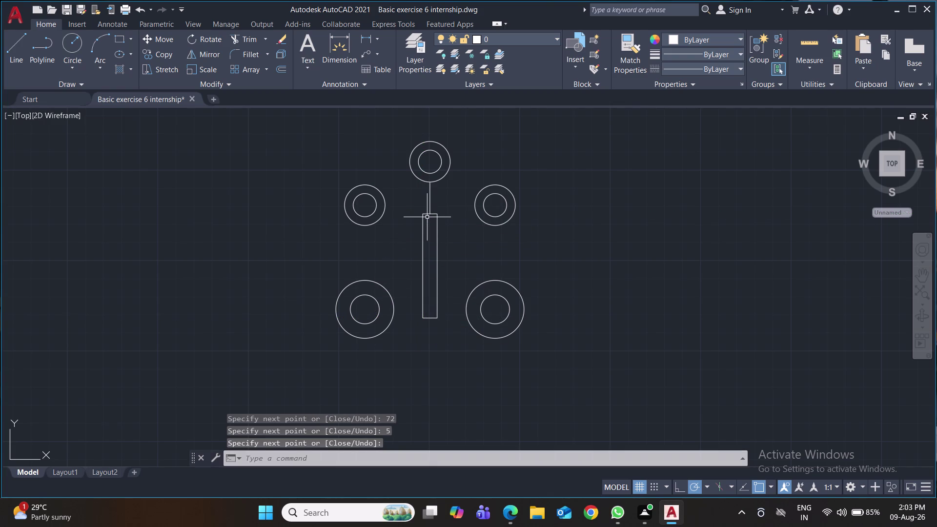
Delete the old stem line below the top circle and save the drawing.
click(431, 204)
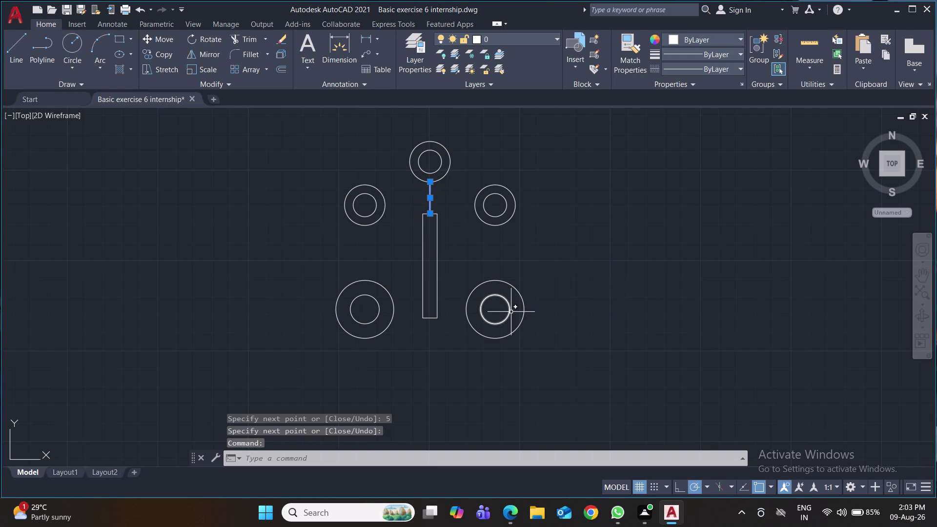
key(Delete)
key(ctrl+s)
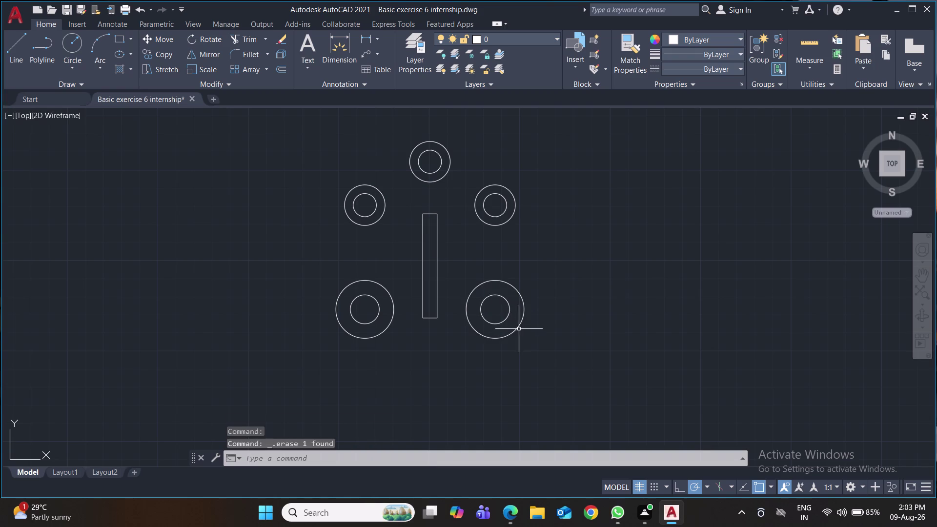
key(ctrl+s)
key(ctrl+s)
key(ctrl+s)
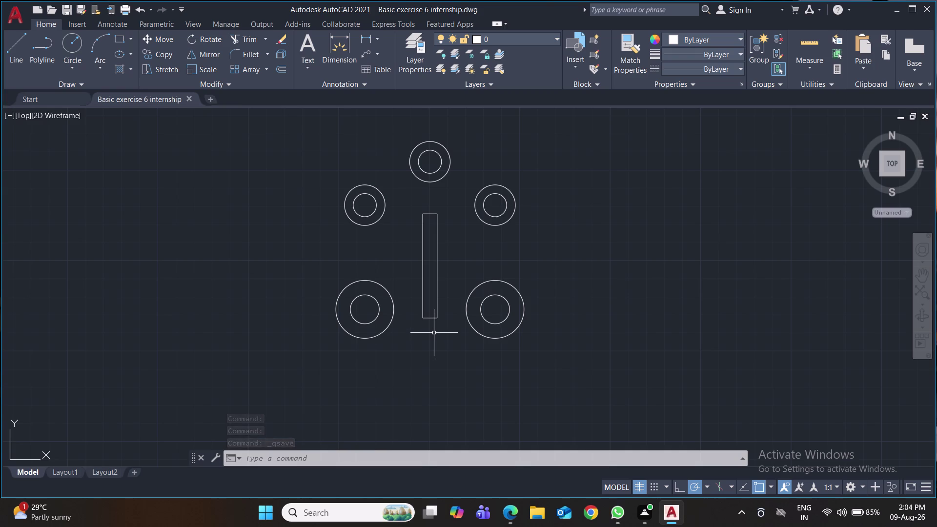
click(18, 45)
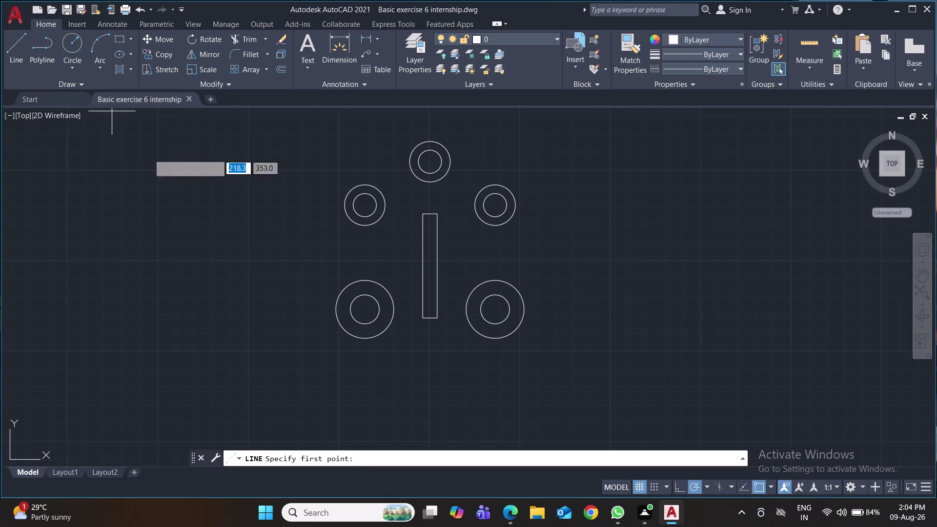
Draw 25-unit horizontal lines extending right and left from the slot's mid-height.
click(436, 264)
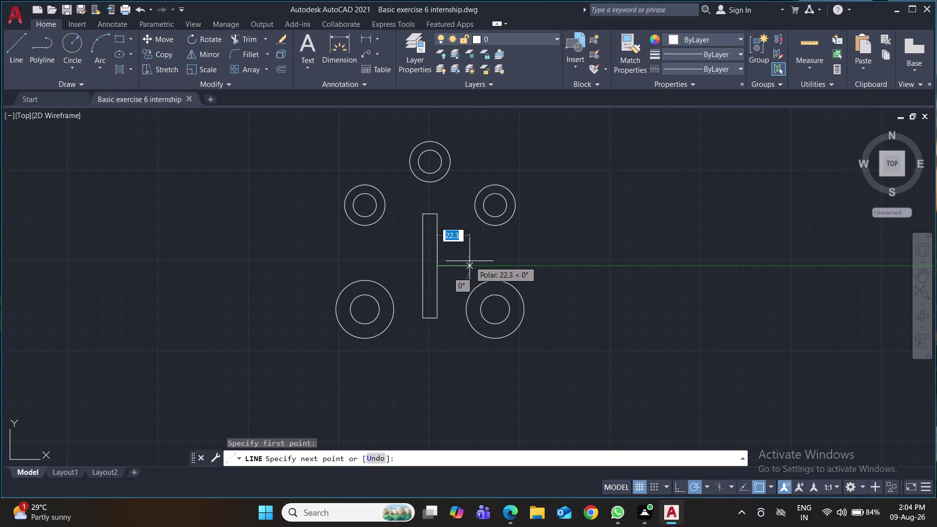
text(25)
key(Return)
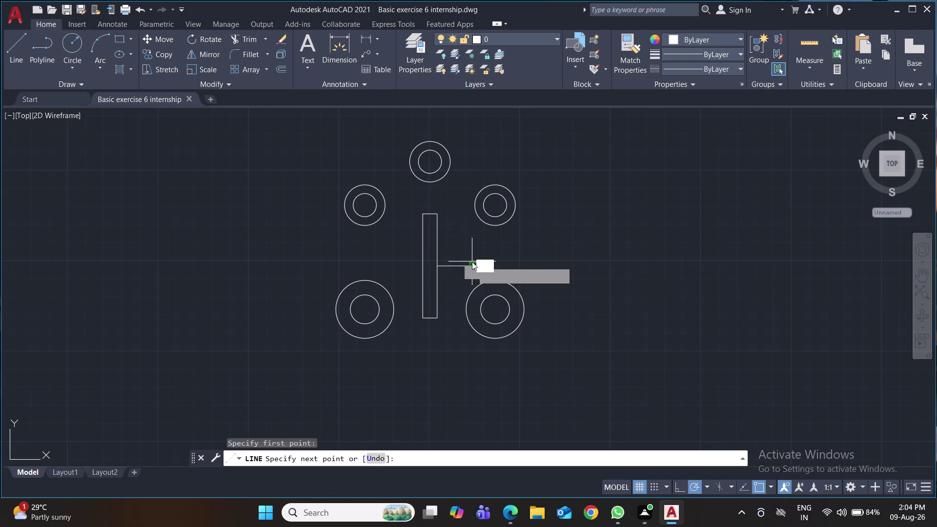
key(Return)
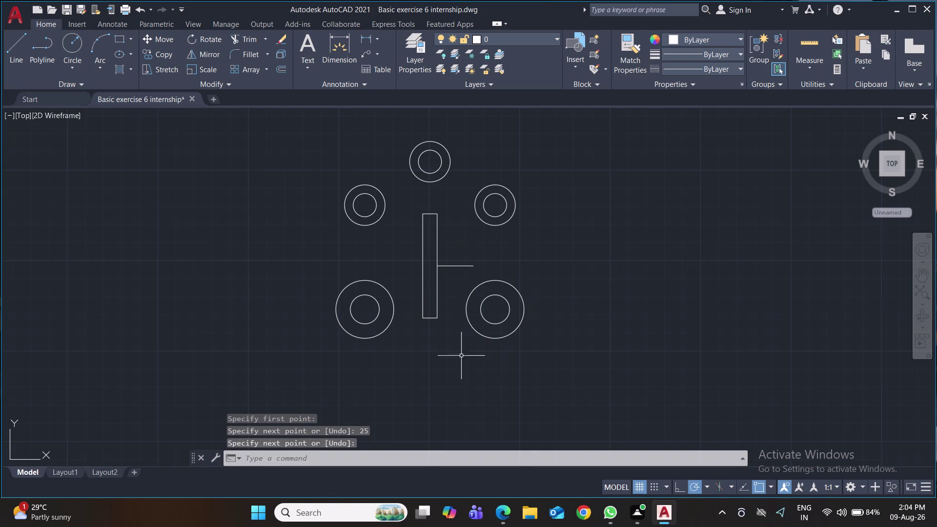
click(11, 43)
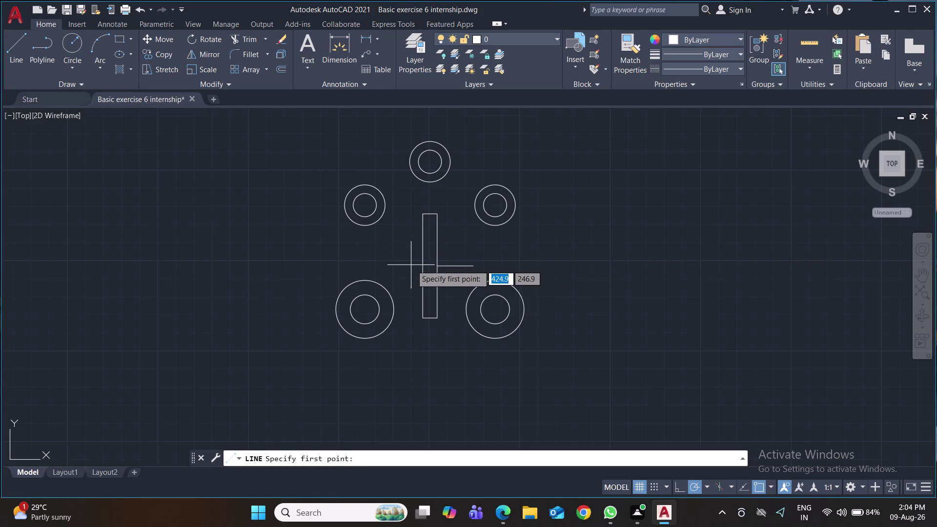
click(420, 268)
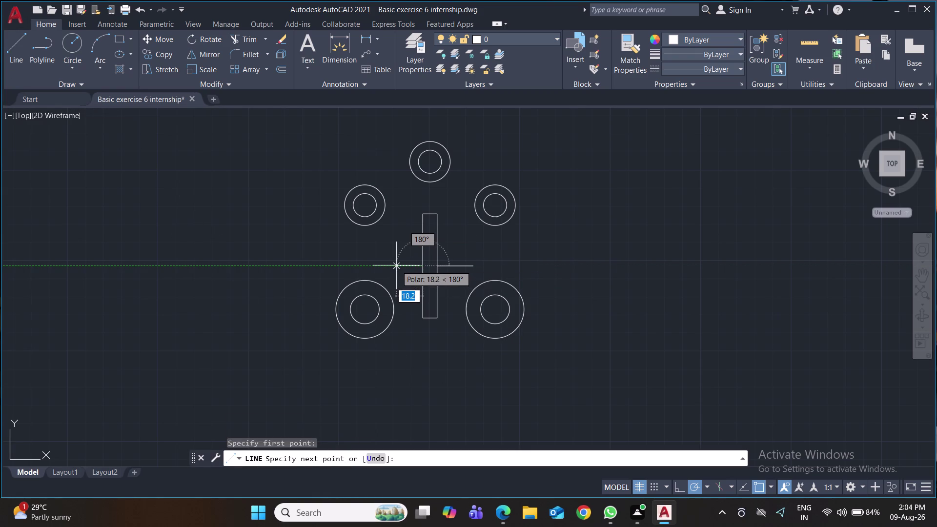
text(25)
key(Return)
key(Return)
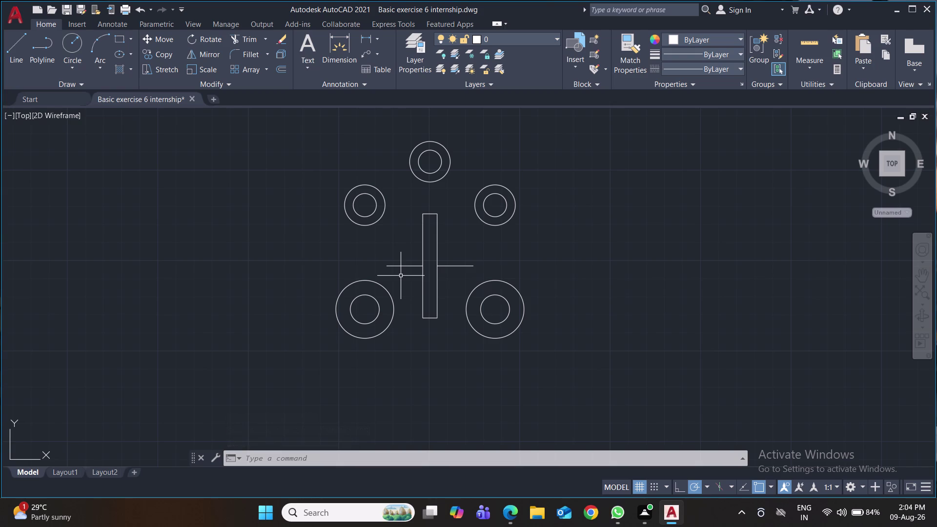
click(11, 44)
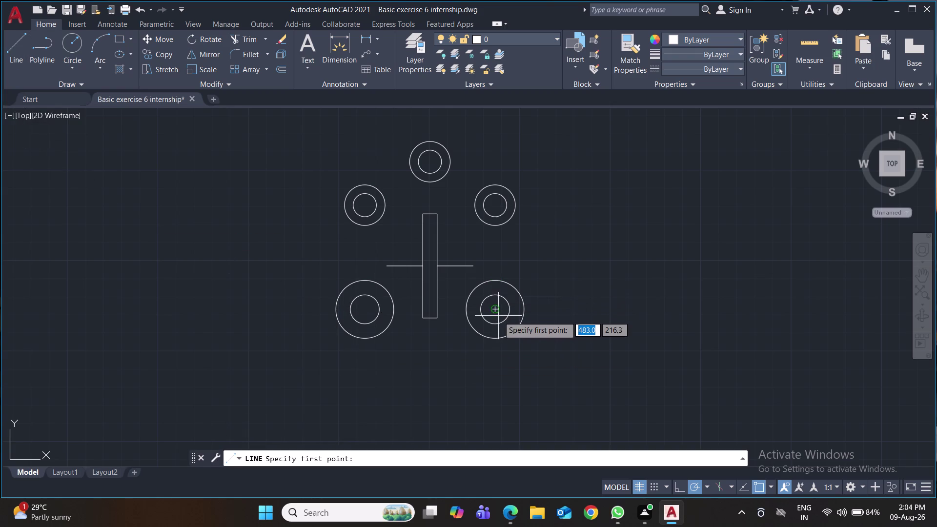
click(496, 311)
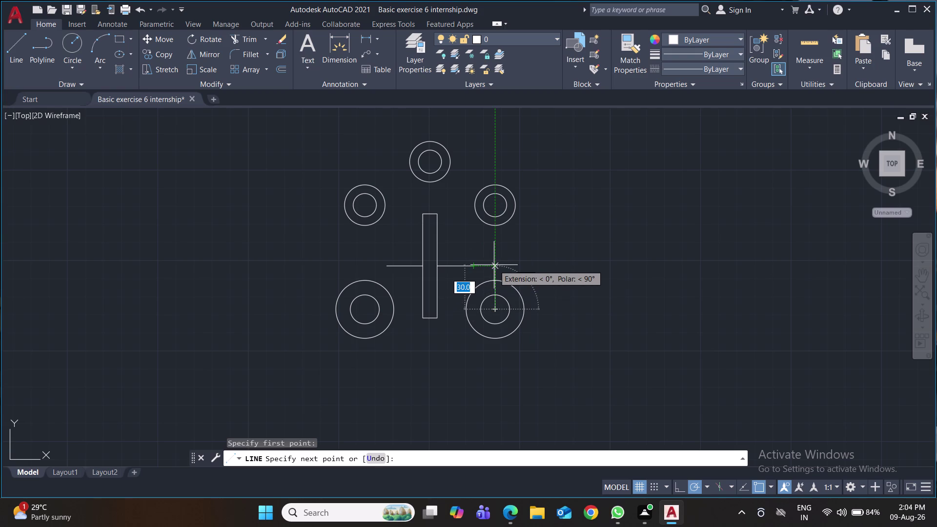
click(494, 265)
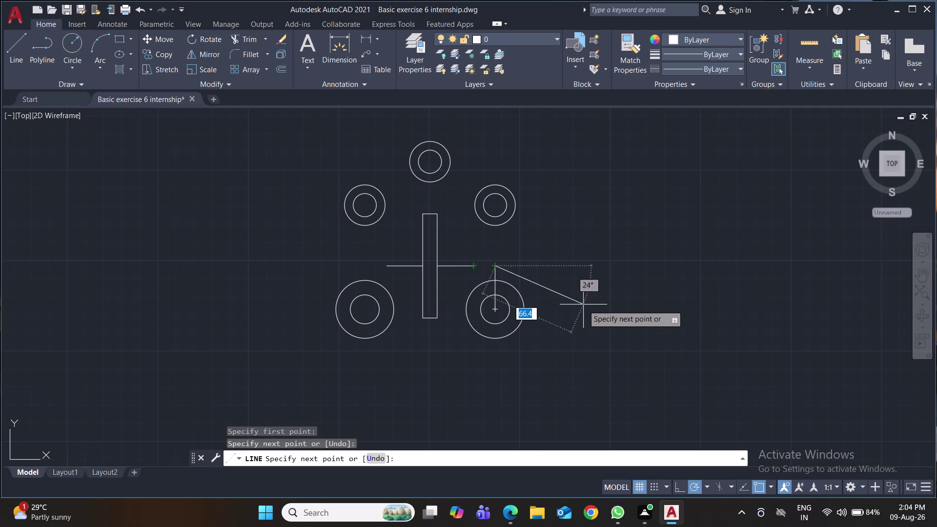
key(Delete)
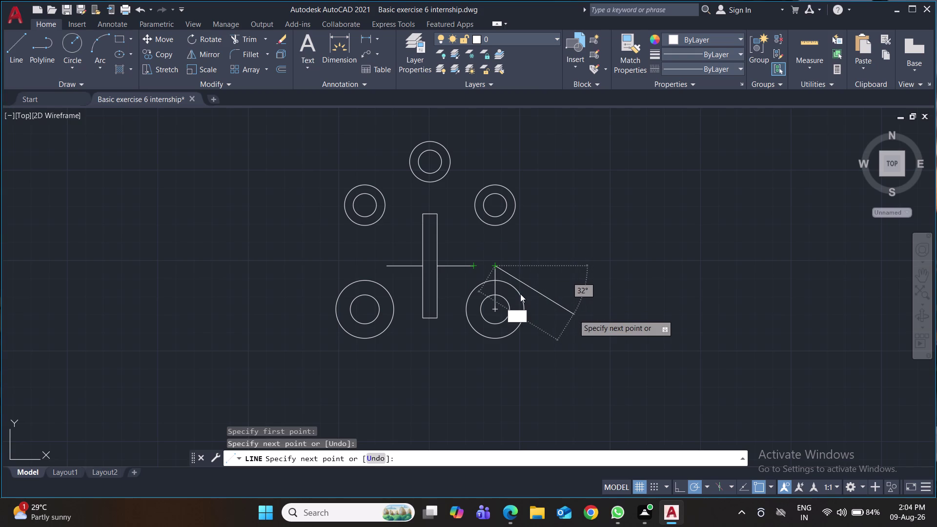
key(Escape)
click(599, 289)
key(Escape)
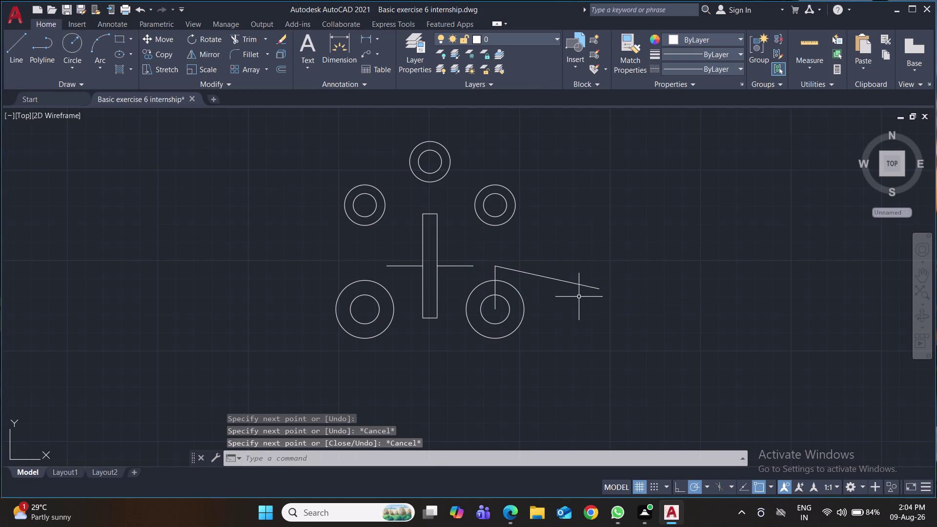
click(573, 283)
click(495, 274)
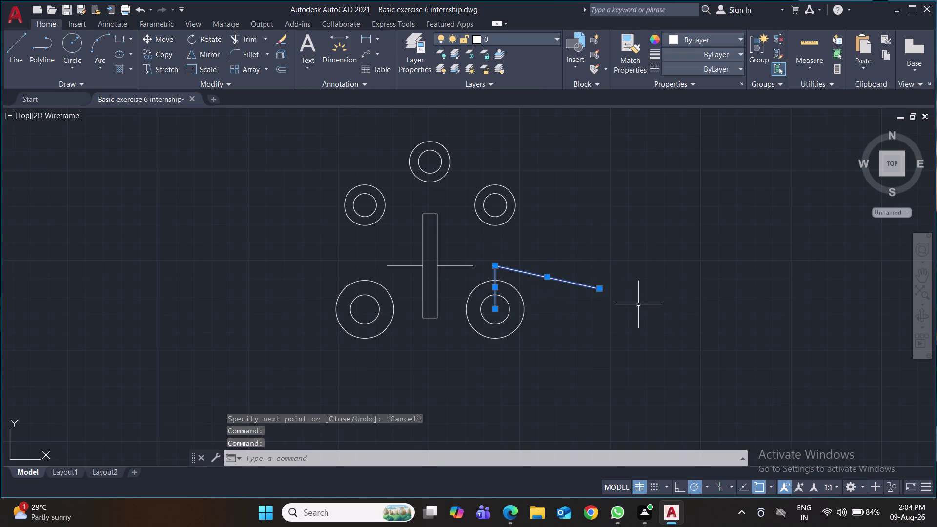
key(Delete)
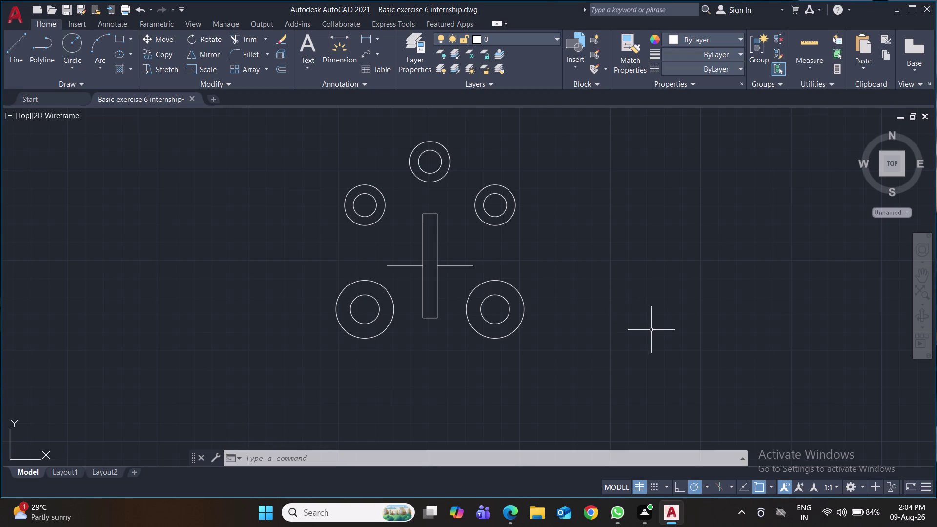
click(101, 65)
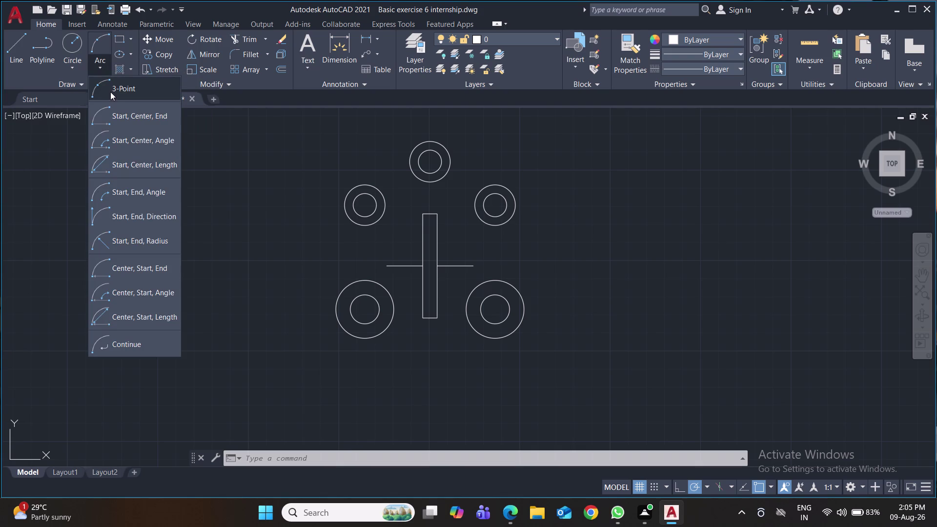
click(142, 244)
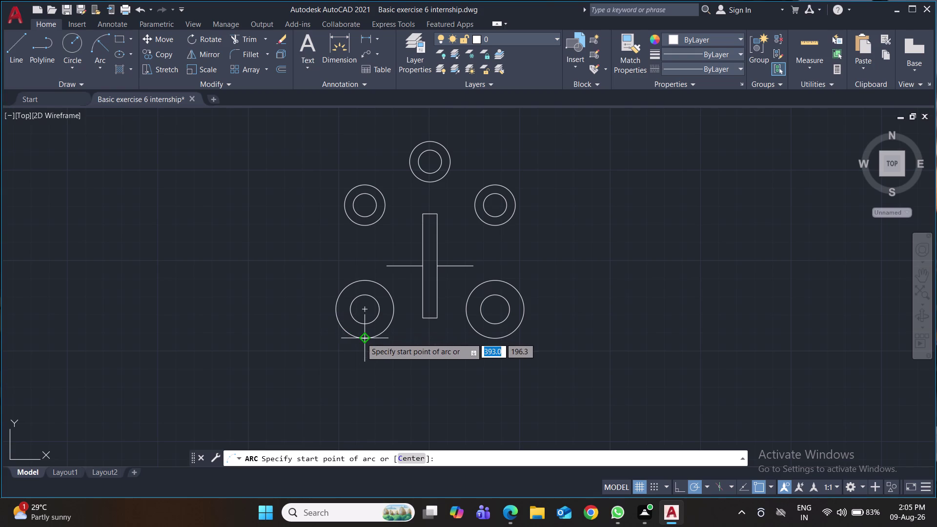
click(67, 71)
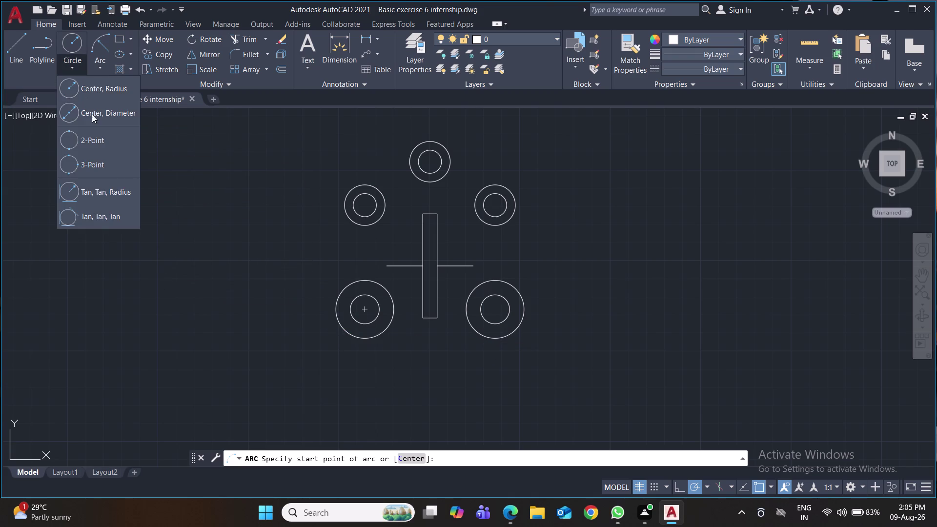
click(117, 195)
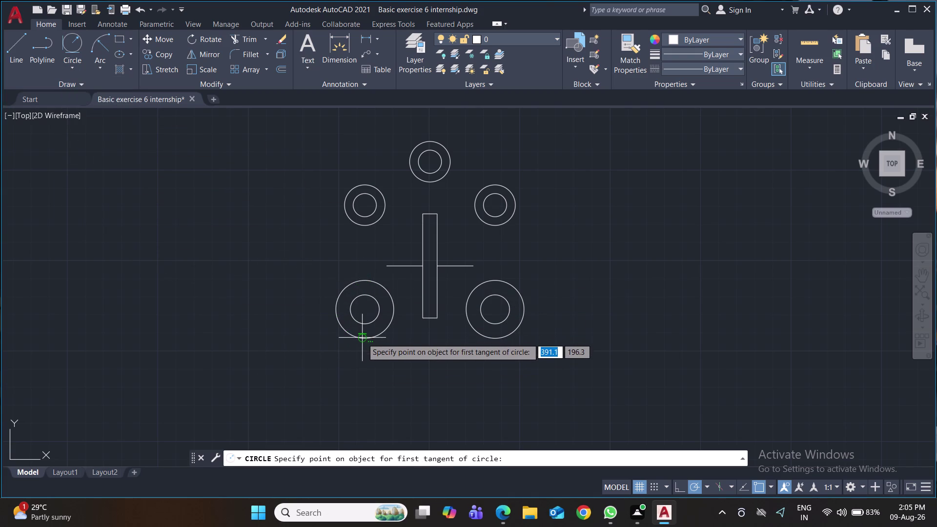
click(362, 337)
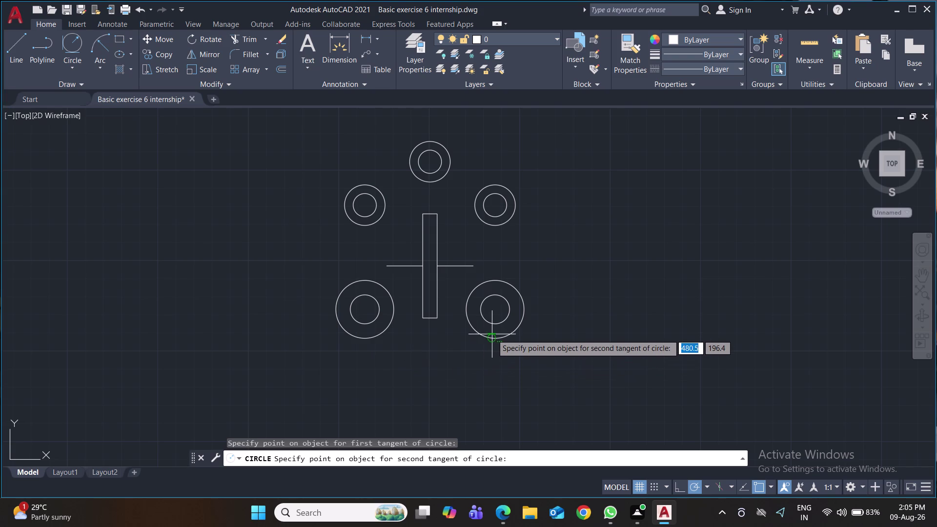
click(492, 338)
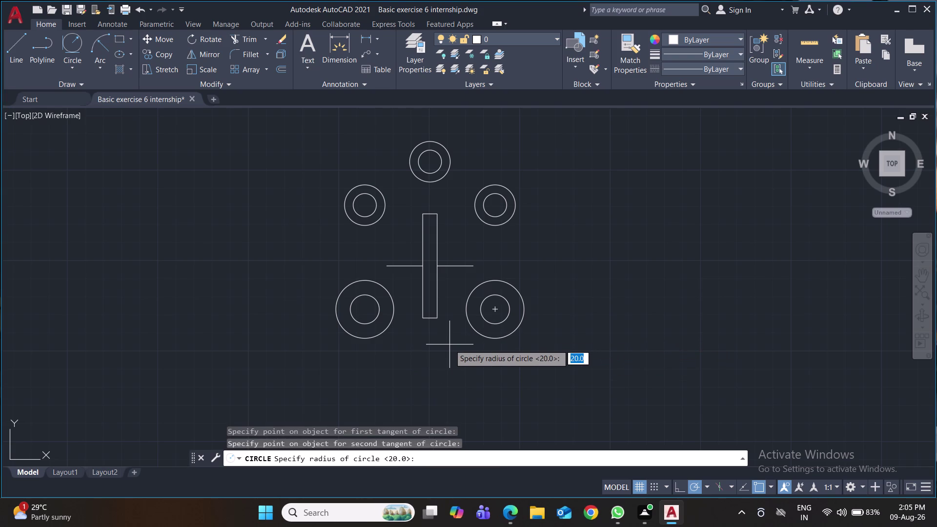
text(70)
key(Return)
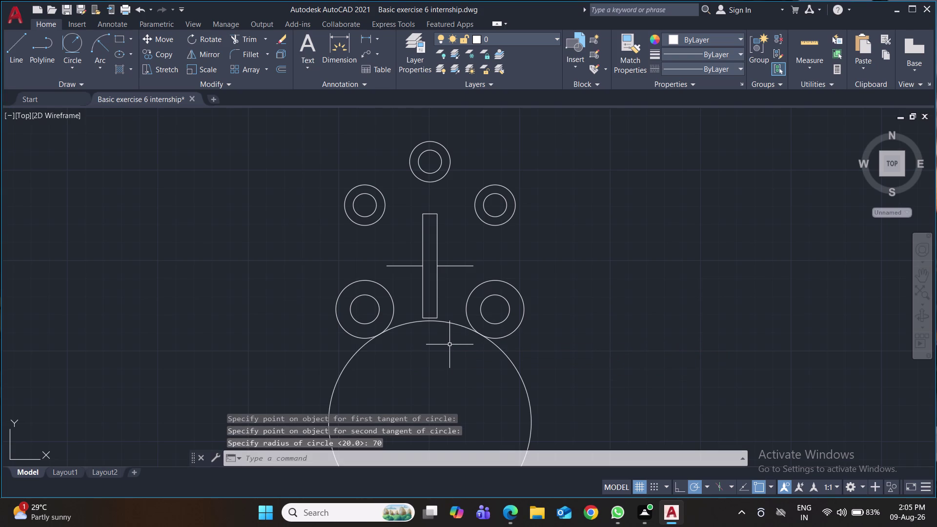
click(504, 355)
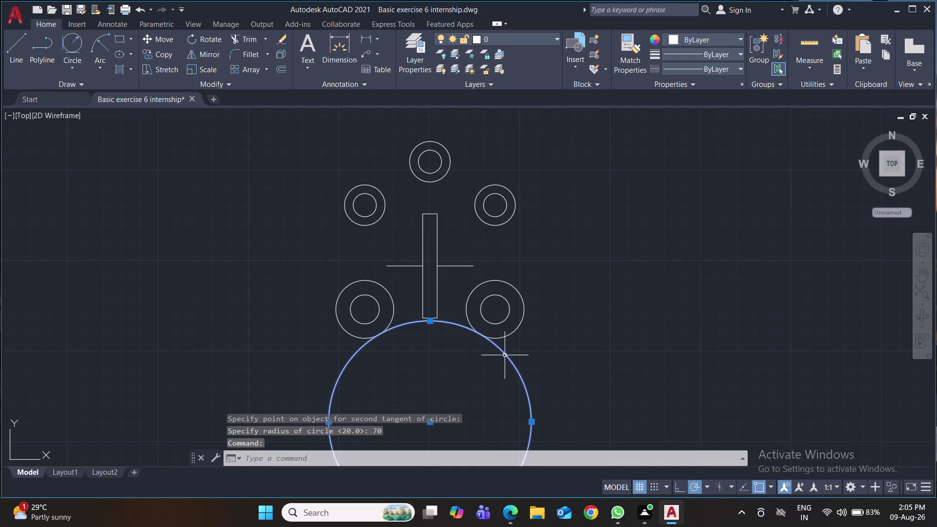
key(Delete)
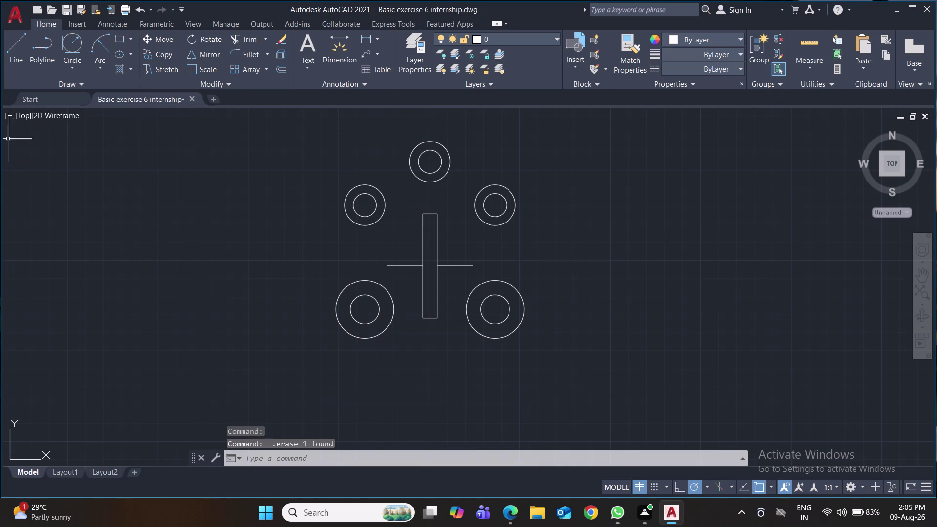
click(78, 41)
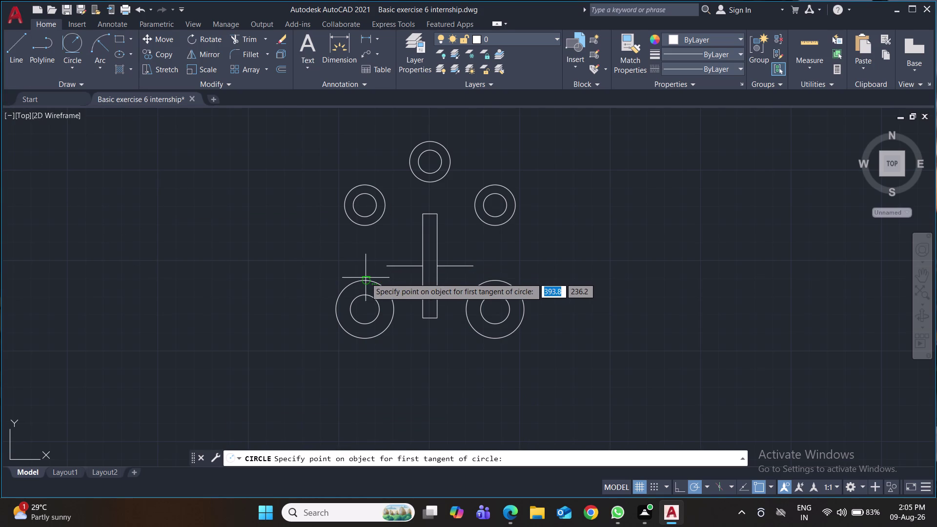
click(363, 281)
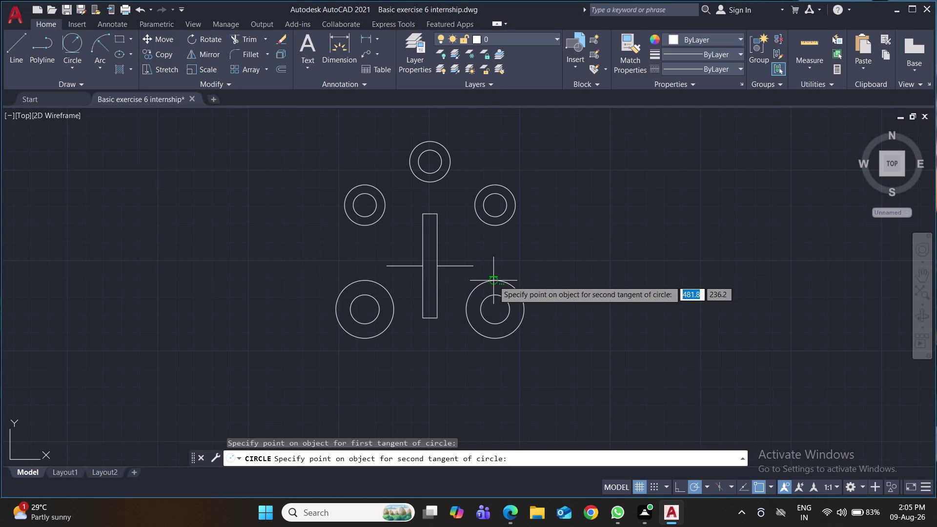
click(493, 280)
text(70)
key(Return)
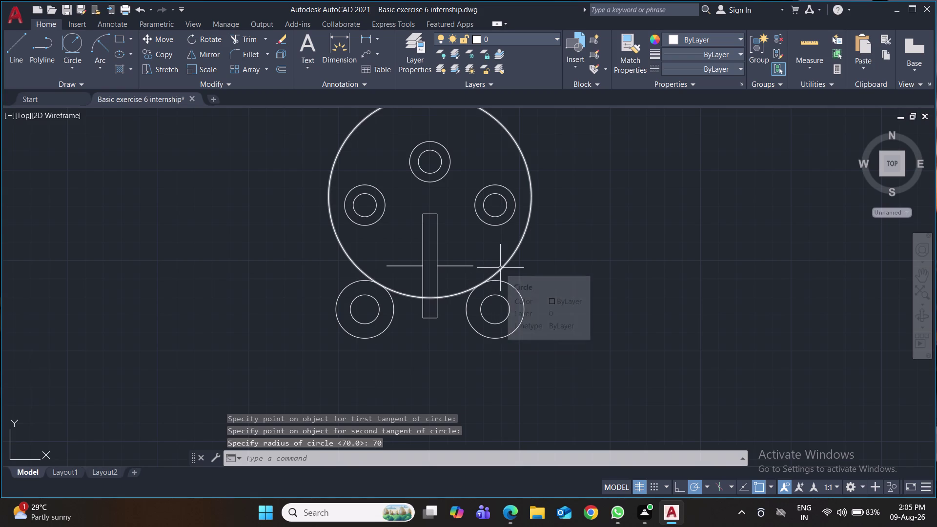
click(500, 268)
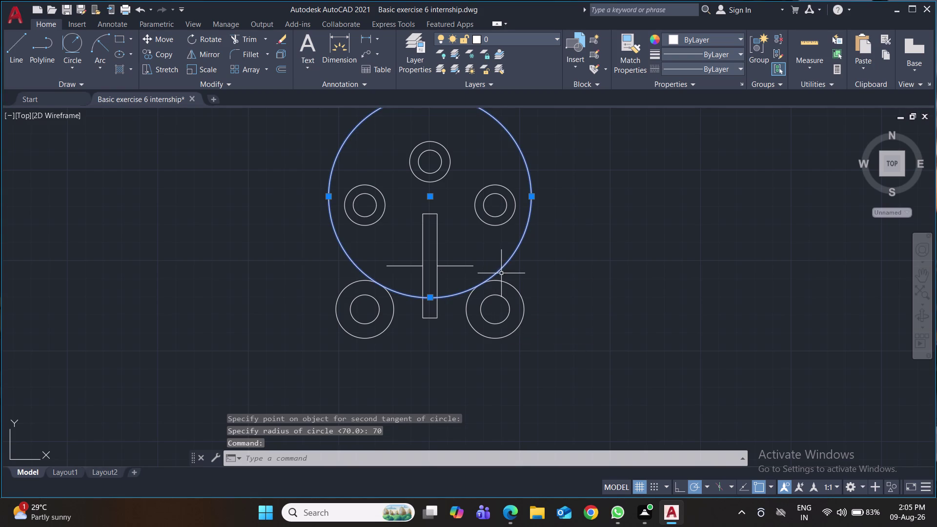
key(Delete)
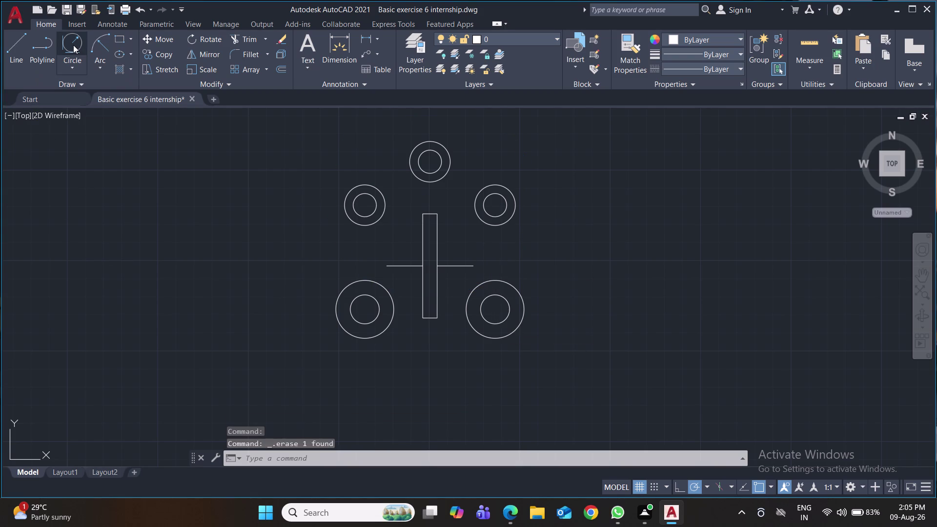
click(73, 45)
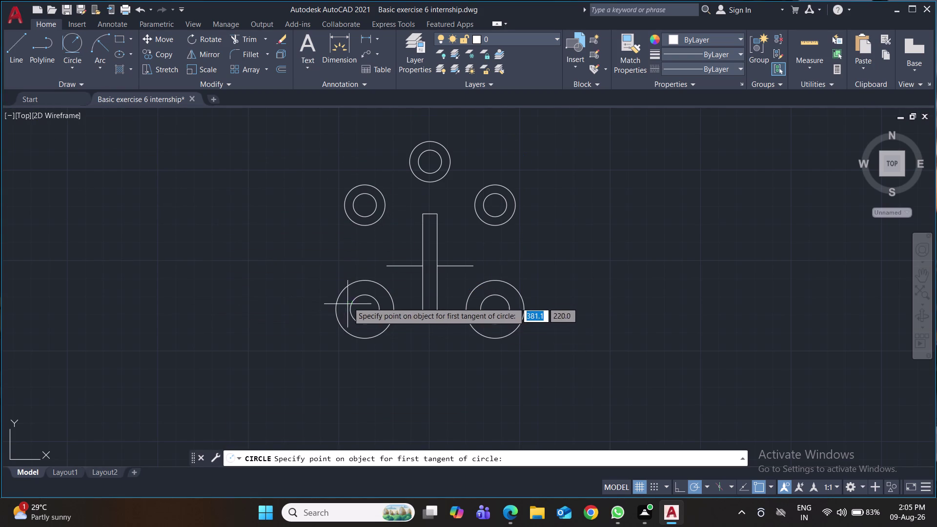
click(336, 307)
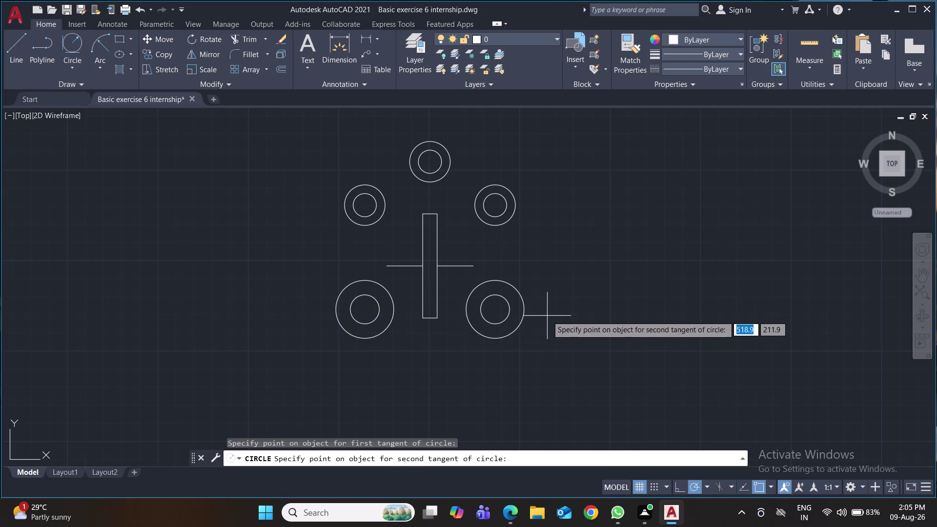
click(525, 308)
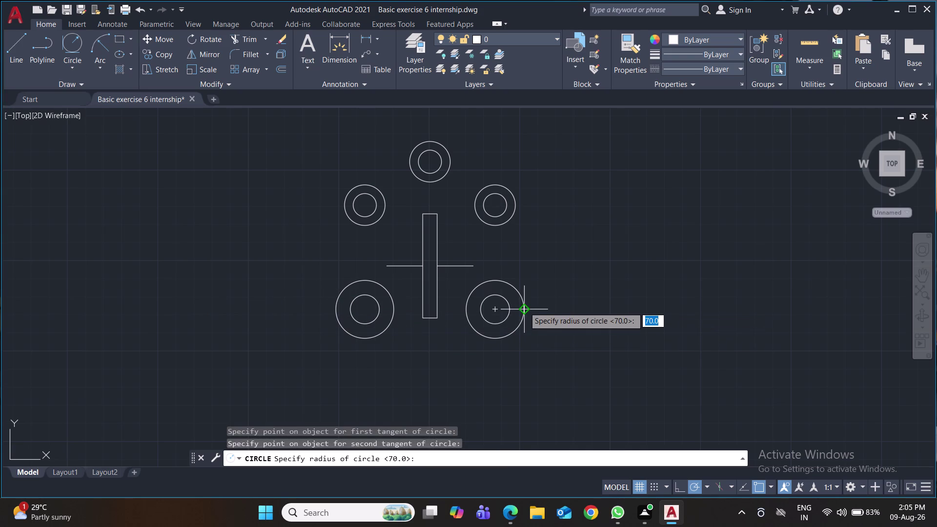
text(70)
key(Return)
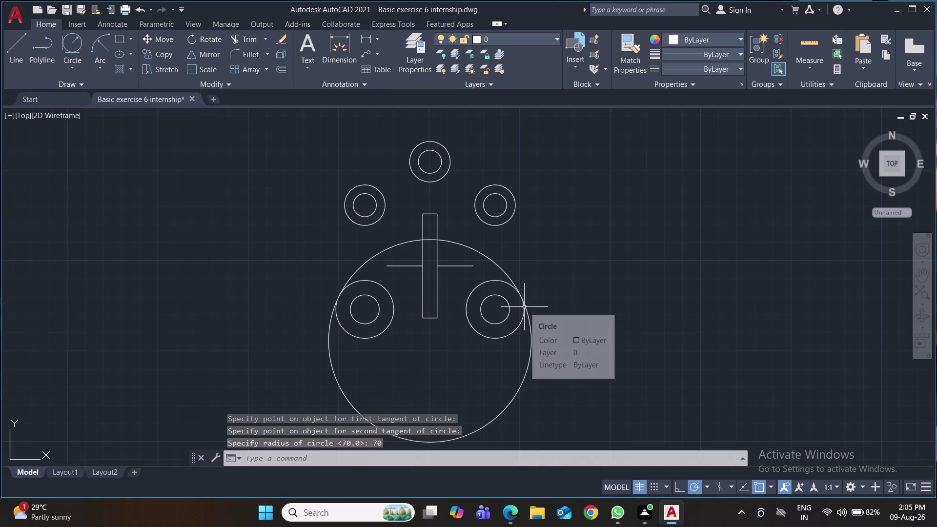
middle_drag(558, 314, 519, 237)
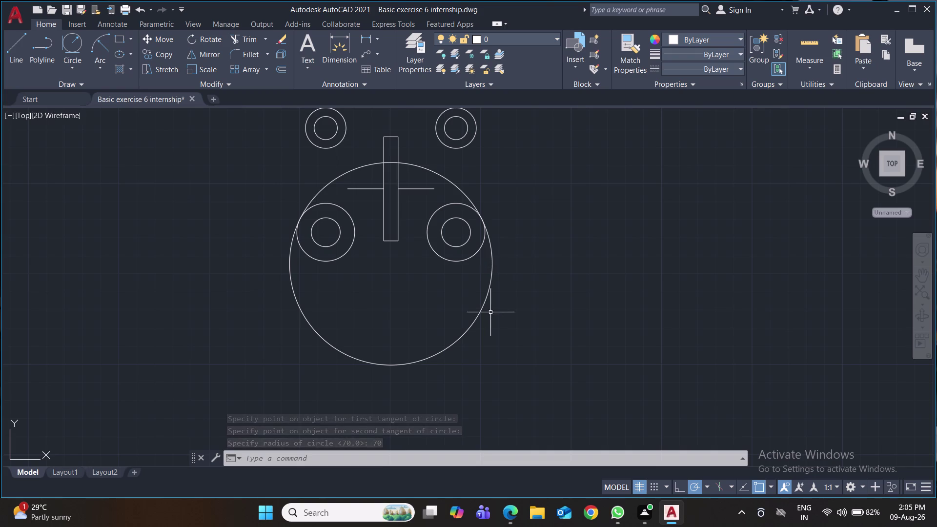
click(479, 319)
key(Delete)
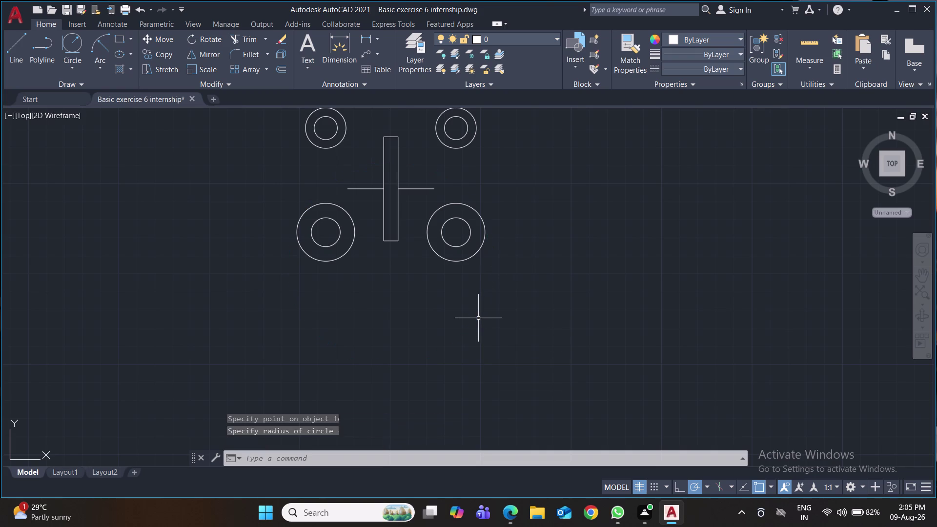
click(101, 68)
Draw a radius-70 arc from the lower-left boss's outer side to the lower-right boss's.
click(153, 240)
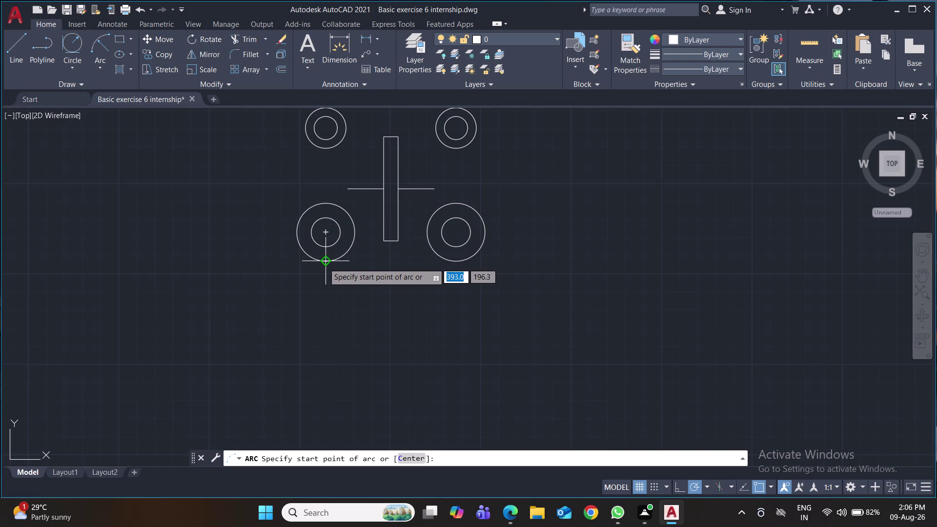
click(295, 230)
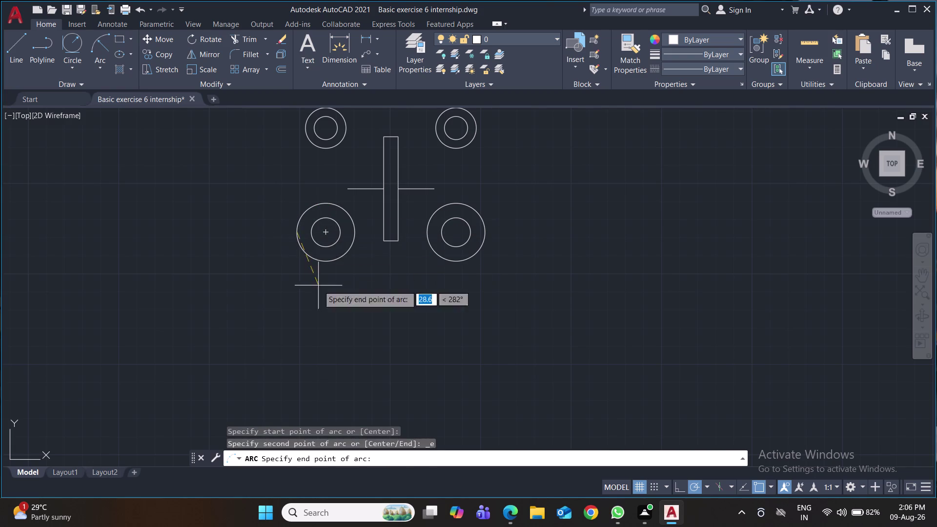
click(487, 229)
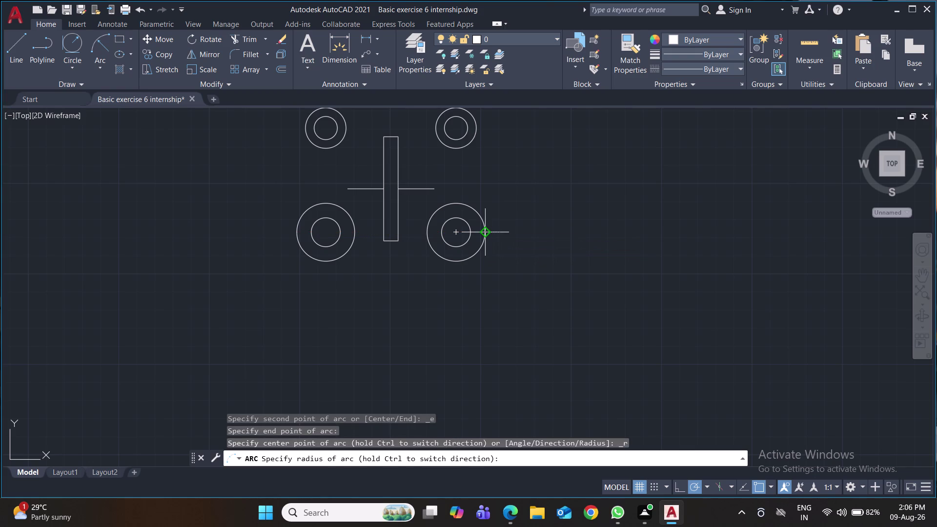
text(70)
key(Return)
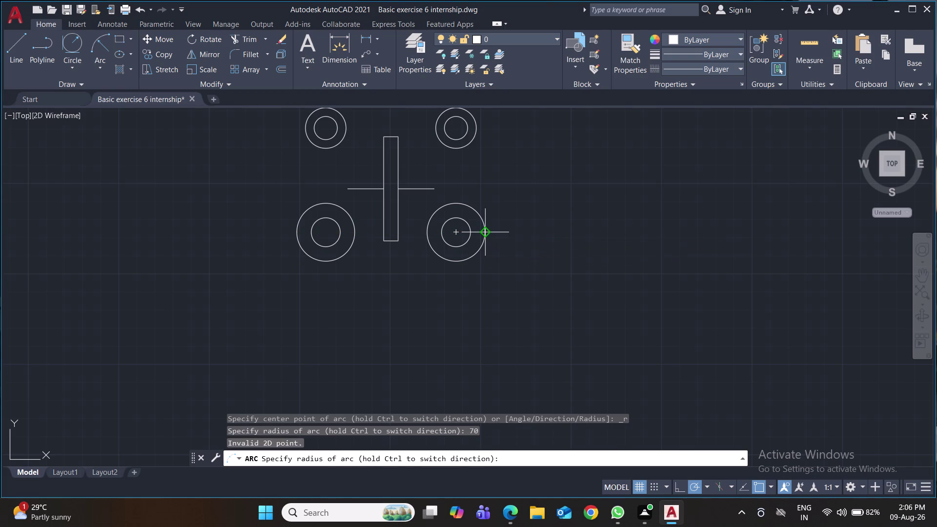
text(70)
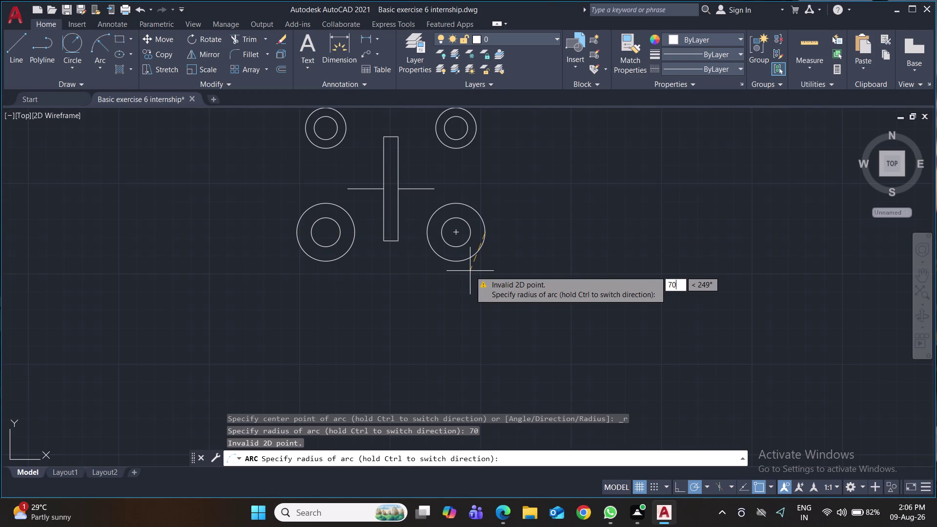
key(Return)
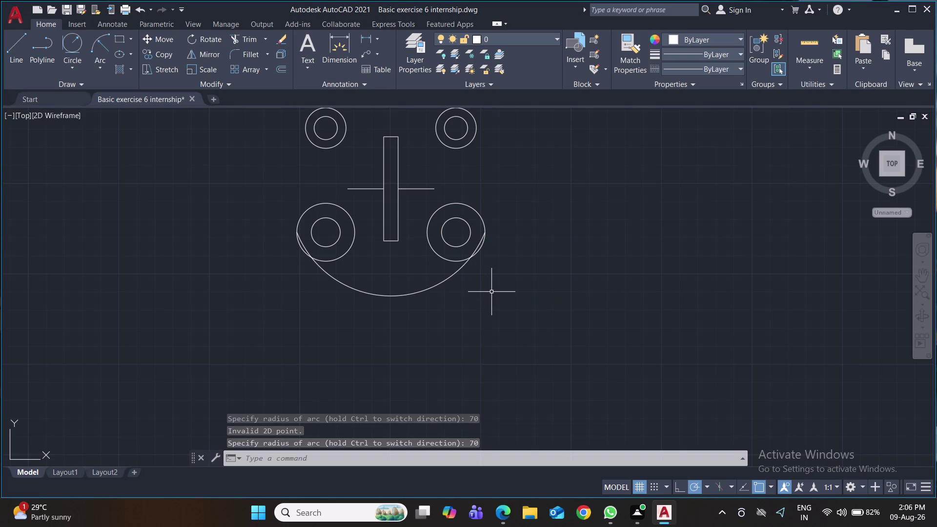
text(tr)
key(Return)
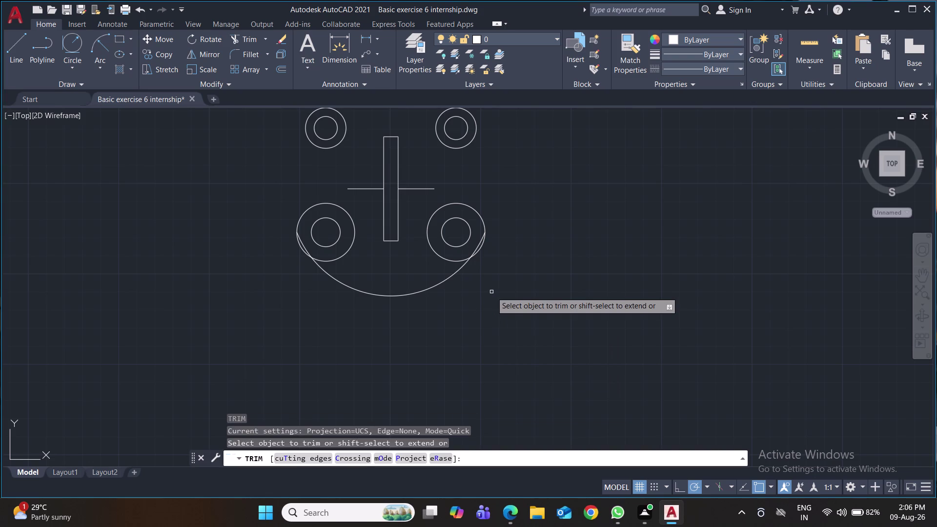
Trim both lower boss rings inside the arc and save the drawing.
scroll(up, 3)
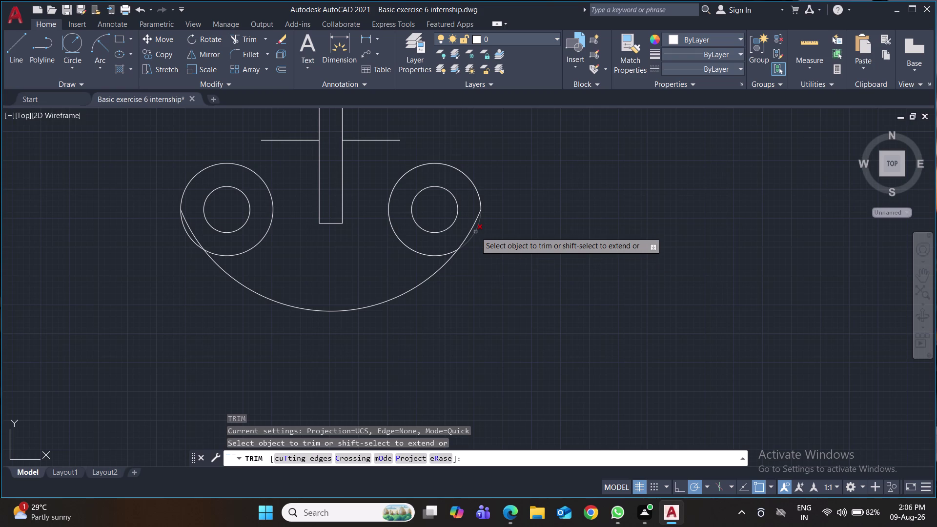
click(475, 232)
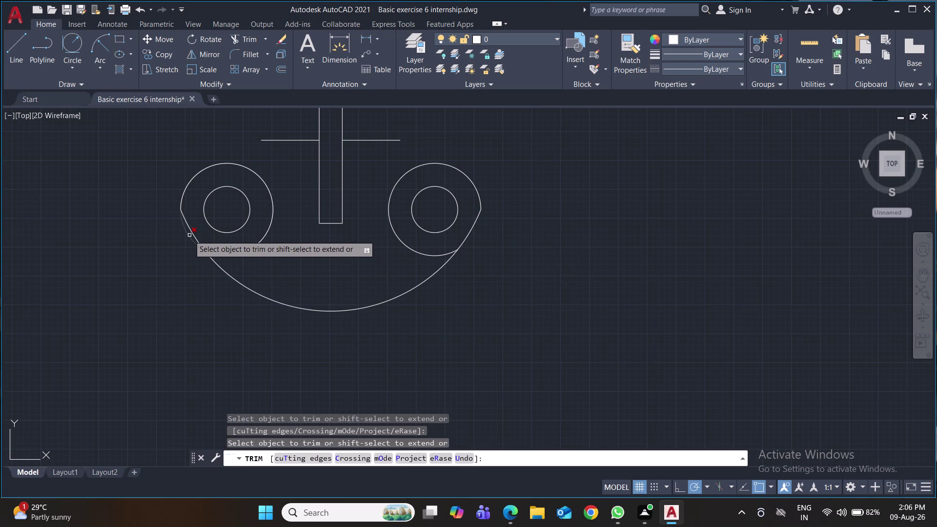
click(189, 236)
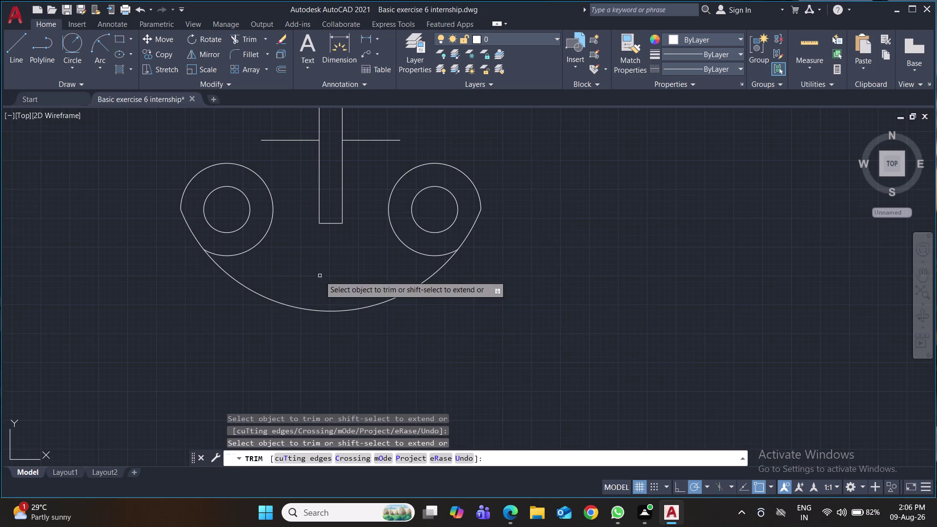
scroll(down, 3)
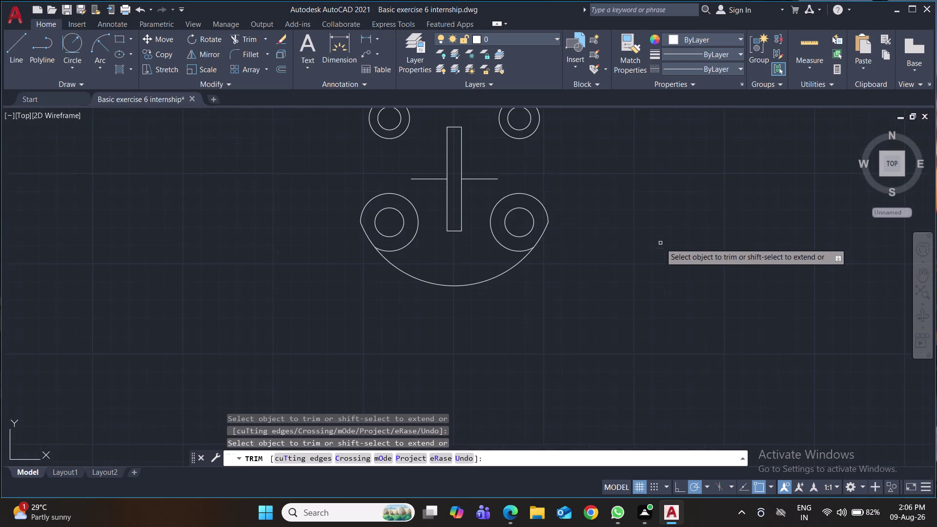
middle_drag(653, 251, 610, 300)
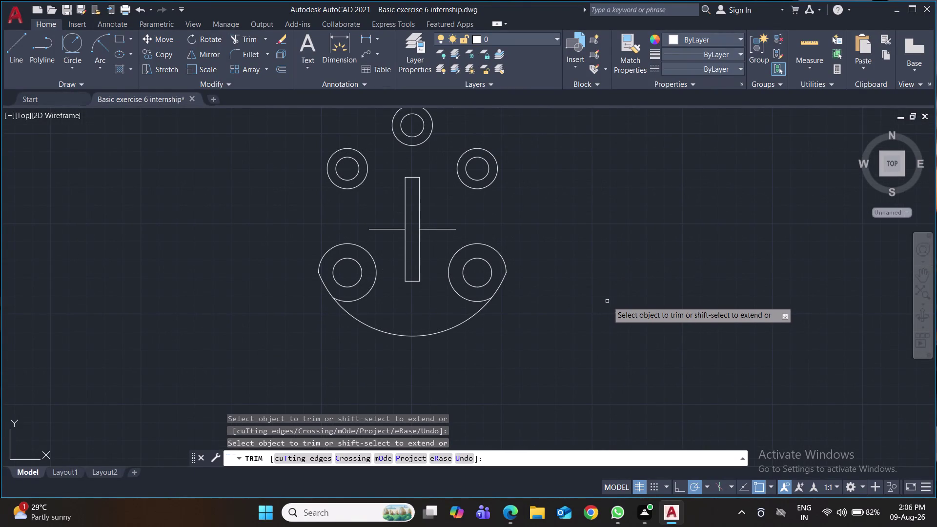
key(ctrl+s)
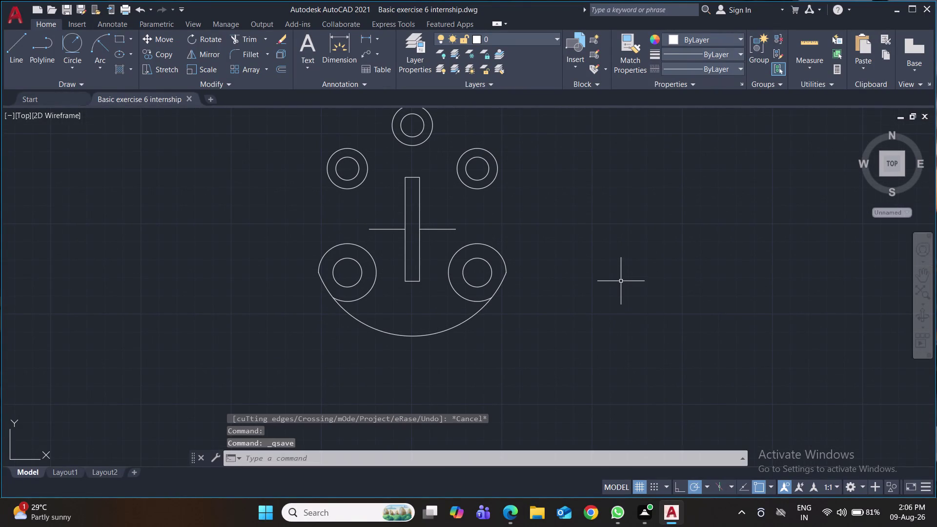
middle_drag(635, 268, 613, 332)
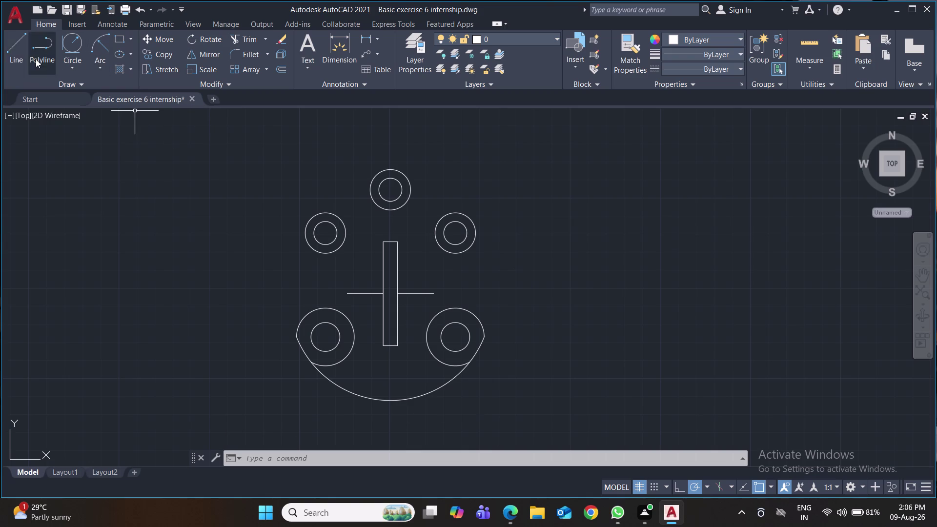
click(13, 56)
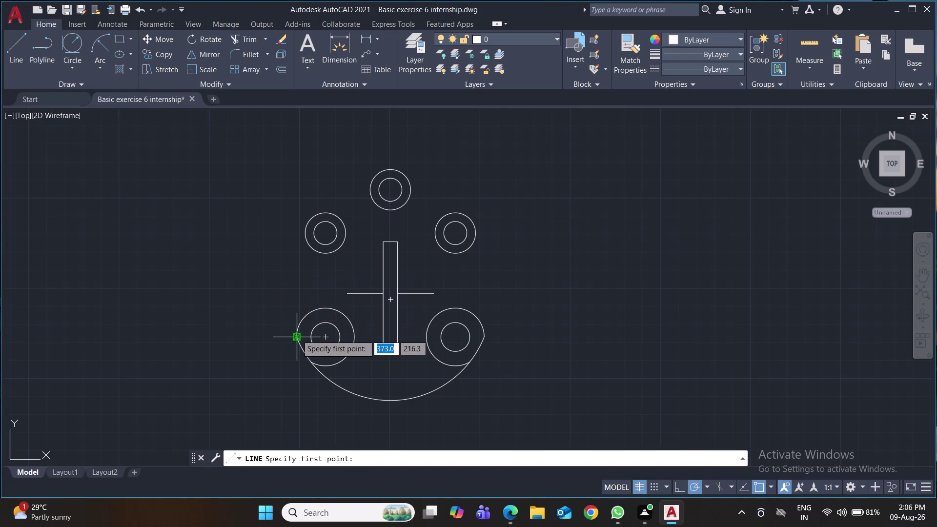
click(297, 334)
click(306, 230)
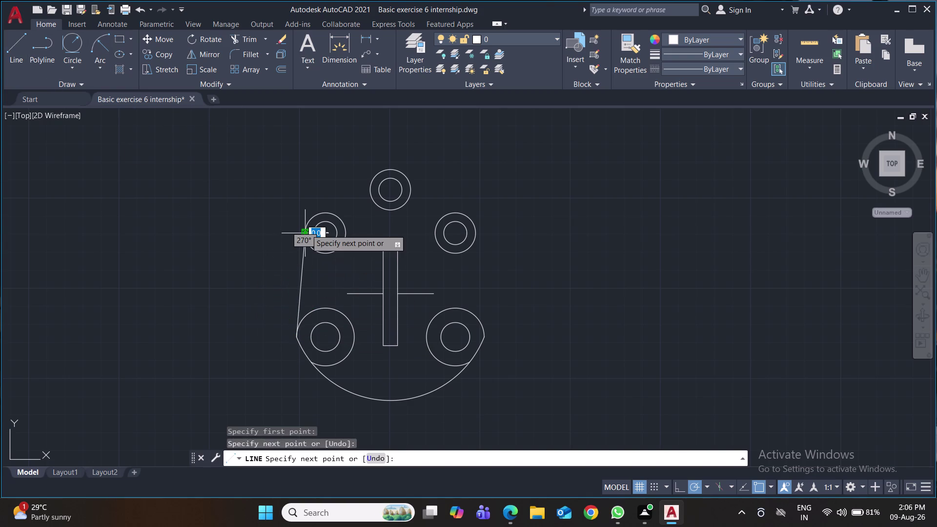
click(379, 172)
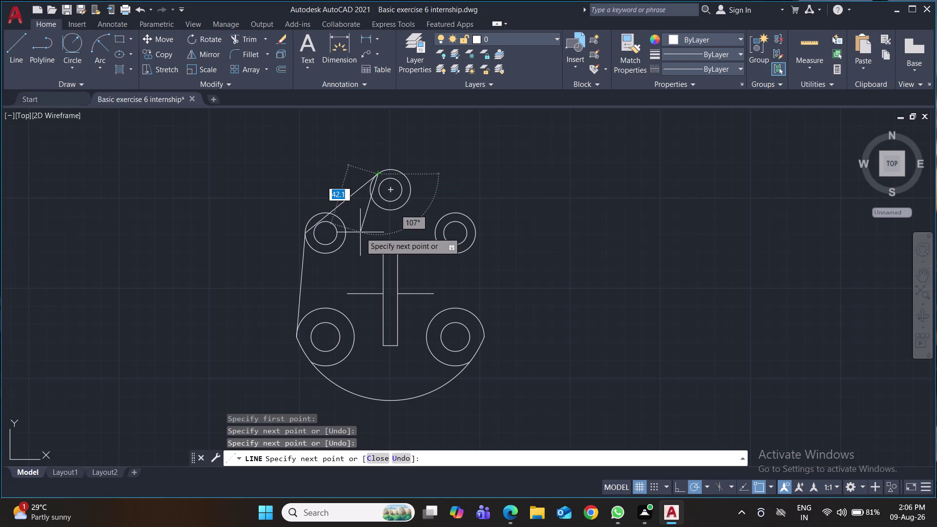
key(Return)
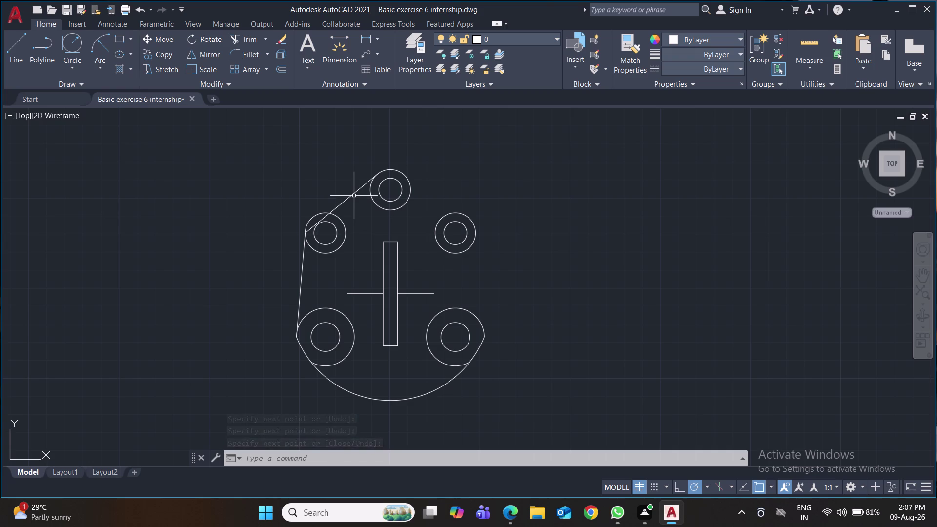
click(354, 194)
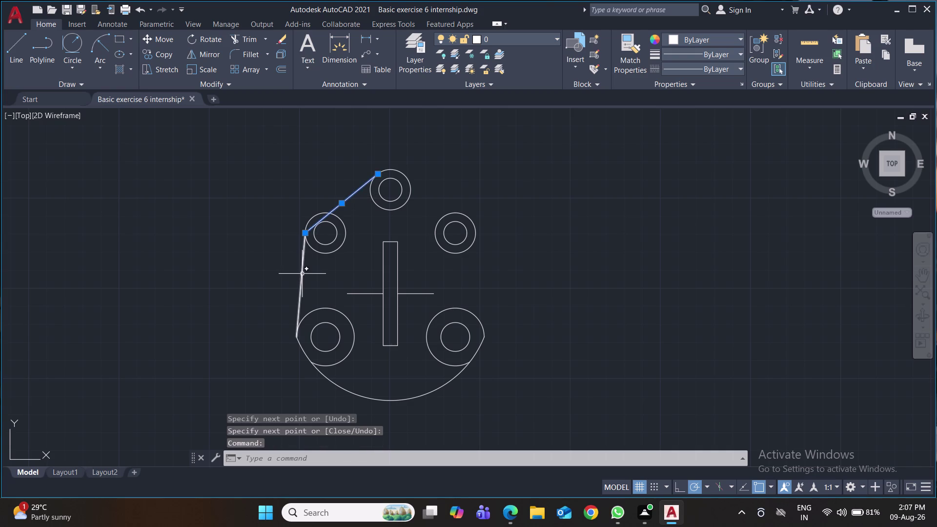
key(Escape)
key(ctrl+z)
Undo the previous view change, the bottom arc and the boss trims, then save.
key(ctrl+z)
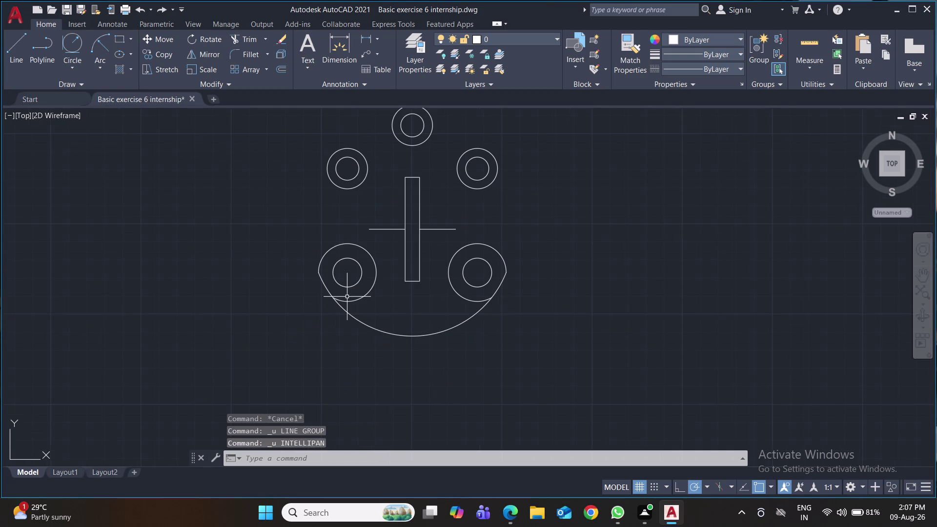
key(ctrl+z)
key(ctrl+z)
key(ctrl+z)
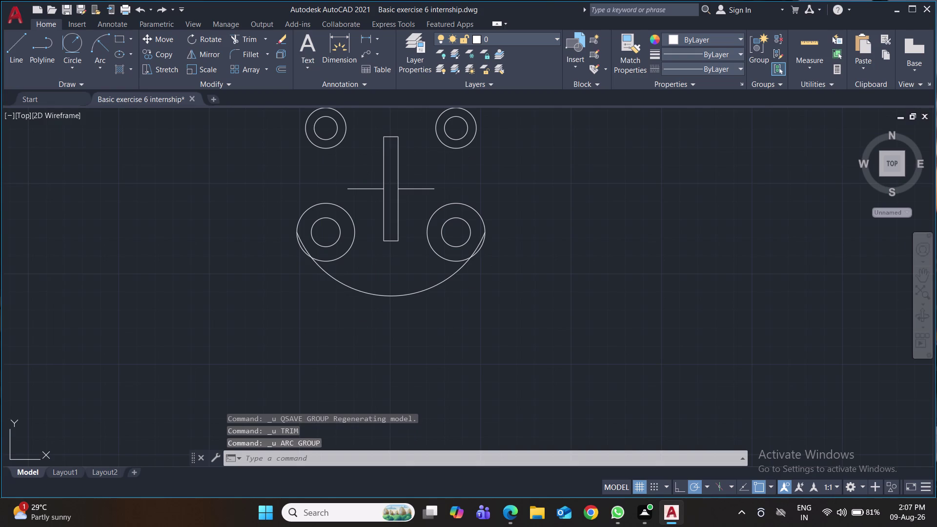
key(ctrl+s)
key(ctrl+s)
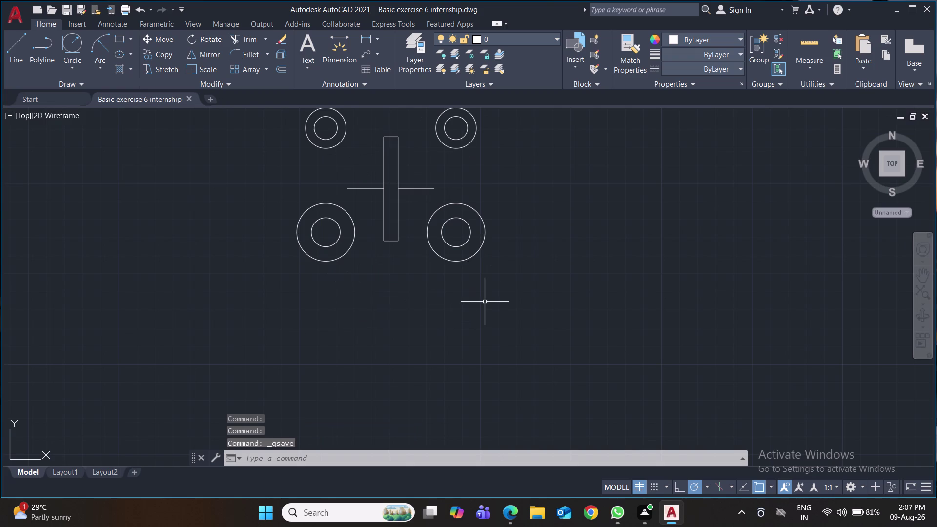
Pan and zoom to centre the circles and slot in view.
scroll(down, 3)
middle_drag(482, 311, 421, 373)
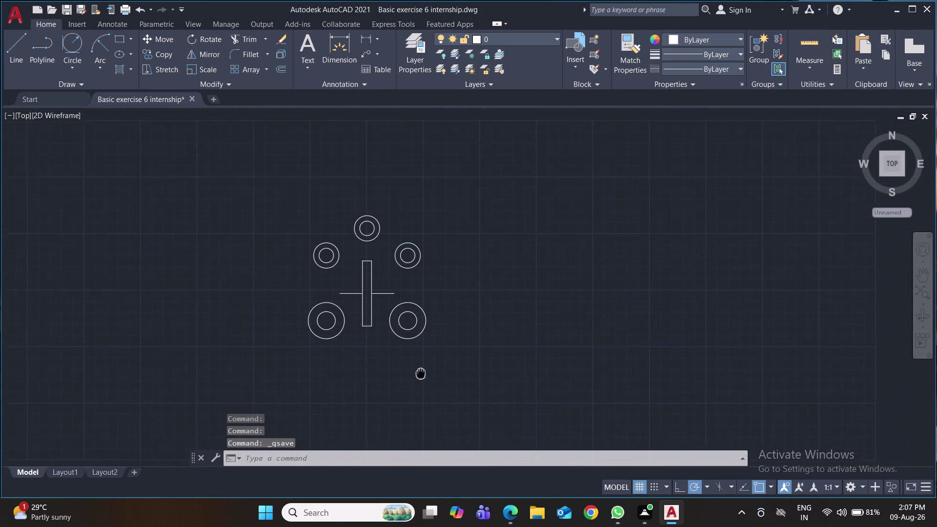
middle_drag(421, 373, 420, 377)
scroll(up, 3)
middle_drag(464, 345, 503, 325)
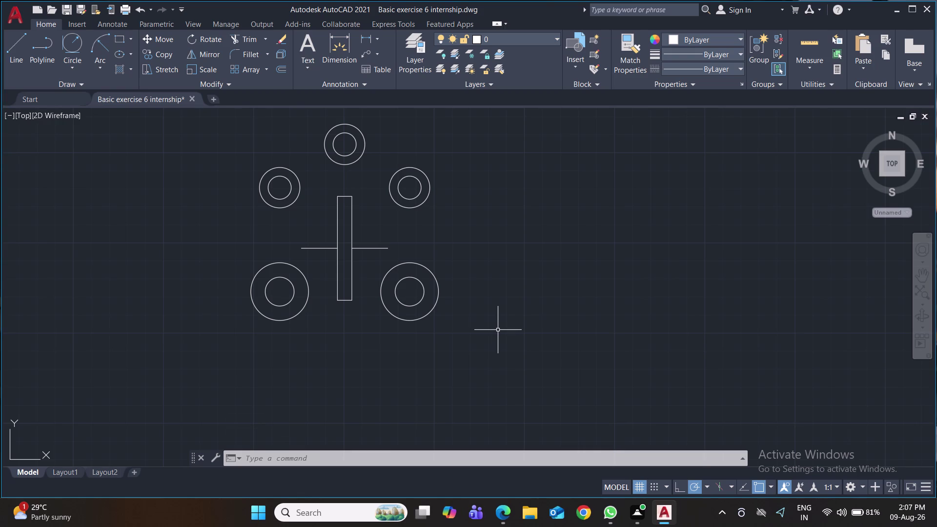
middle_drag(498, 329, 496, 362)
click(14, 51)
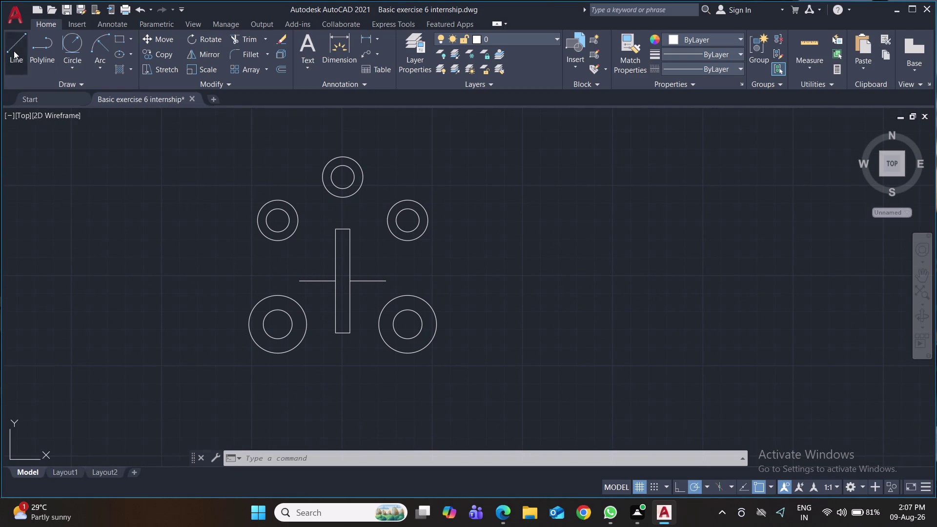
click(428, 221)
Start a line on the top circle, then cancel and undo it.
click(357, 164)
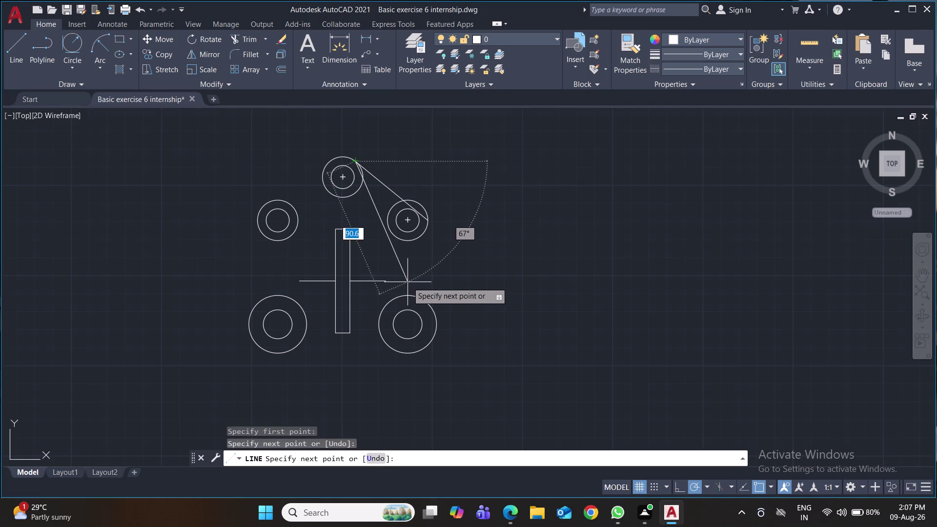
key(Escape)
key(Escape)
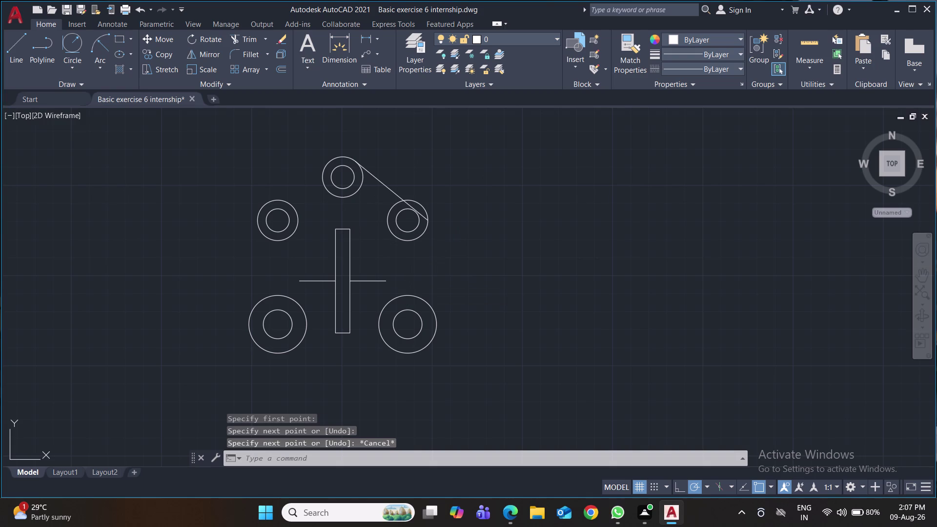
key(ctrl+z)
Draw lines from the top circle to the right and left small circles.
key(l)
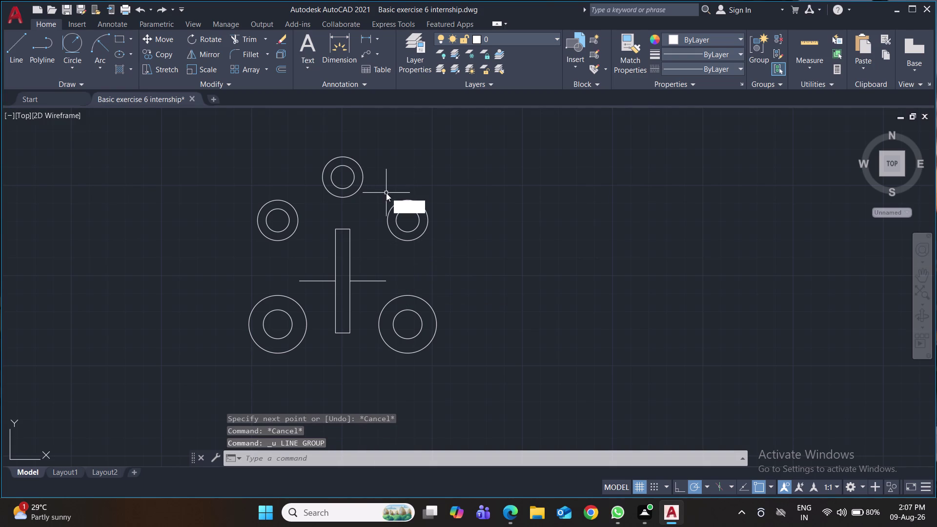
key(Return)
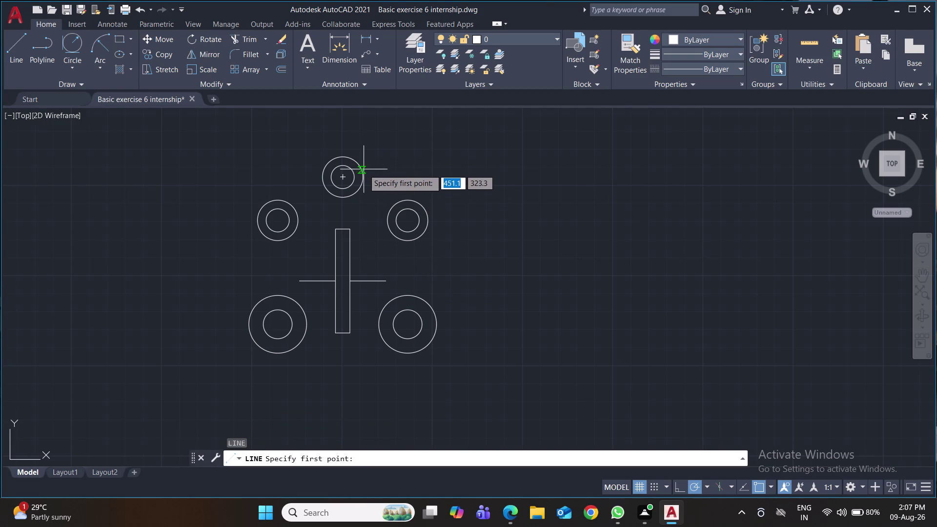
click(363, 175)
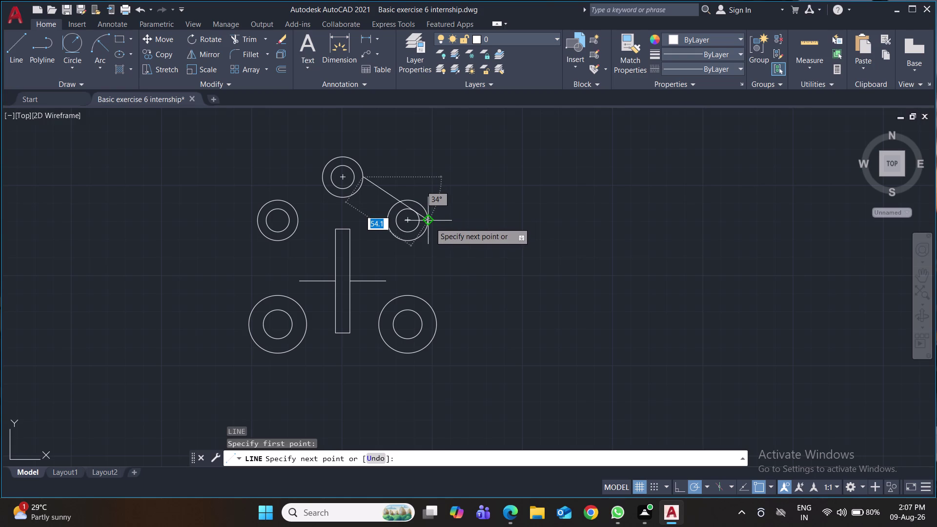
click(413, 198)
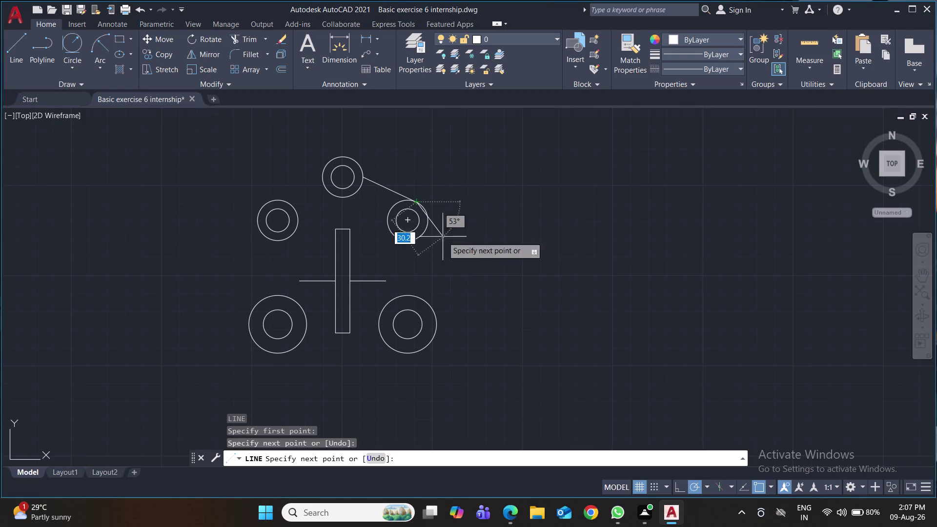
key(Return)
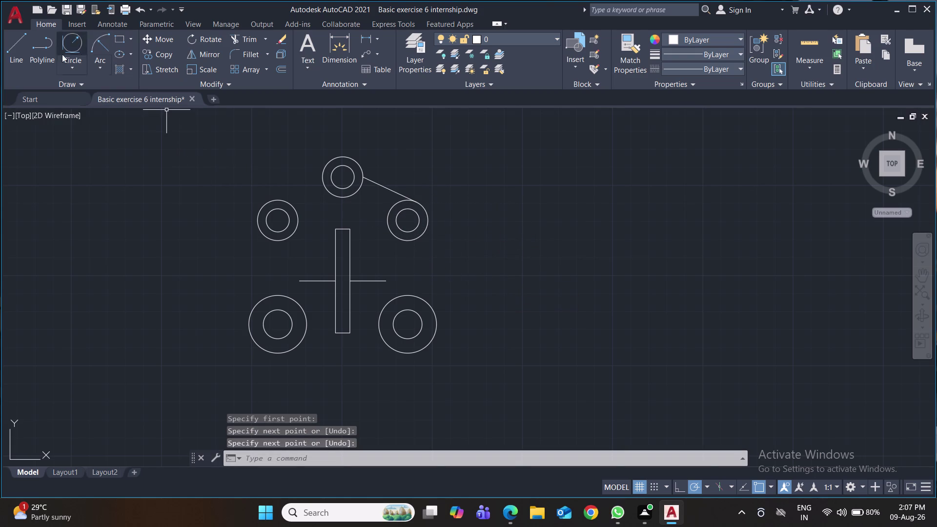
click(19, 45)
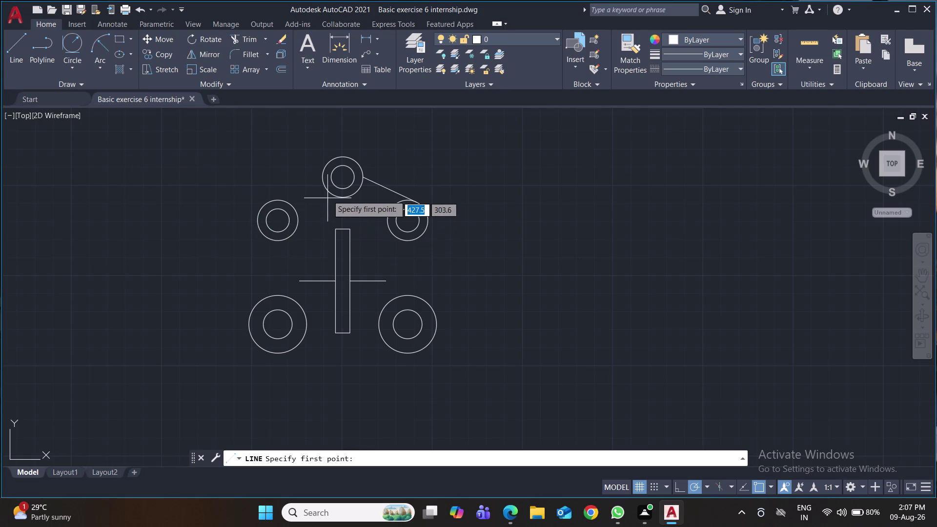
click(322, 179)
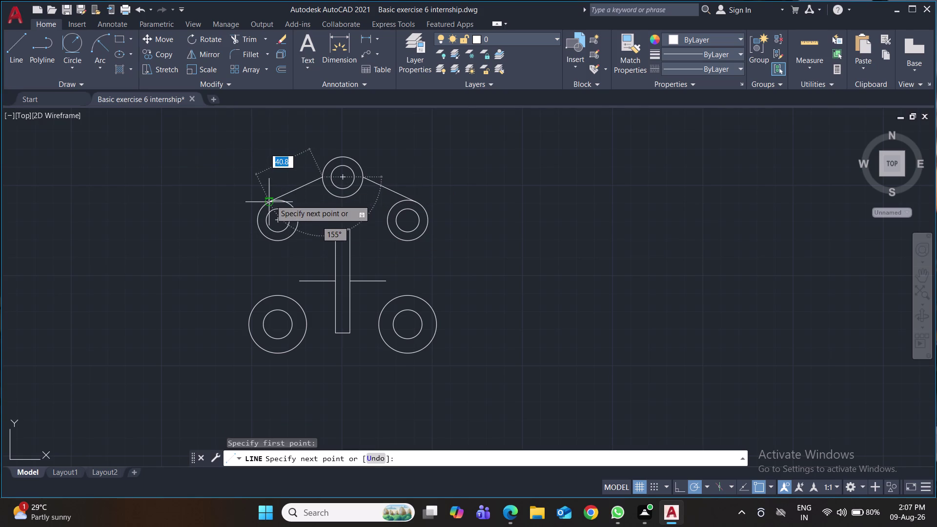
click(270, 199)
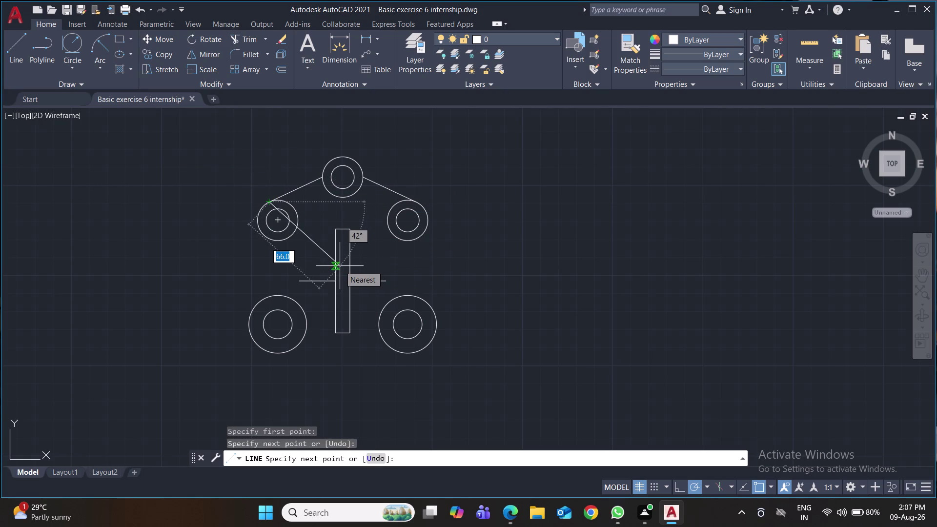
key(Return)
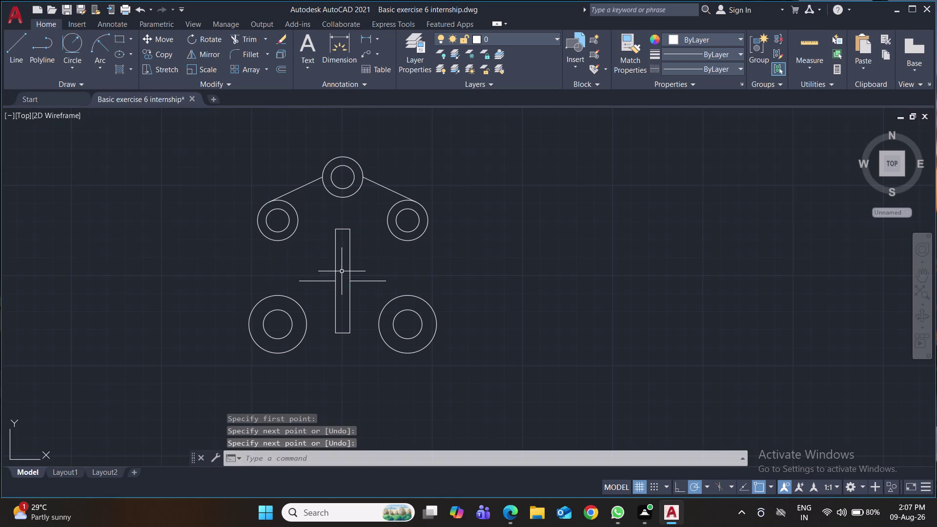
Abandon the trim, undo both tangent lines, and save the drawing.
text(tr)
key(Return)
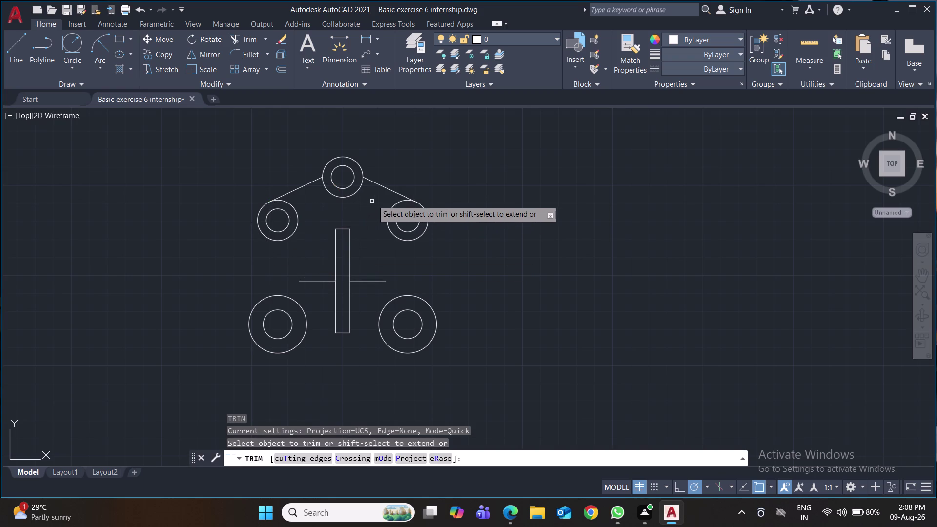
key(Escape)
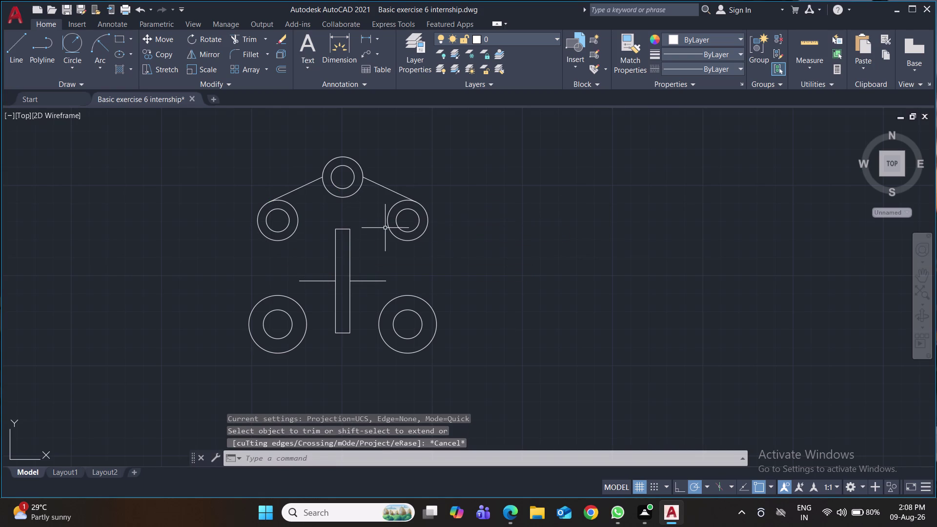
key(ctrl+z)
key(ctrl+z)
key(ctrl+z)
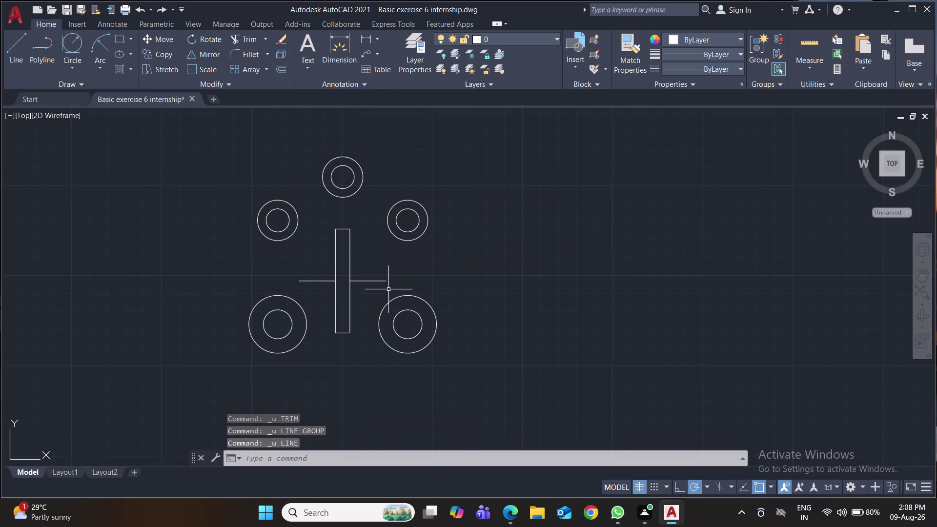
key(ctrl+s)
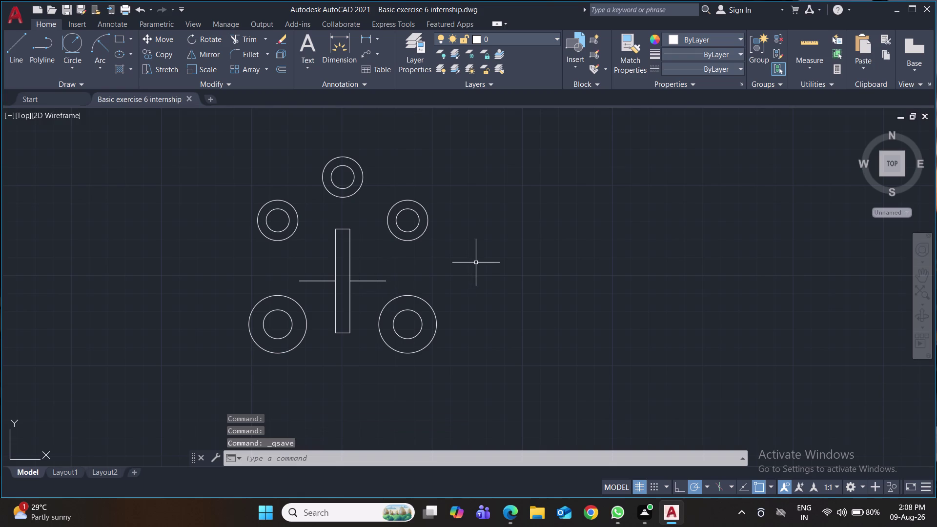
middle_drag(537, 328, 528, 317)
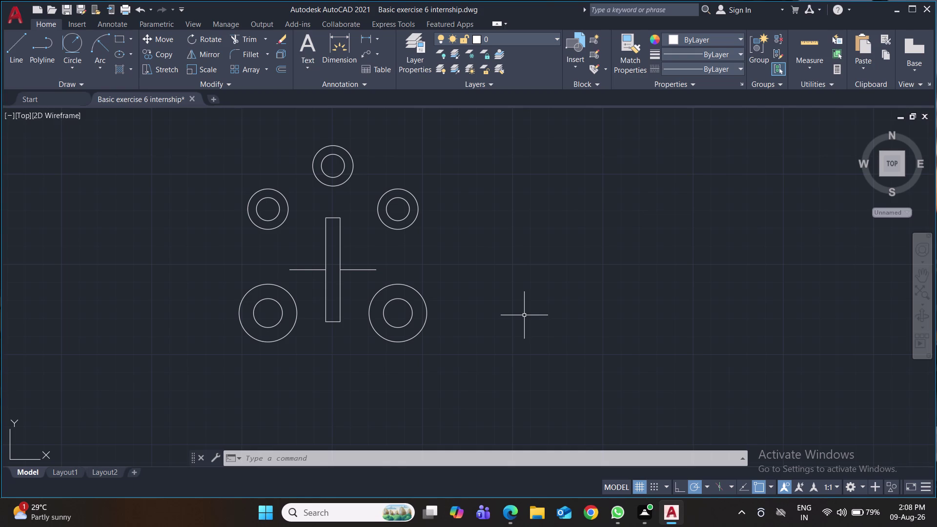
Draw a radius-70 circle centred where the slot lines cross, then delete it.
click(69, 68)
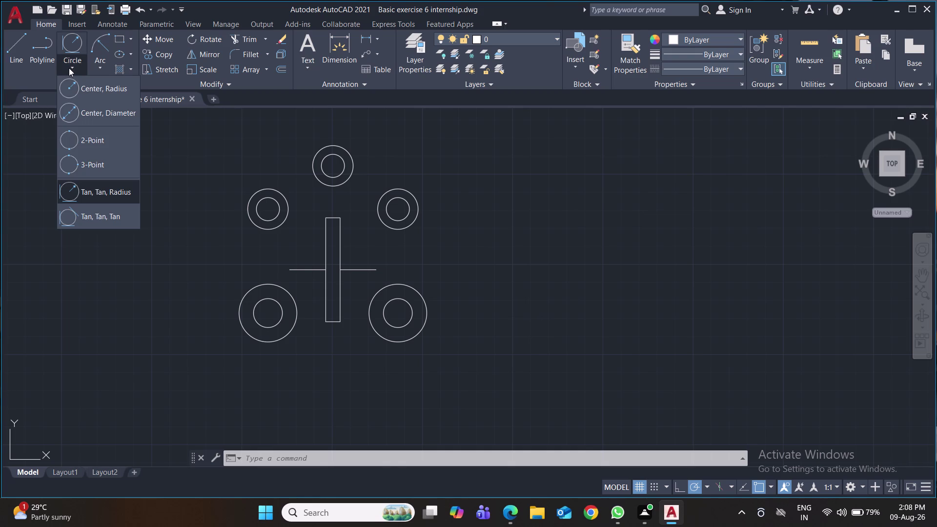
click(100, 89)
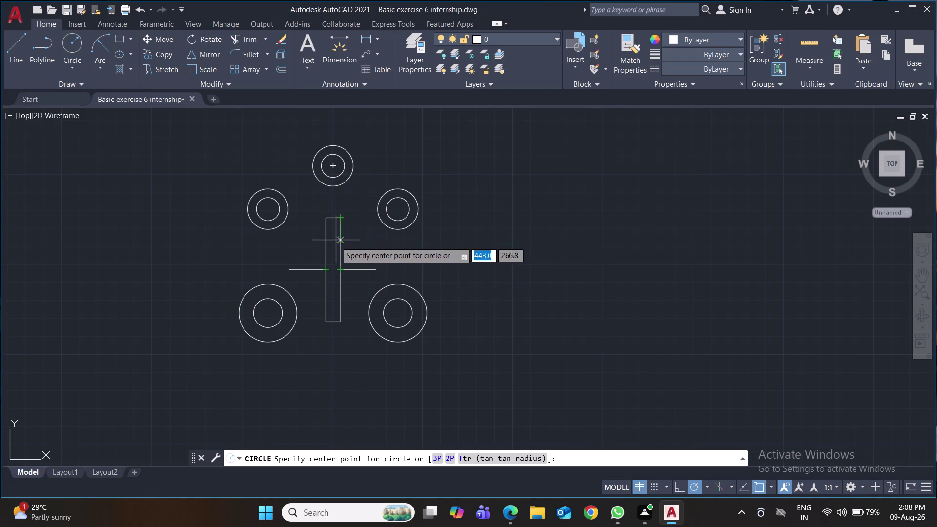
click(333, 270)
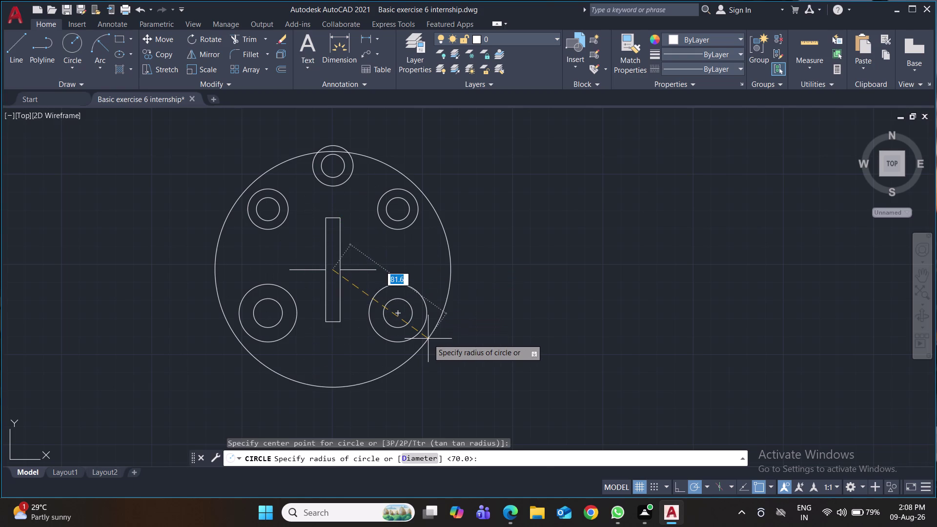
text(70)
key(Return)
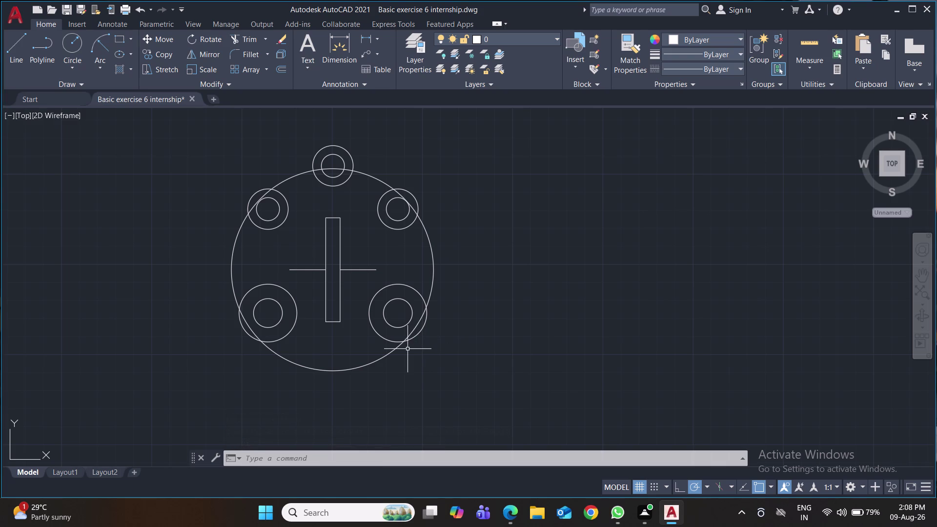
click(375, 361)
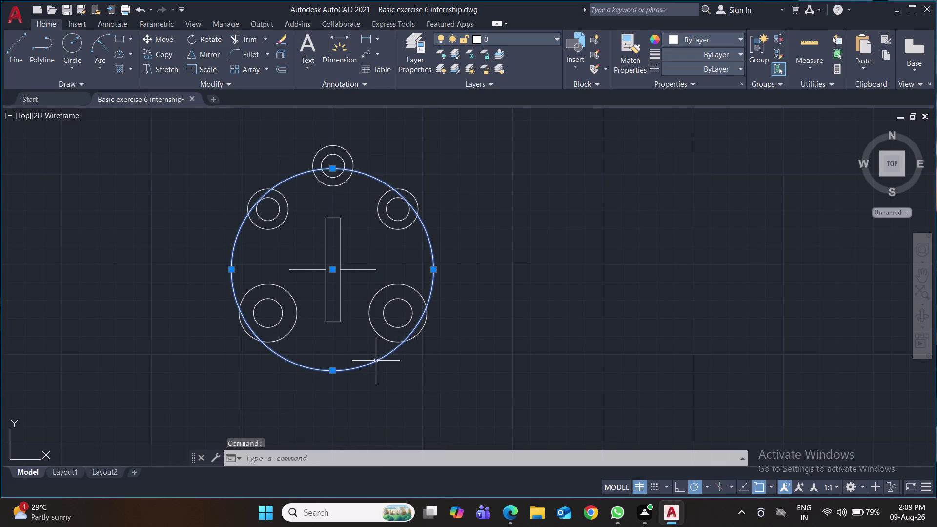
key(Delete)
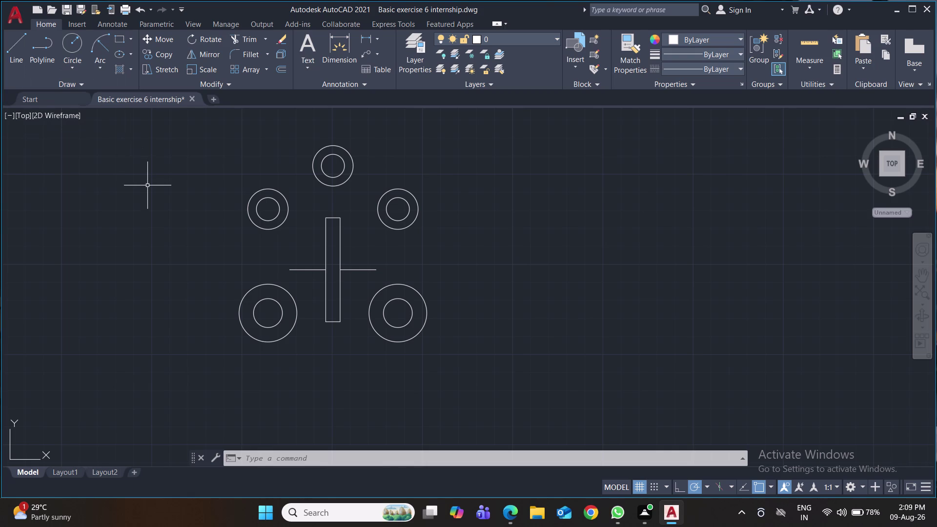
Start a fillet on a circle, cancel it, and quick-save the drawing.
key(f)
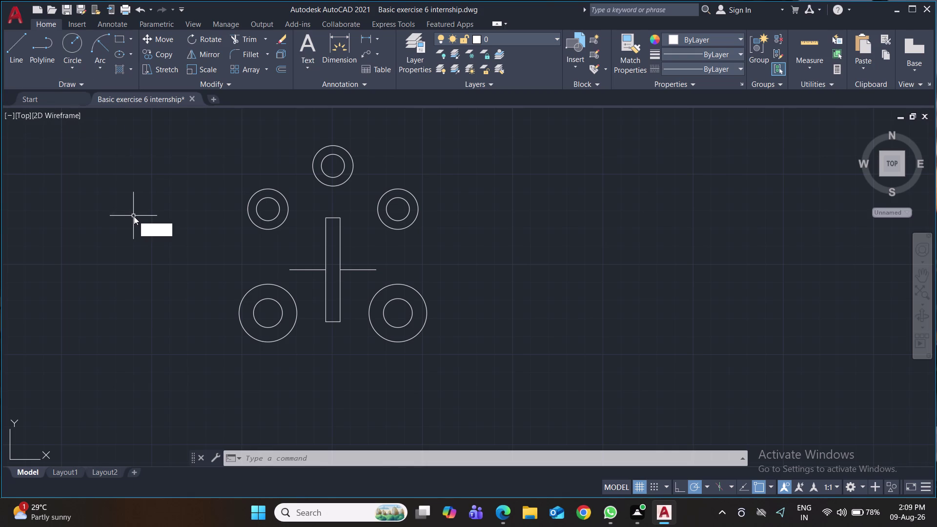
key(Return)
click(394, 230)
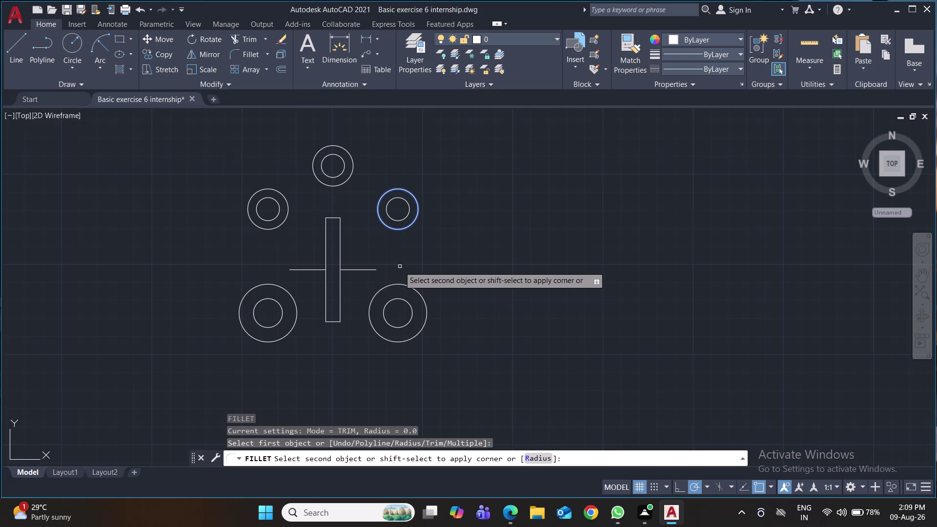
key(Escape)
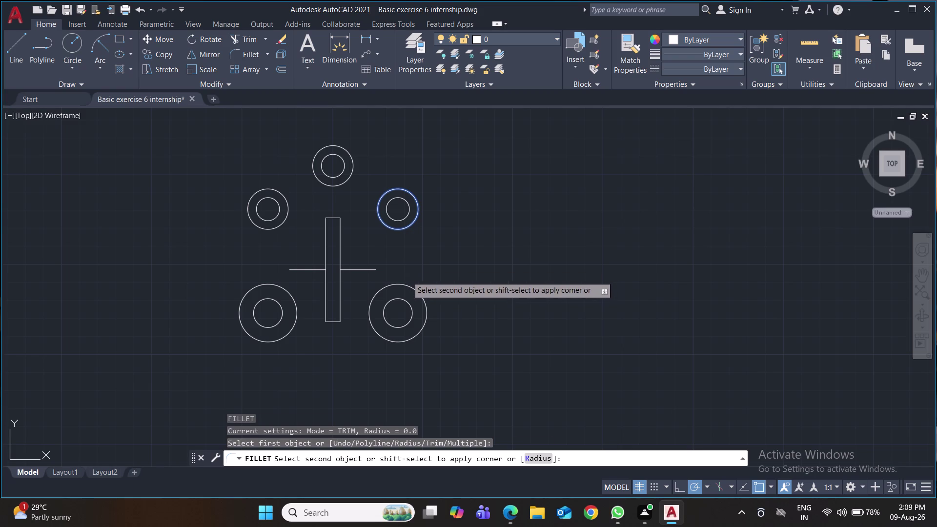
key(ctrl+s)
key(ctrl+s)
key(ctrl+s)
key(ctrl+s)
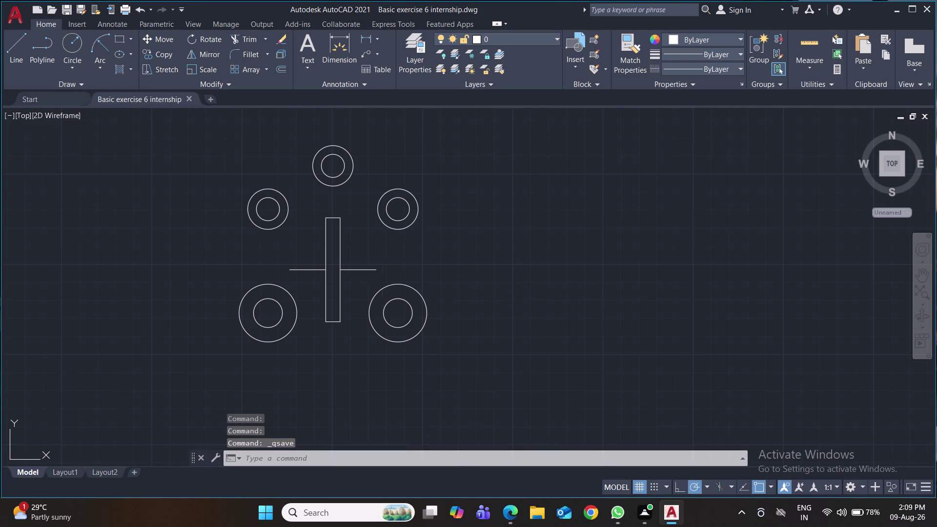
key(ctrl+s)
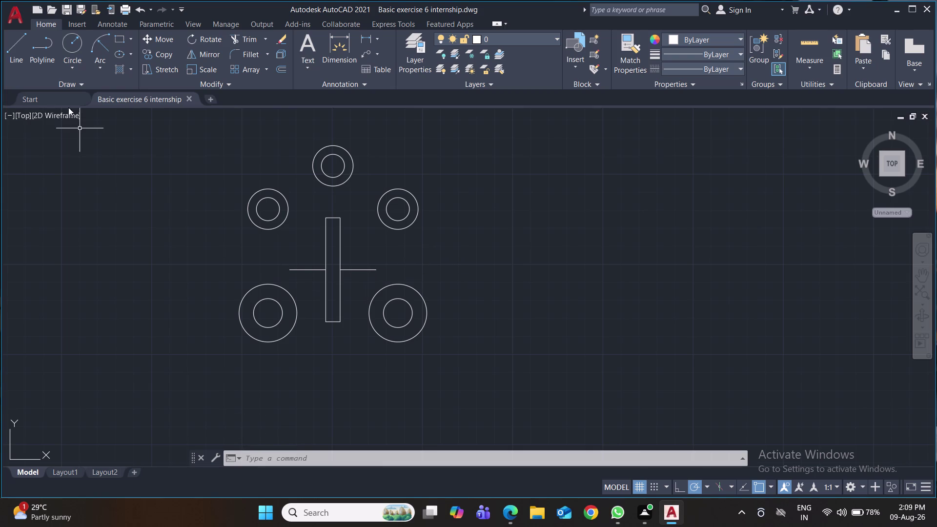
click(19, 54)
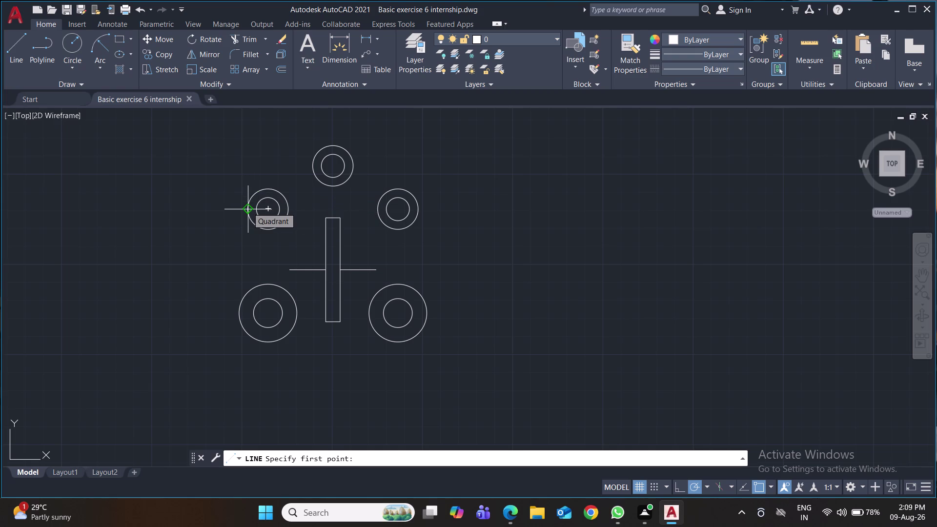
Draw outer tangent lines joining upper and lower circles on both sides.
click(248, 207)
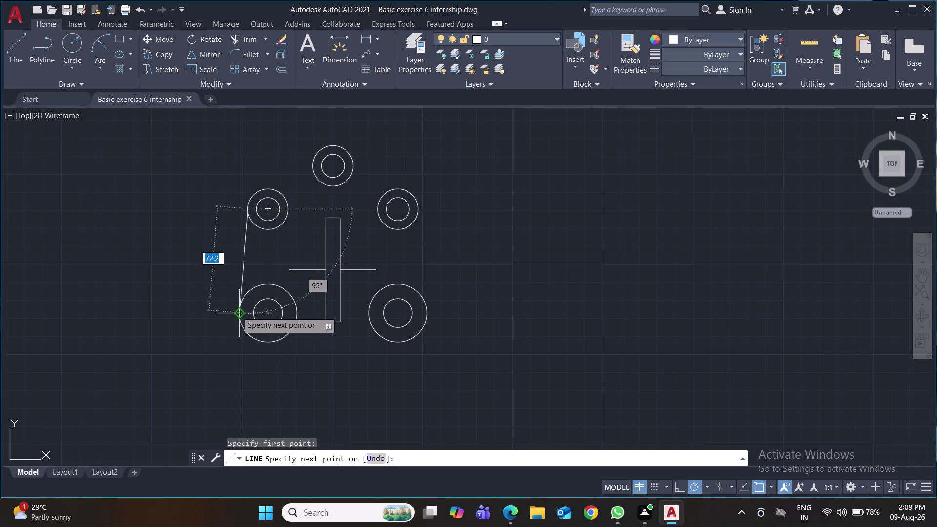
click(239, 309)
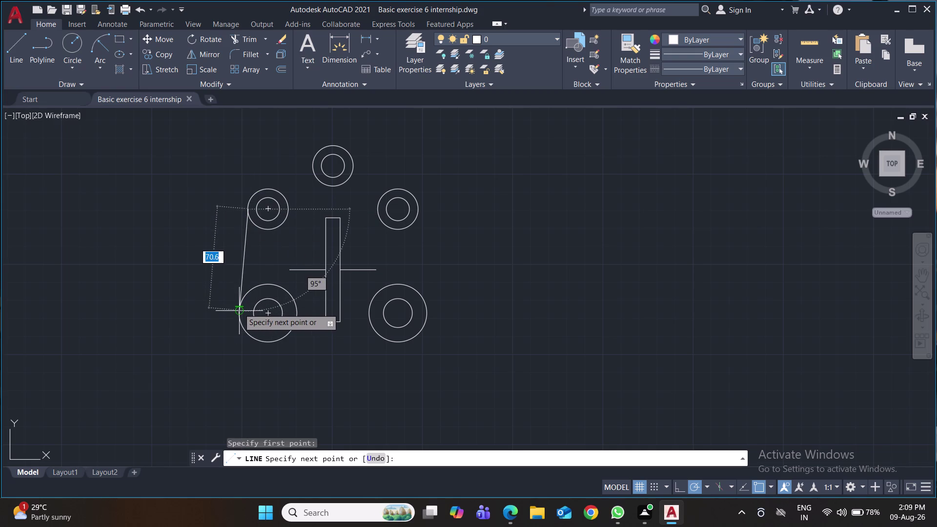
key(Return)
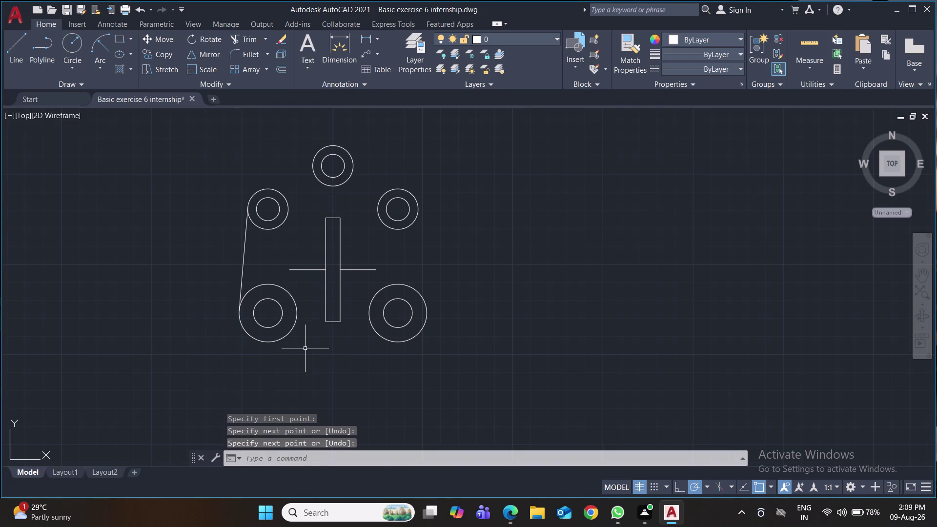
key(space)
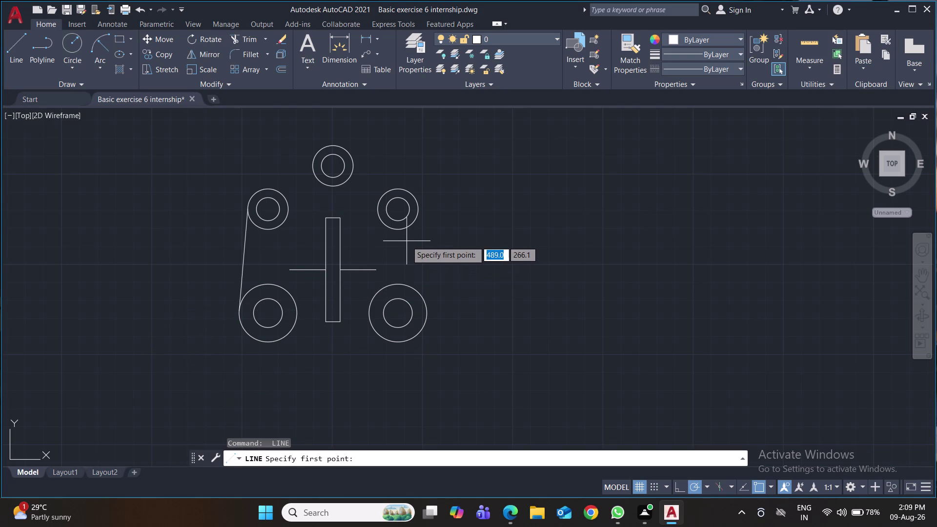
click(420, 206)
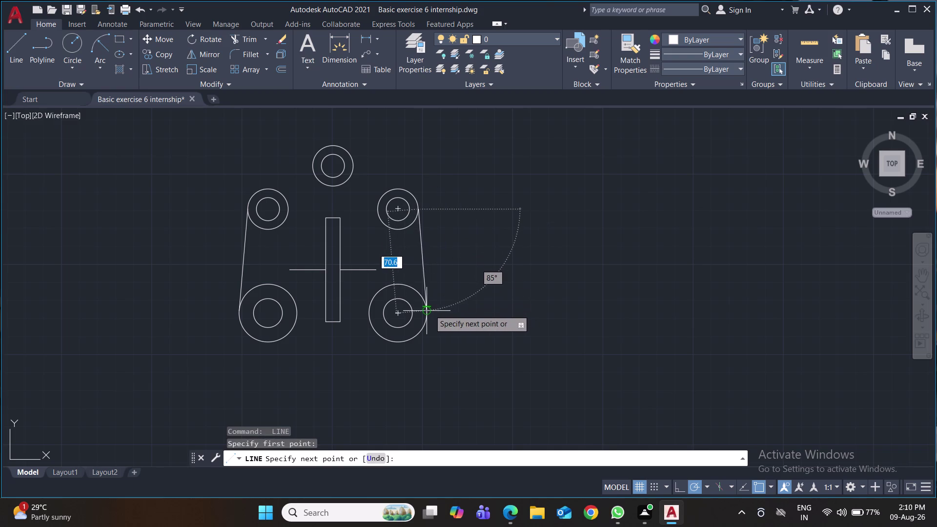
click(429, 310)
key(Return)
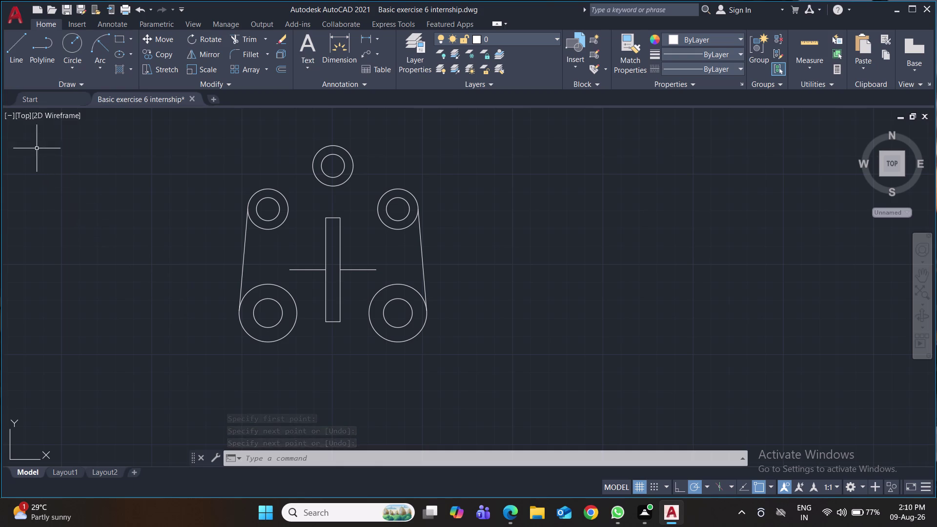
Draw inner tangent lines joining upper and lower circles on both sides.
click(16, 47)
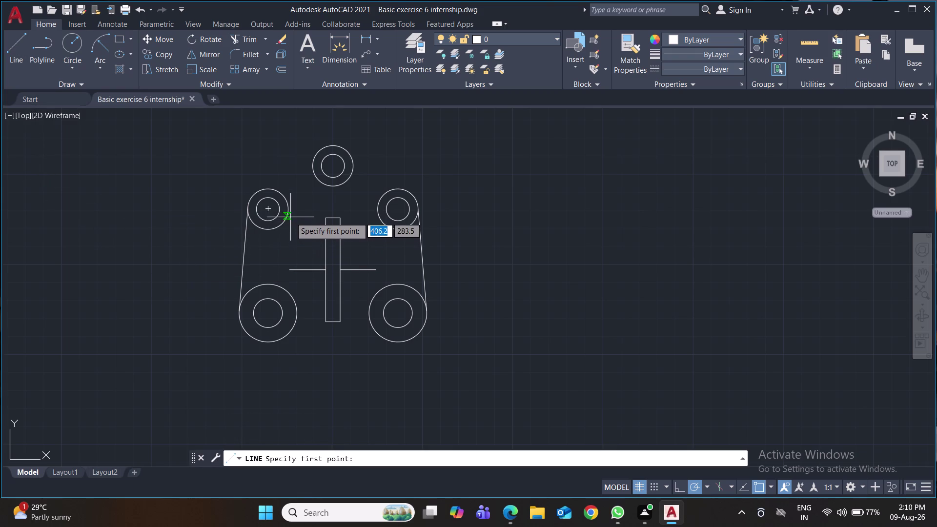
click(290, 210)
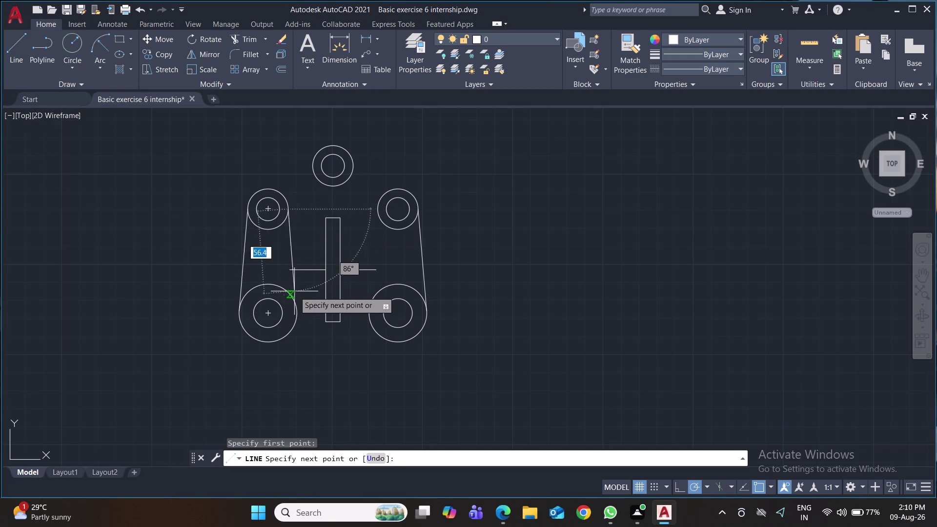
click(297, 312)
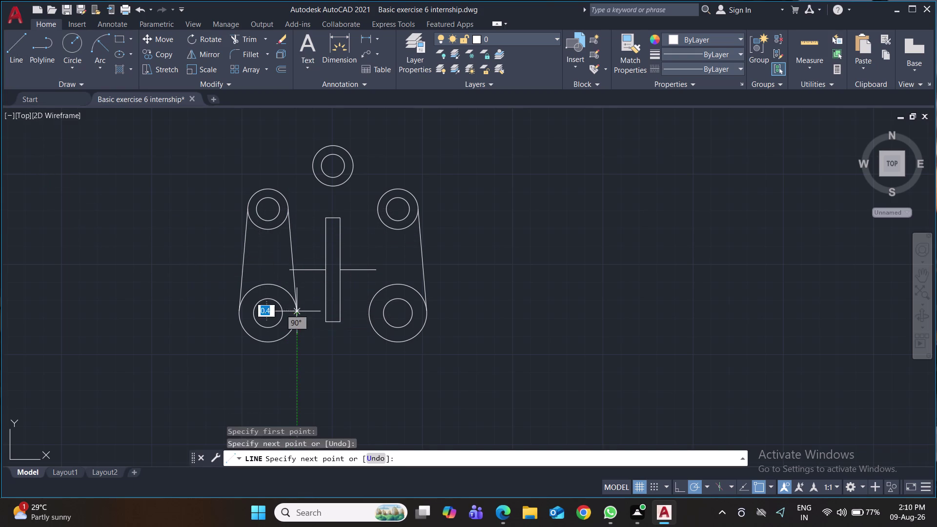
key(Return)
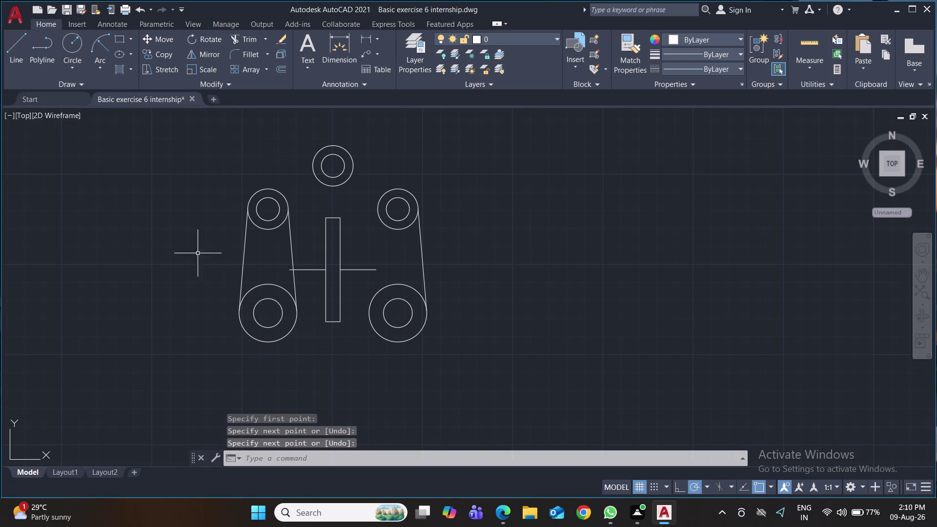
click(20, 45)
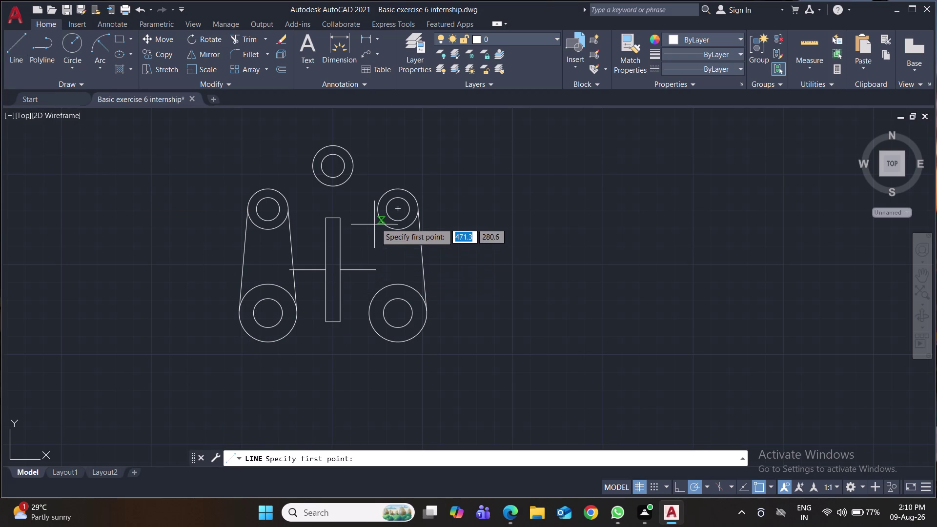
click(377, 209)
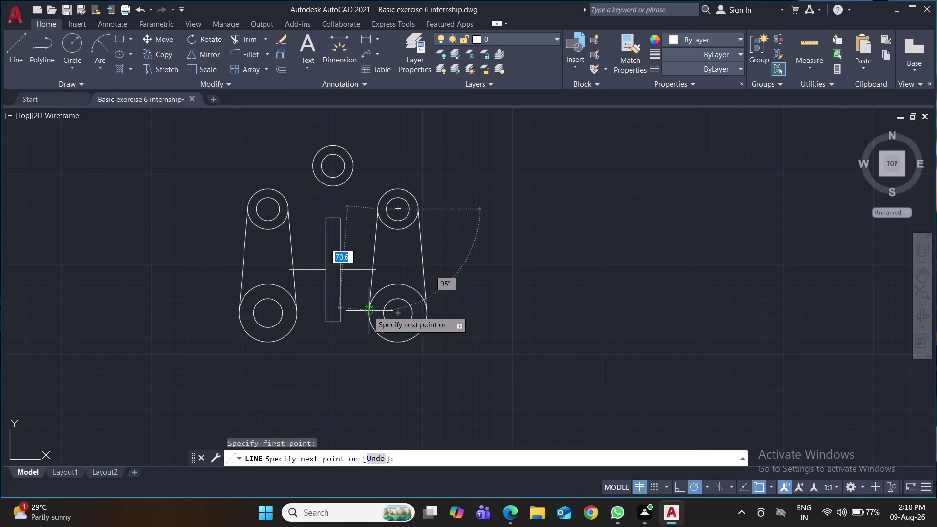
click(368, 311)
key(Return)
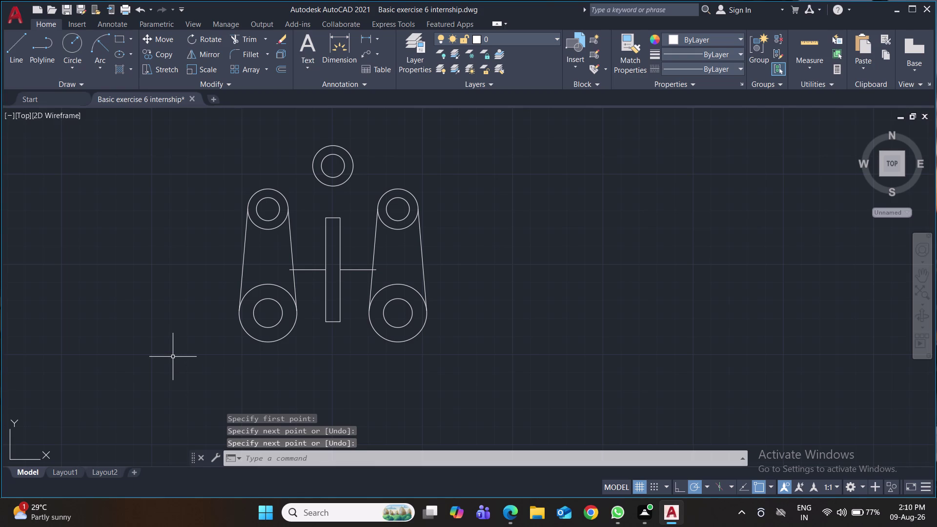
click(17, 43)
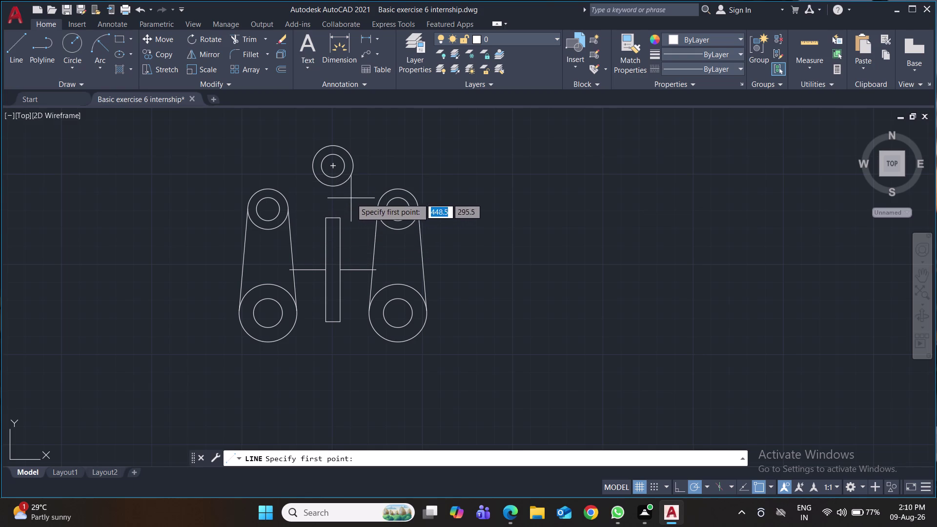
Draw lines from the top circle to the upper-right and upper-left circles.
click(335, 146)
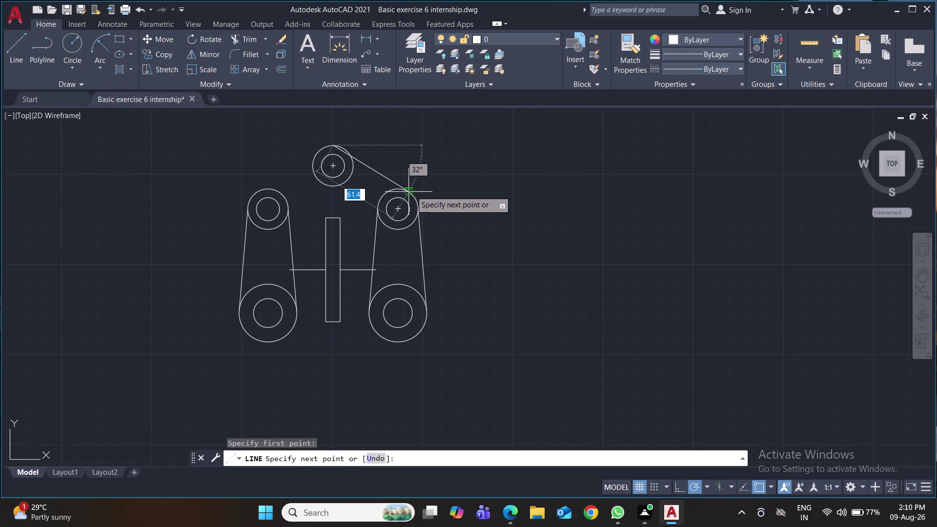
click(411, 190)
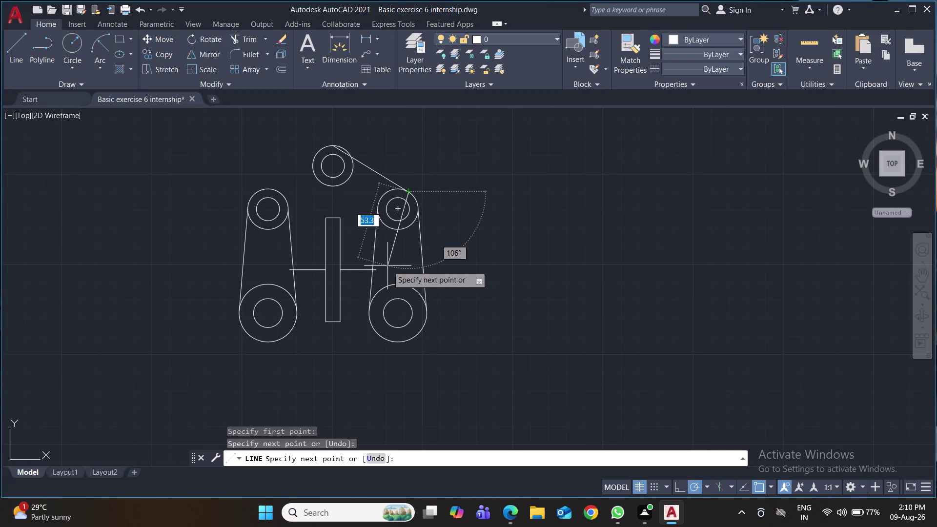
key(Return)
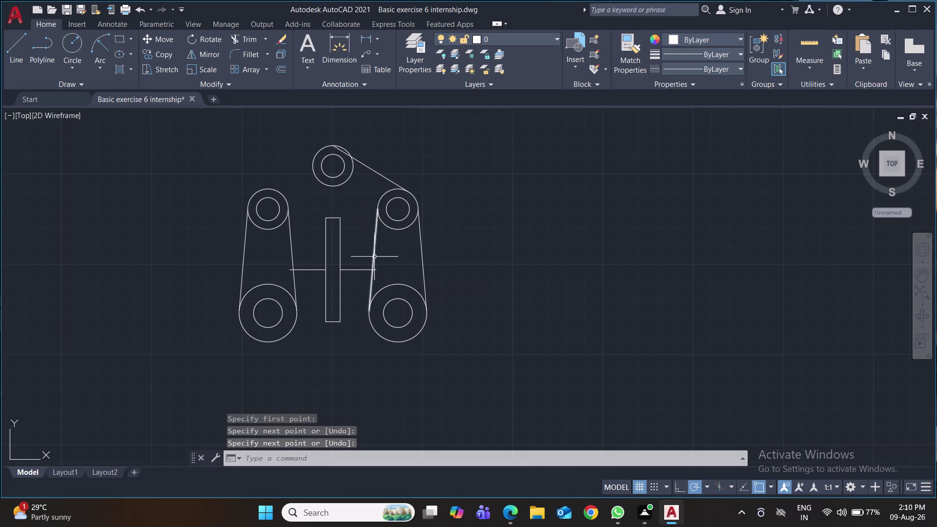
key(space)
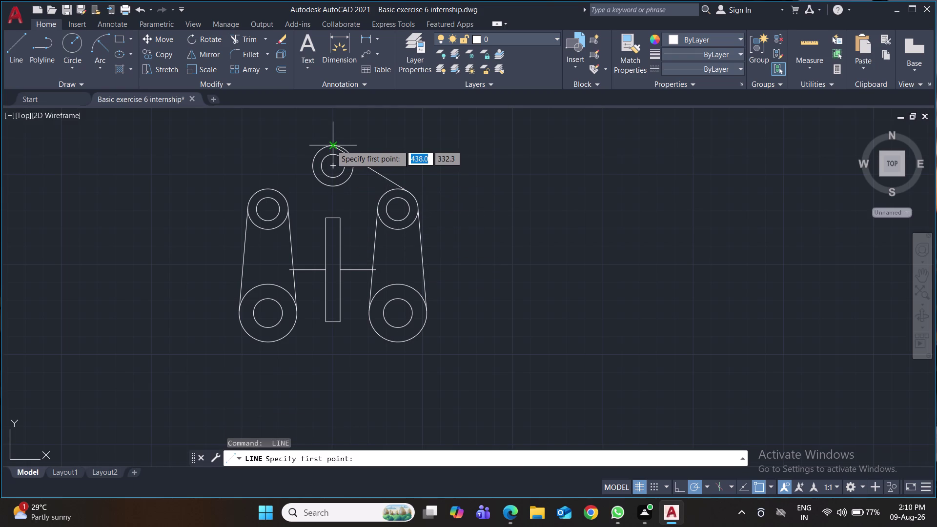
click(332, 145)
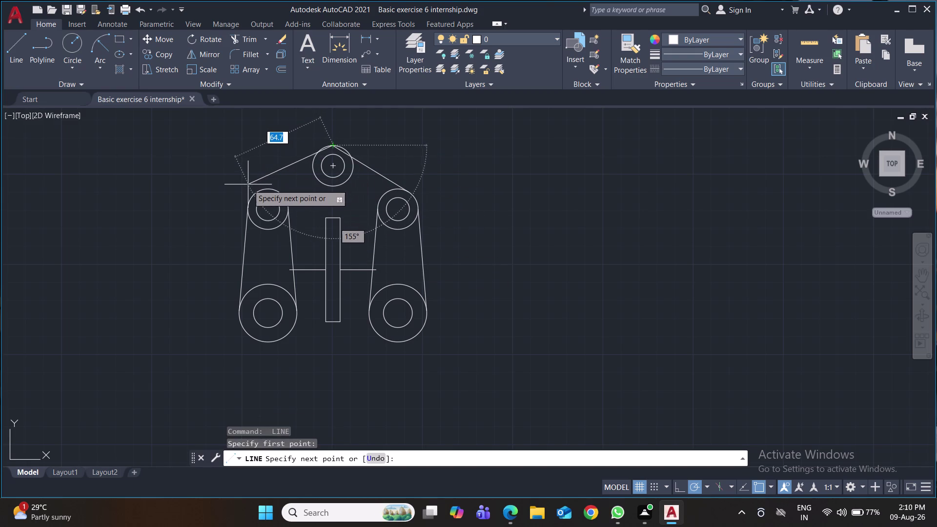
click(257, 189)
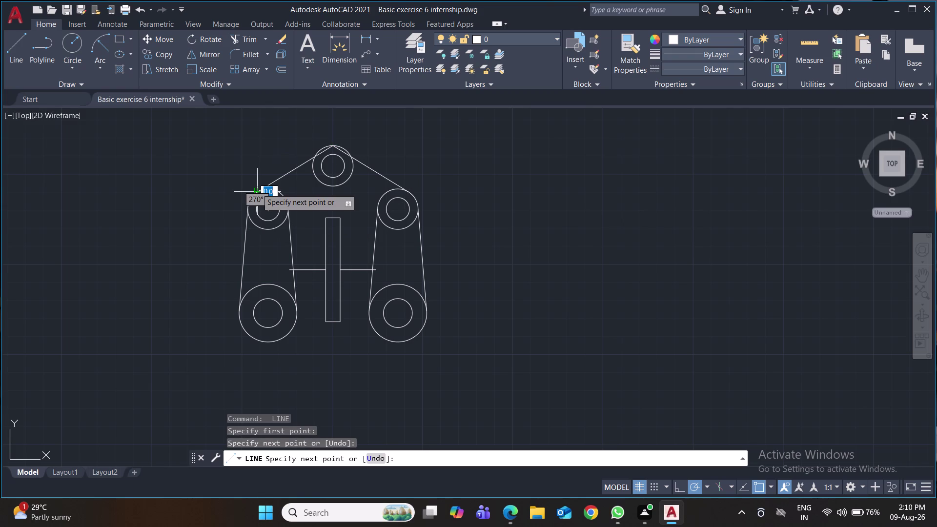
key(Return)
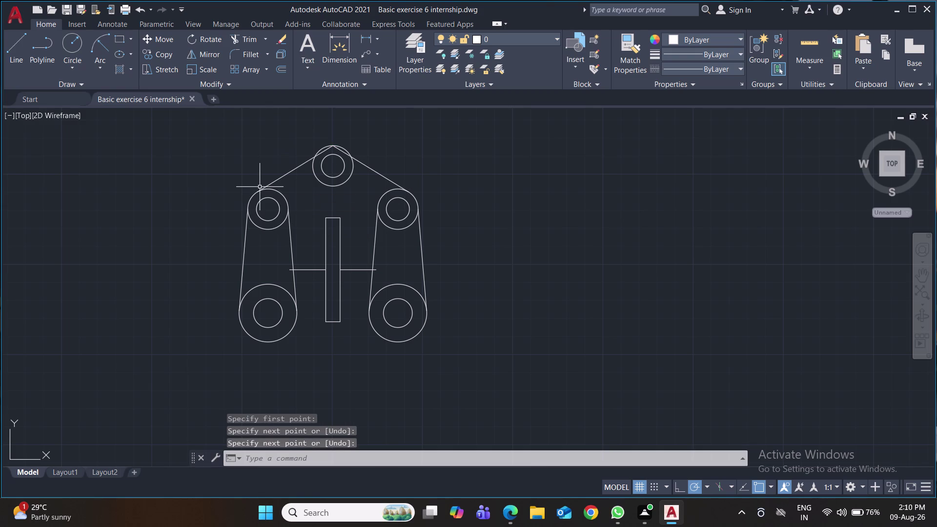
Trim the crossing line ends and inner arcs of the top and upper bosses, then save.
text(tr)
key(Return)
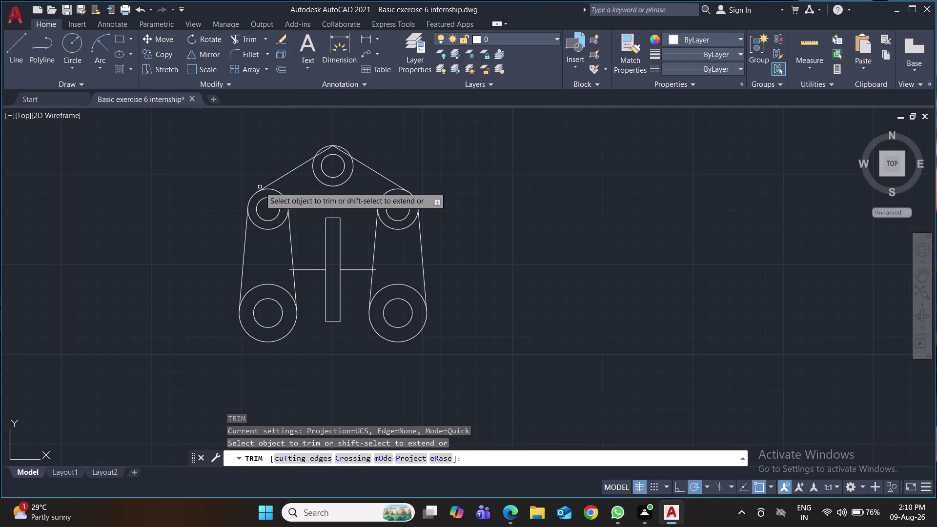
scroll(up, 3)
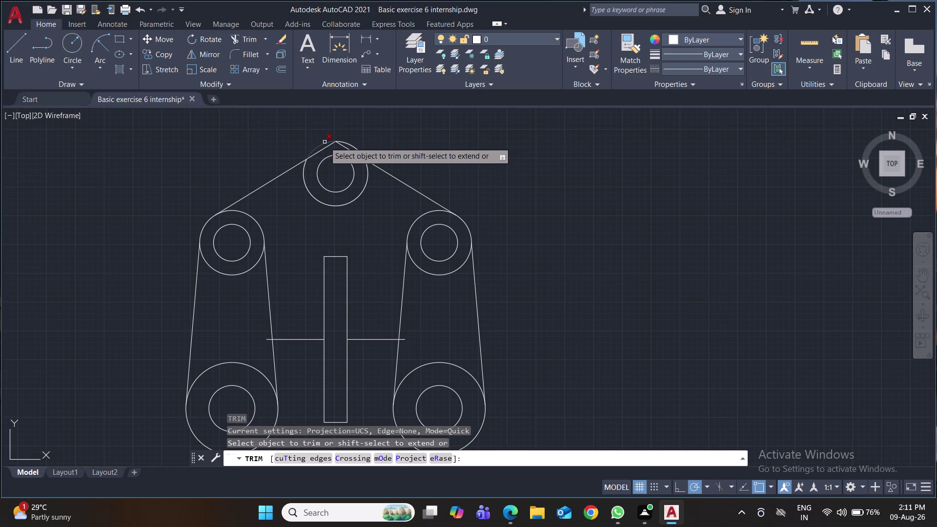
click(325, 142)
click(347, 144)
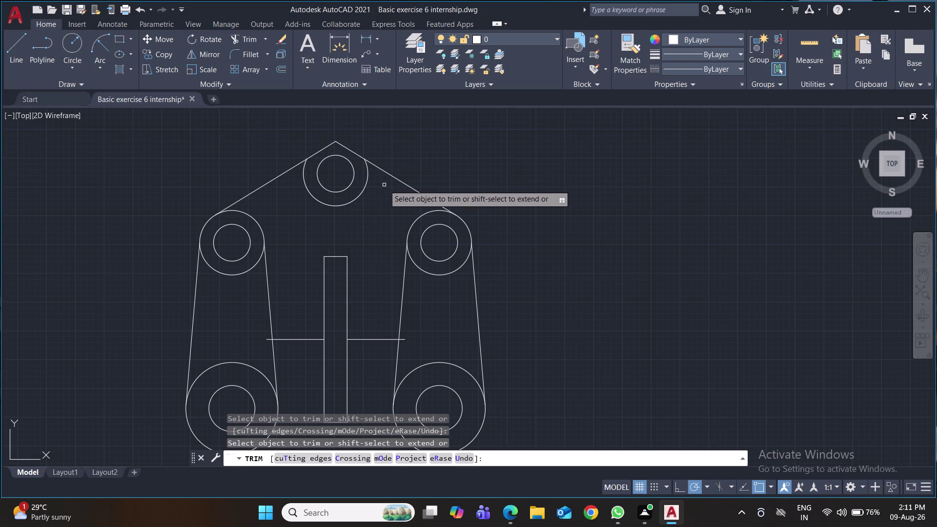
click(368, 177)
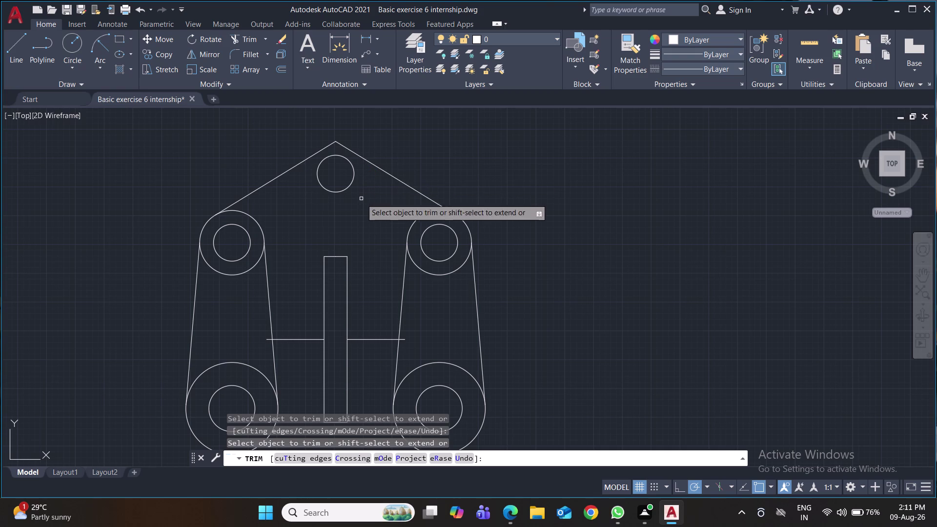
scroll(down, 3)
middle_drag(354, 215, 353, 168)
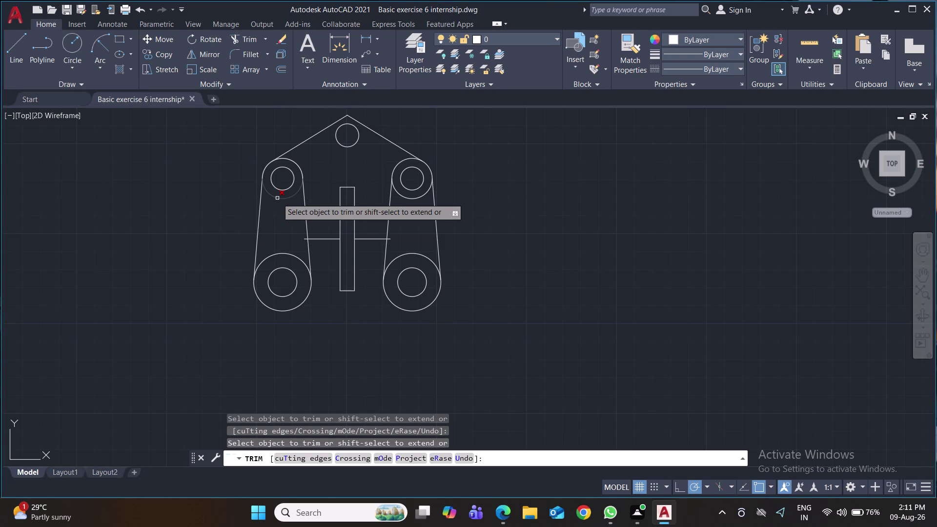
click(294, 163)
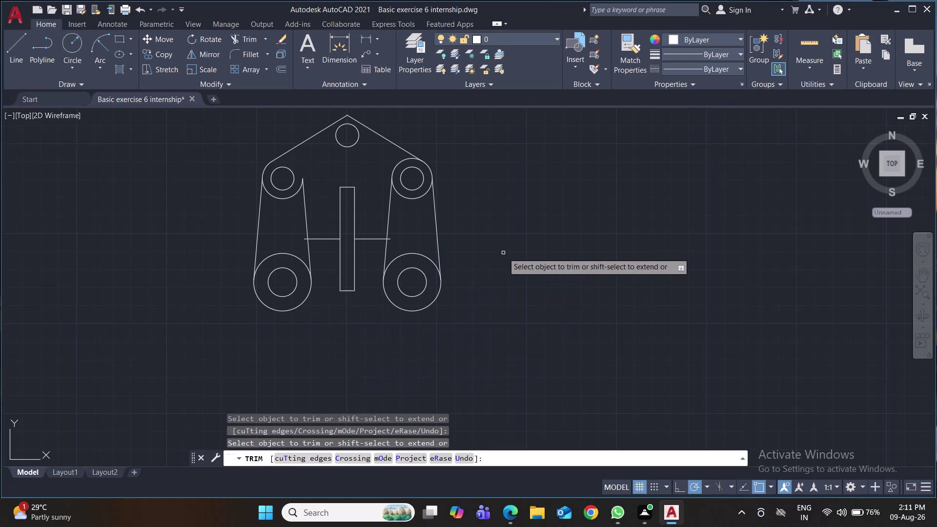
click(400, 163)
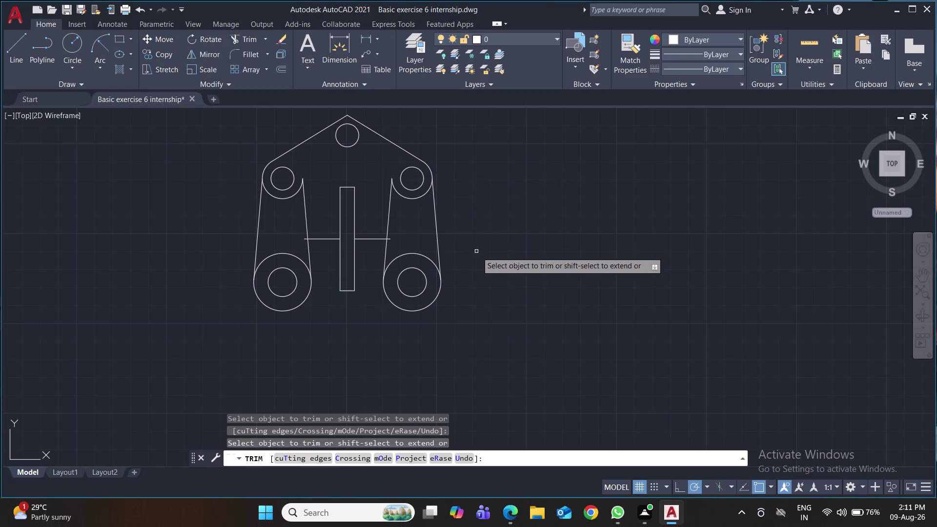
key(ctrl+s)
key(ctrl+s)
Attempt to fillet the upper-left inner corner, restarting after failed picks.
key(f)
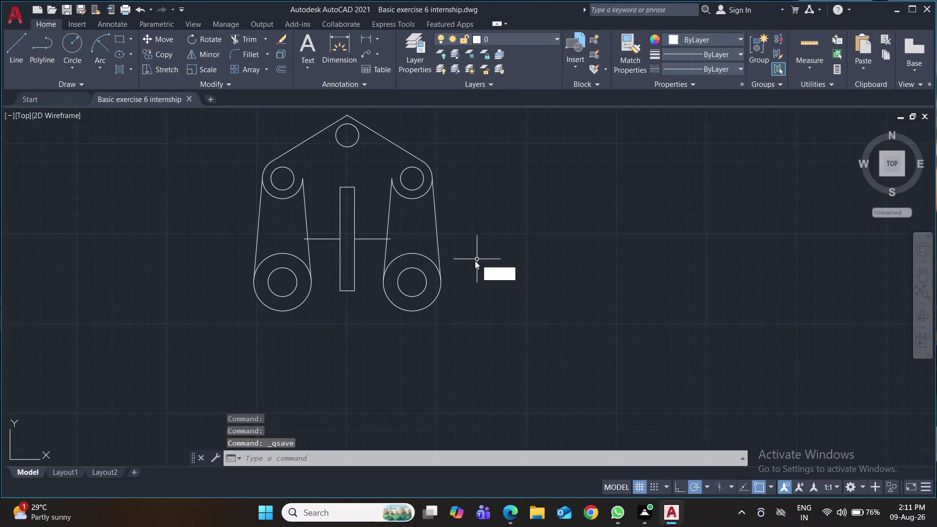
key(Return)
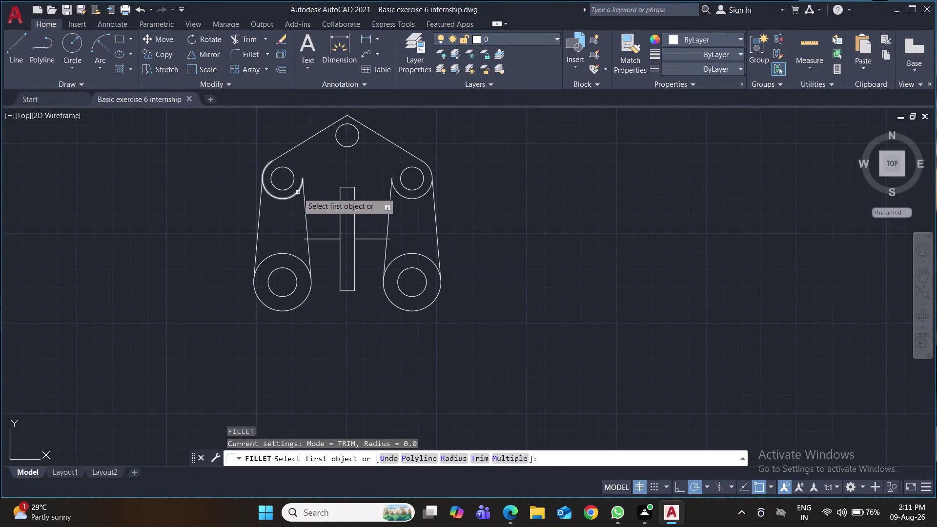
click(298, 193)
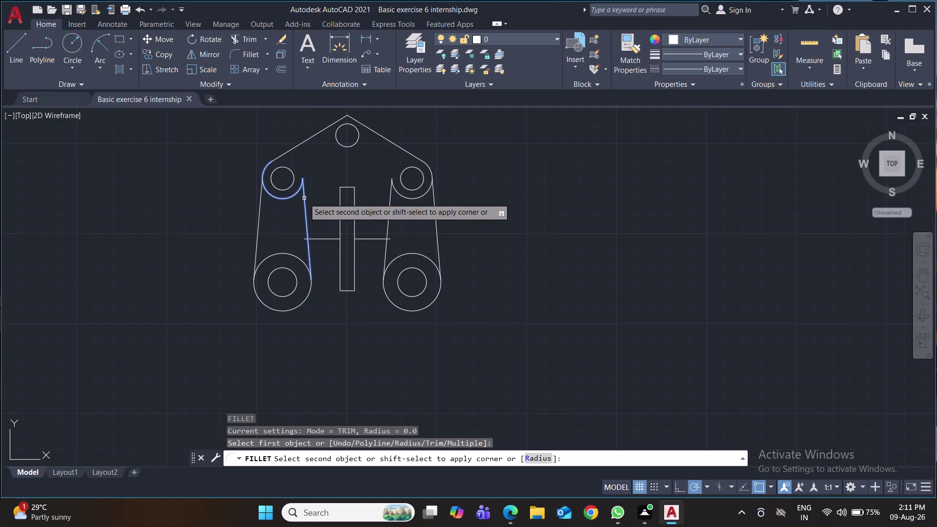
key(8)
key(Return)
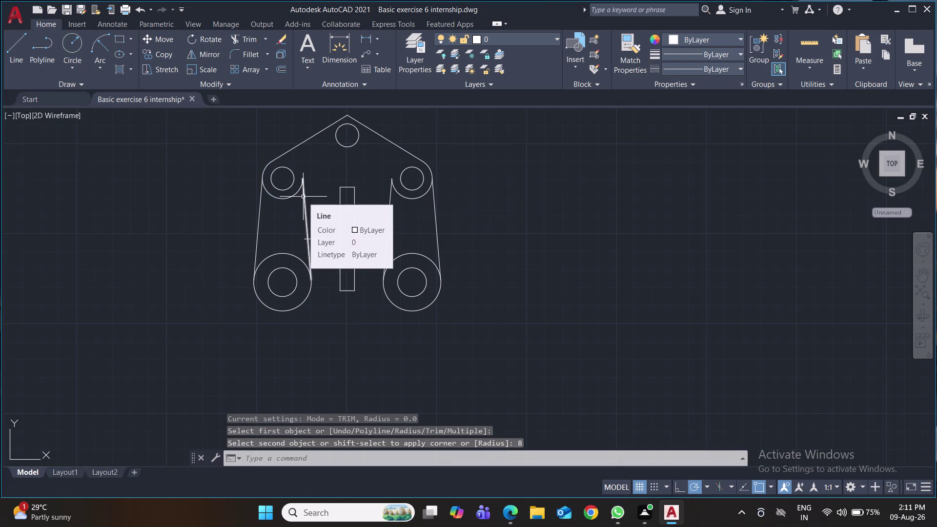
key(f)
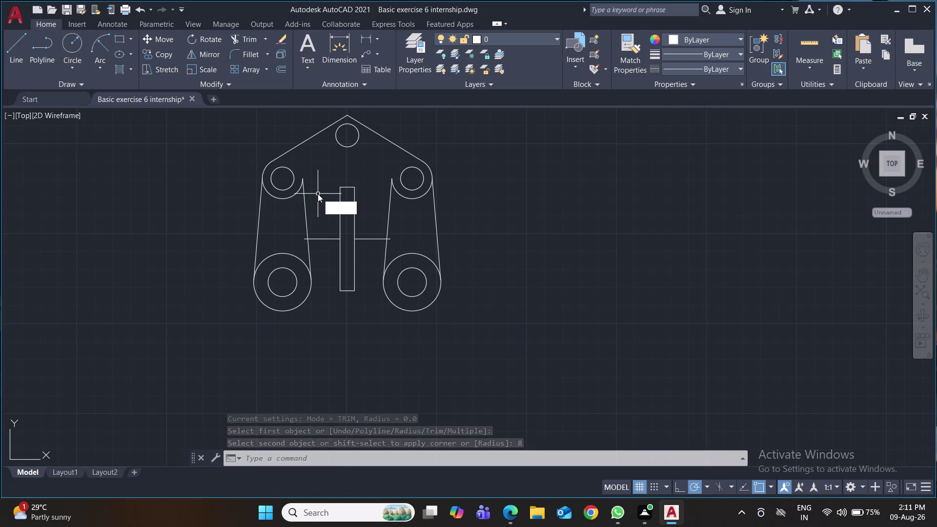
key(Return)
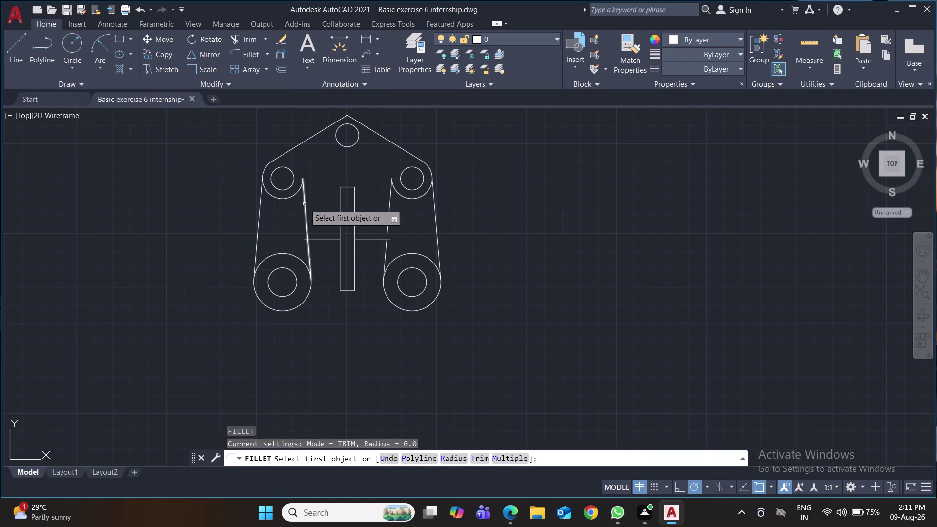
click(305, 204)
click(293, 193)
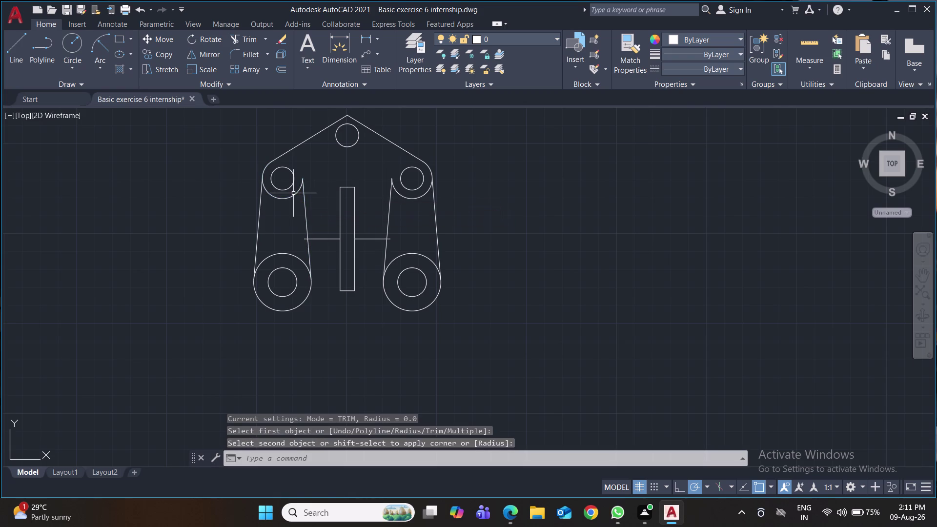
Set the fillet radius to 8 and round the upper-left inner corner.
key(f)
key(Return)
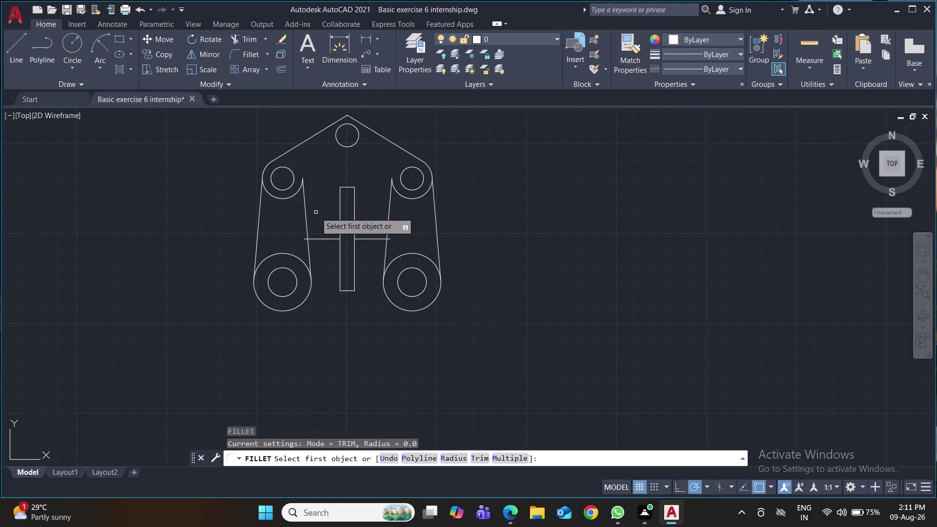
click(304, 206)
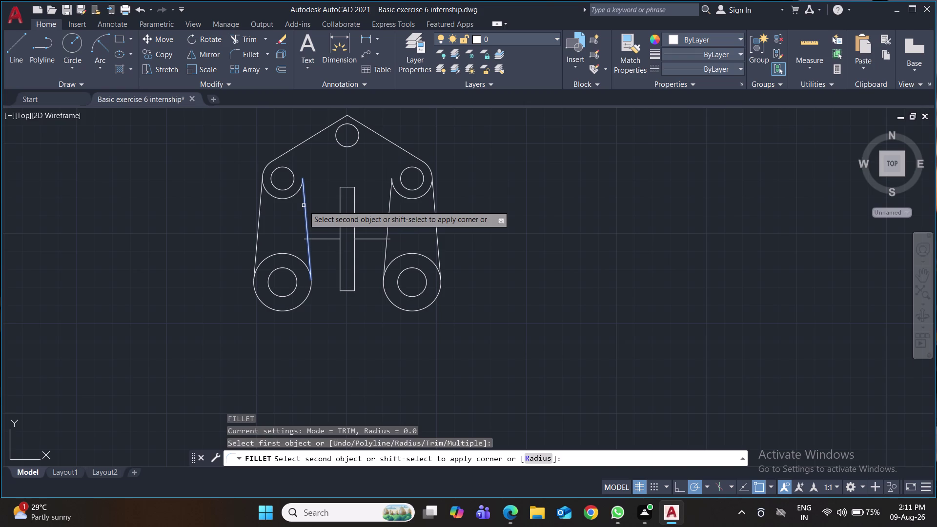
key(r)
key(Return)
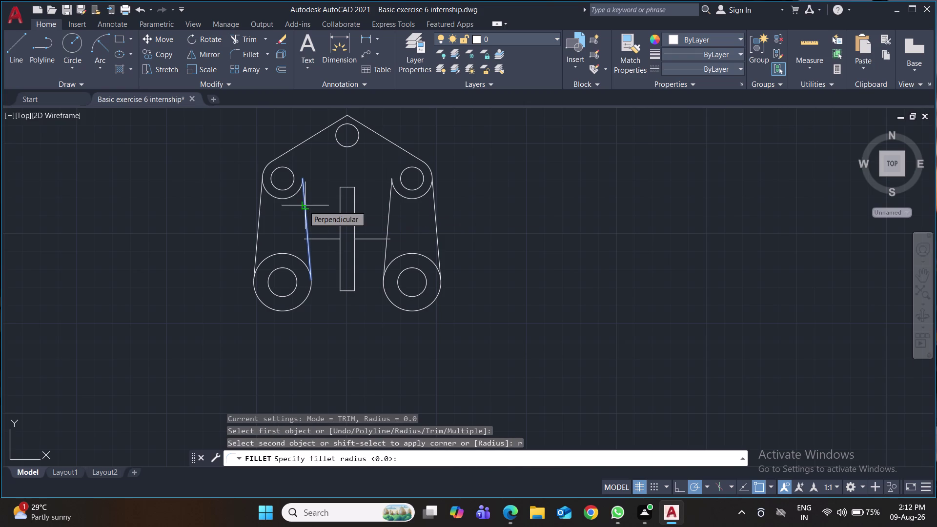
key(8)
key(Return)
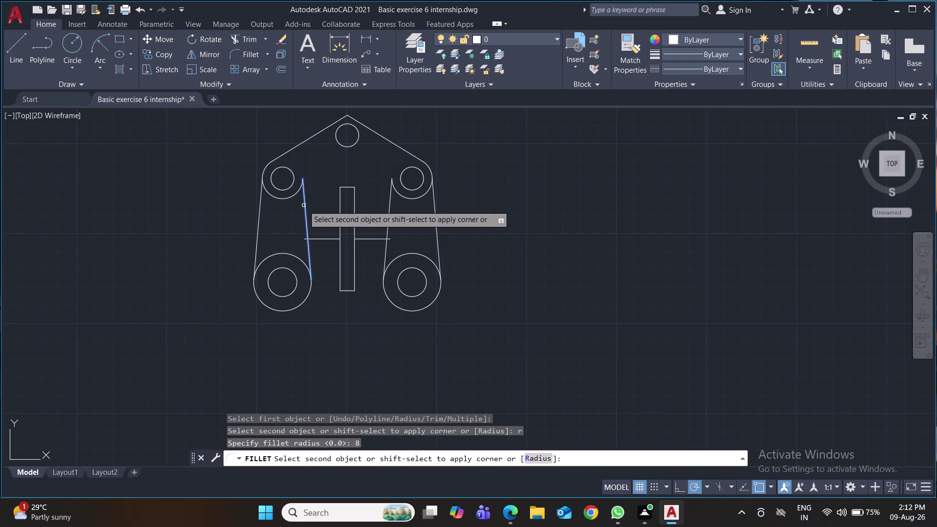
click(295, 193)
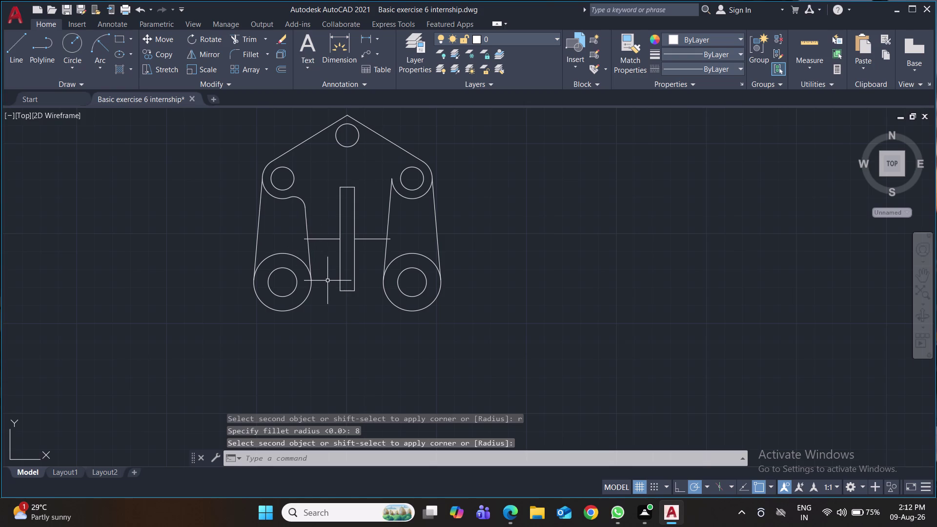
Fillet the upper-right inner corner and the top apex of the plate.
key(space)
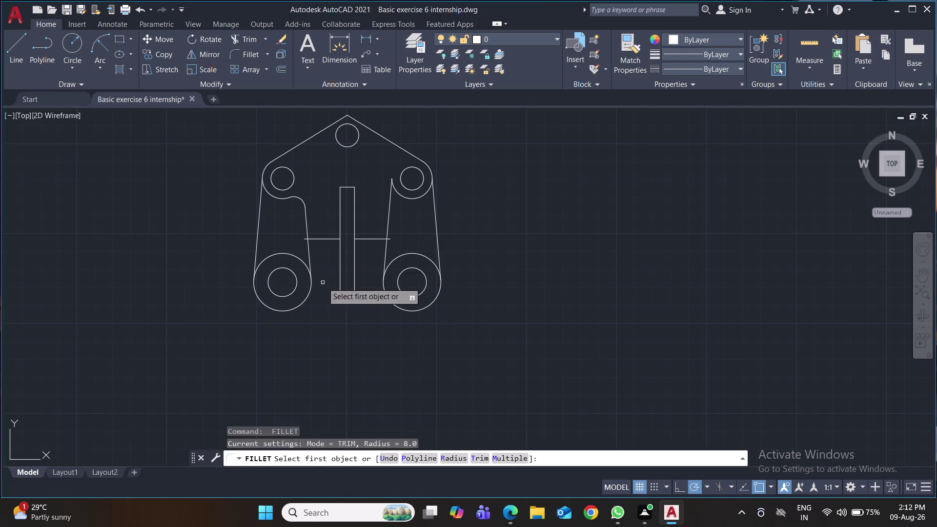
click(398, 194)
click(390, 200)
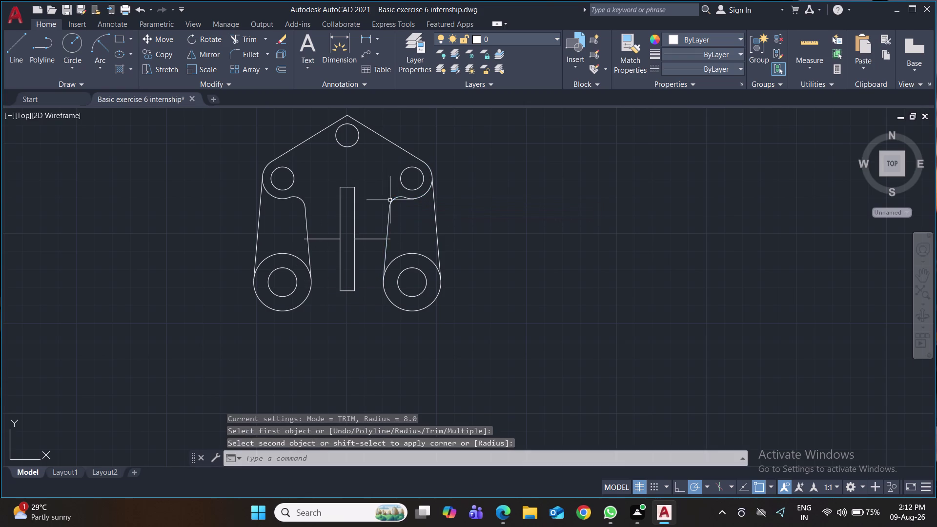
key(space)
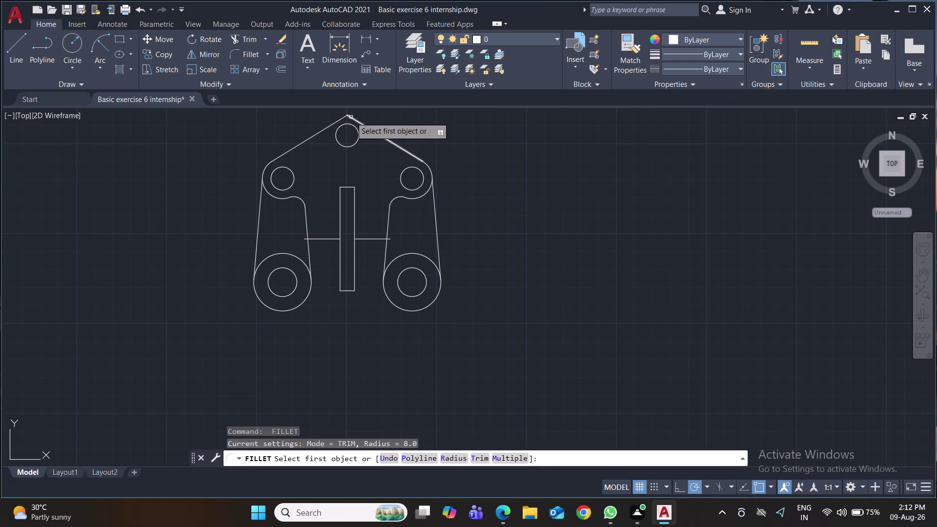
click(351, 118)
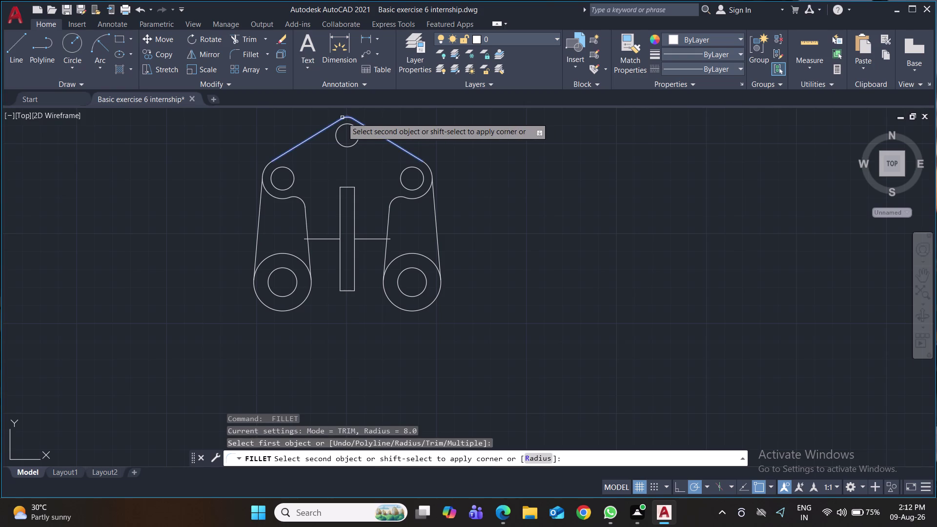
click(343, 118)
Fillet the lower-left and lower-right inner corners where side lines meet the bosses.
middle_drag(352, 249, 351, 233)
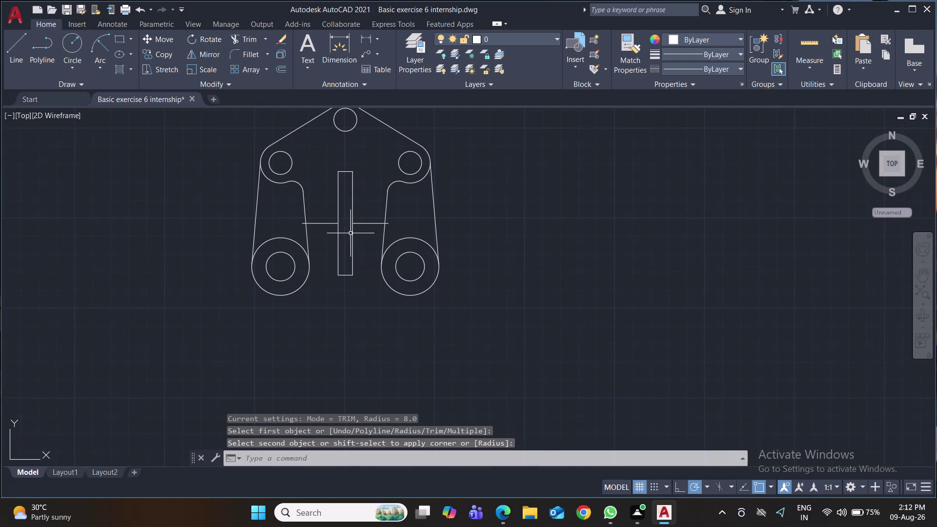
key(space)
click(307, 236)
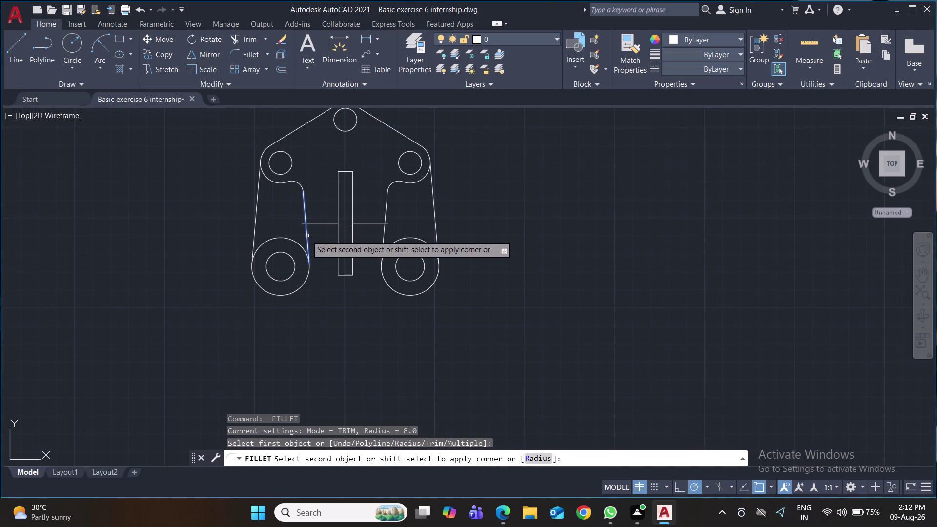
click(297, 243)
key(space)
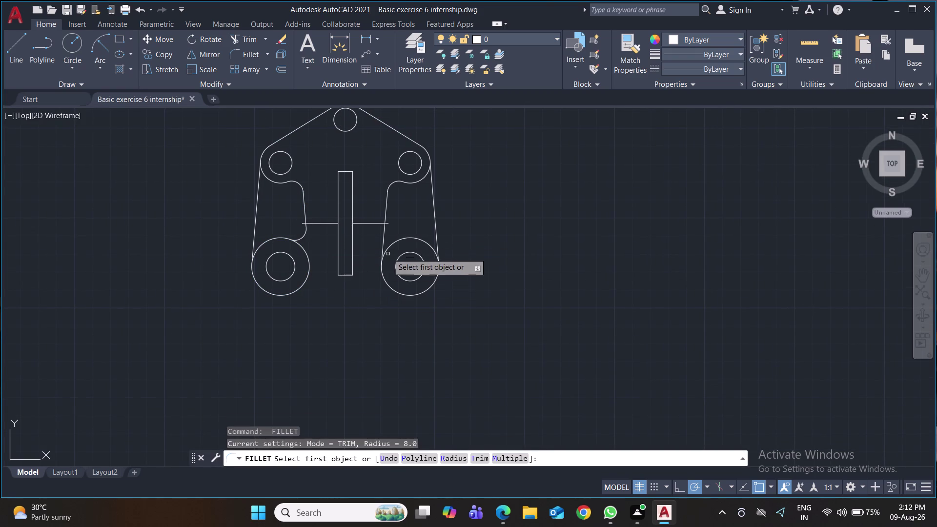
click(383, 237)
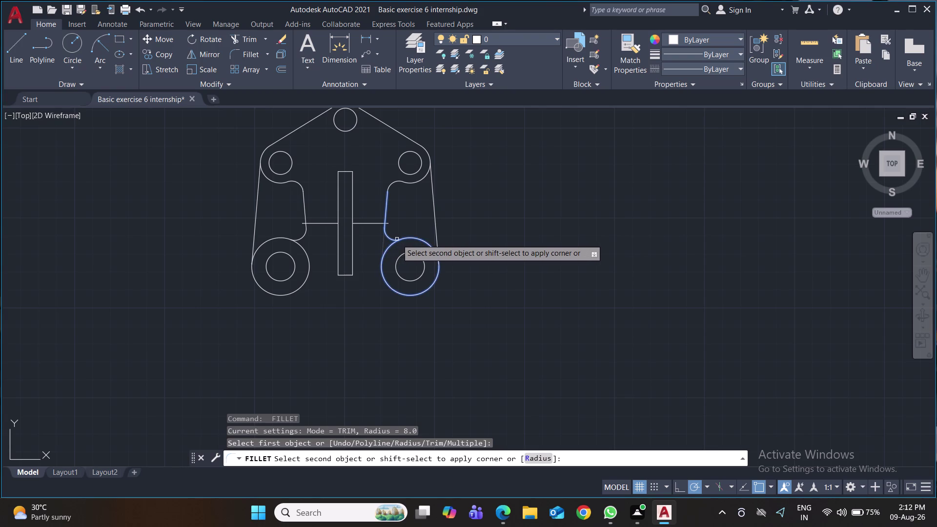
click(399, 240)
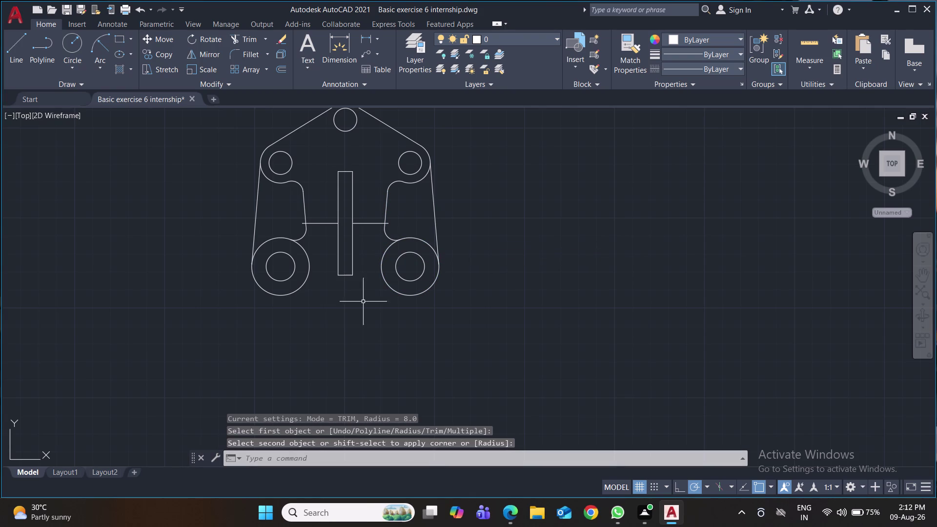
middle_drag(361, 305, 361, 303)
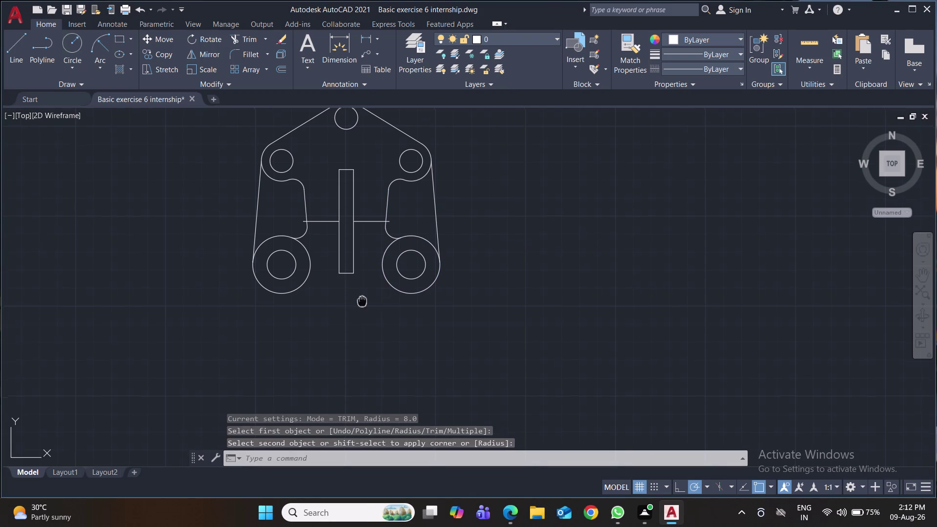
middle_drag(361, 303, 371, 285)
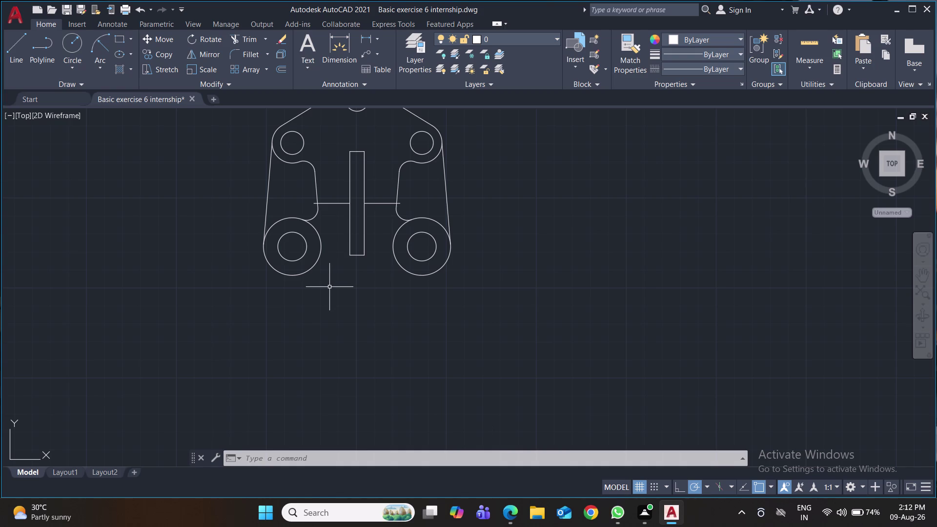
middle_drag(330, 282, 329, 343)
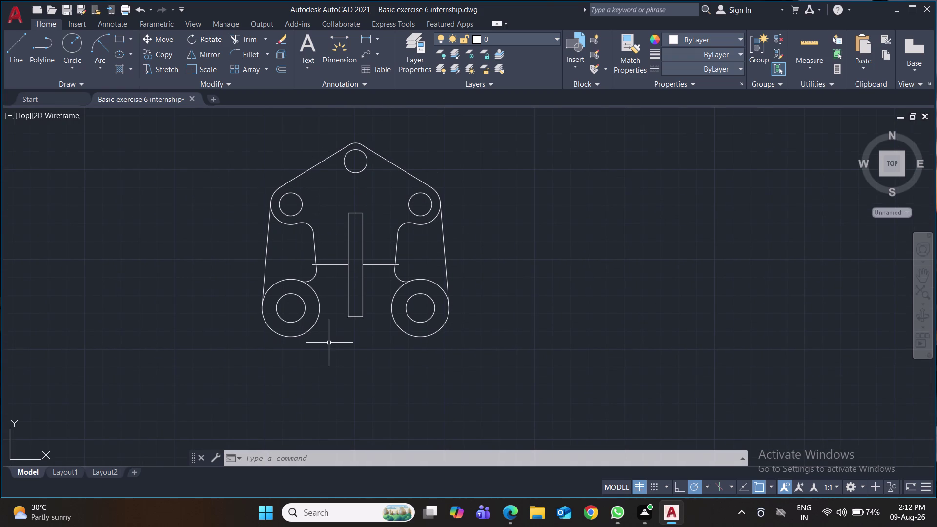
Fillet the upper-left outer corner with a radius of 10.
key(f)
key(Return)
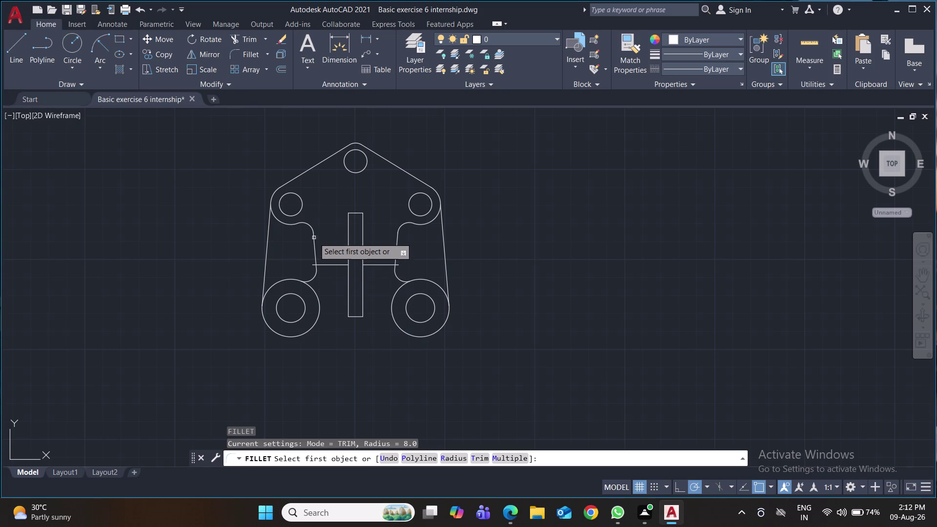
click(290, 224)
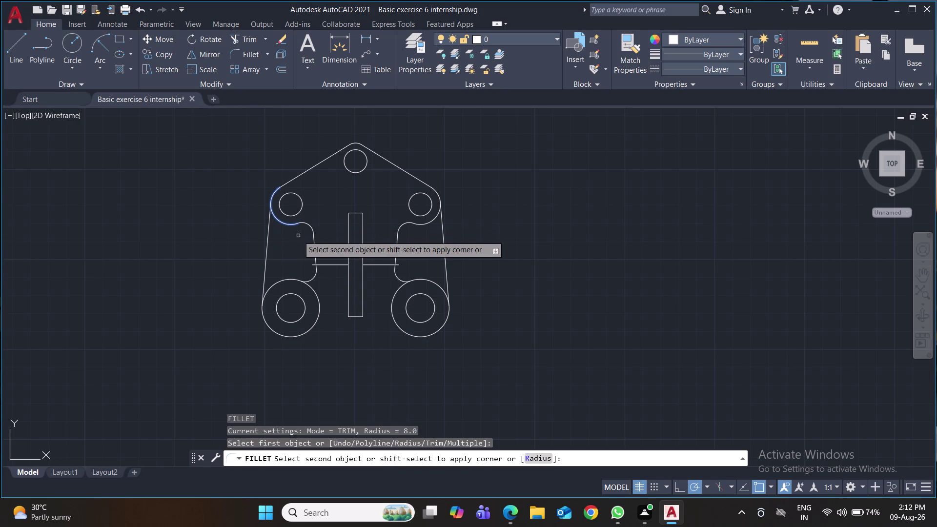
key(r)
key(Return)
text(10)
key(Return)
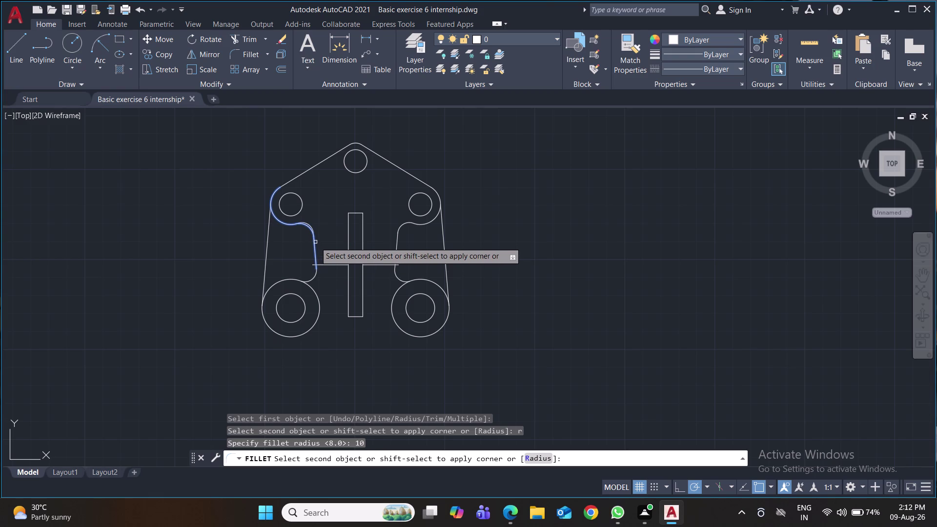
click(316, 242)
Abandon further fillet attempts and undo the unwanted fillets.
key(space)
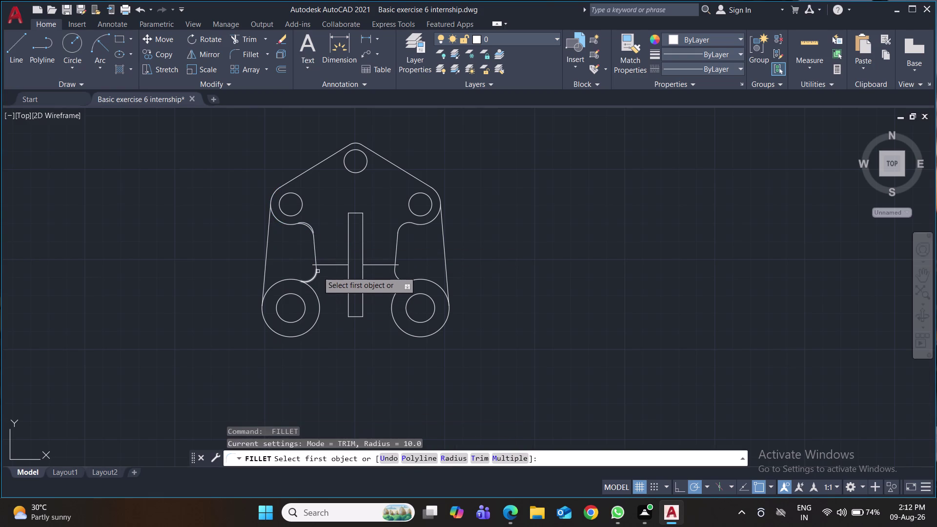
click(315, 259)
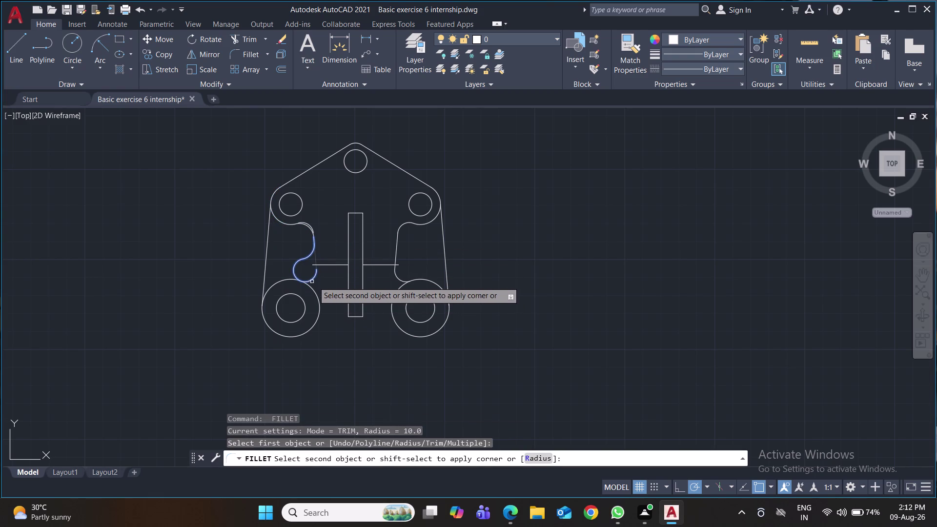
key(Escape)
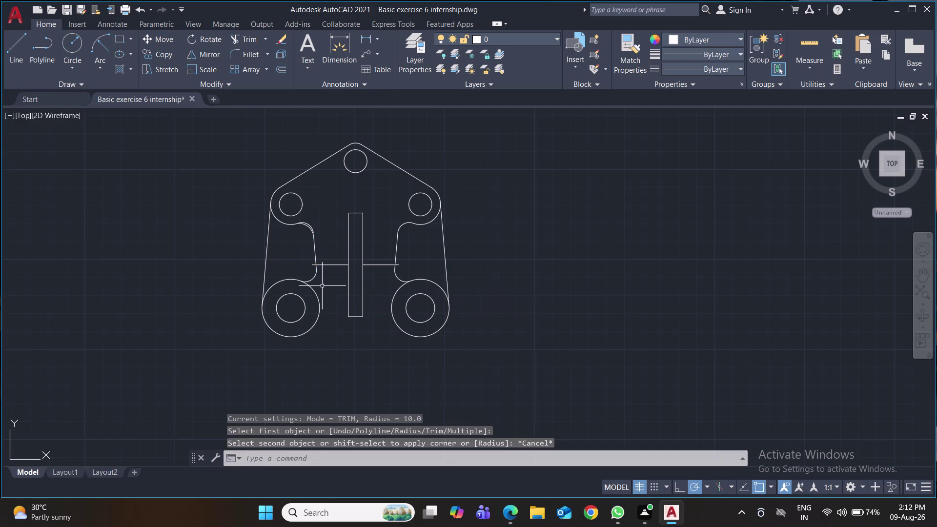
key(space)
click(313, 278)
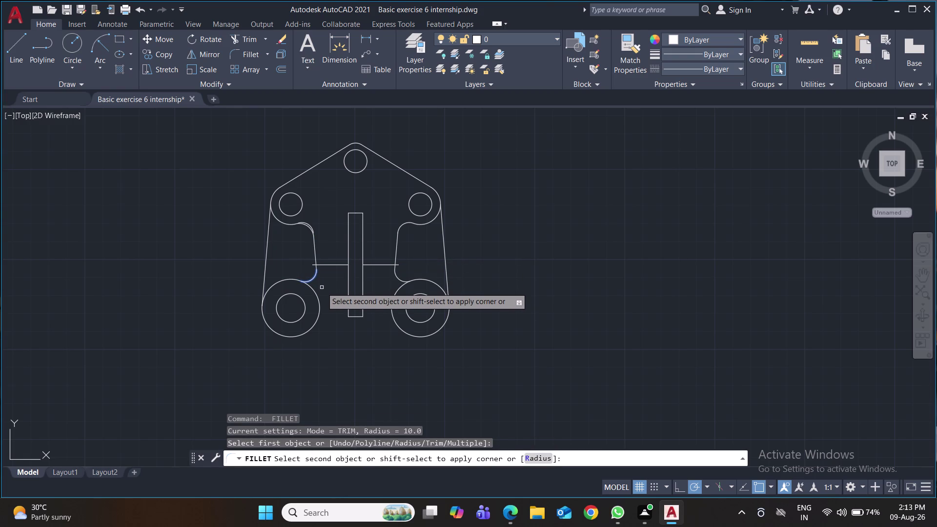
key(Escape)
key(ctrl+z)
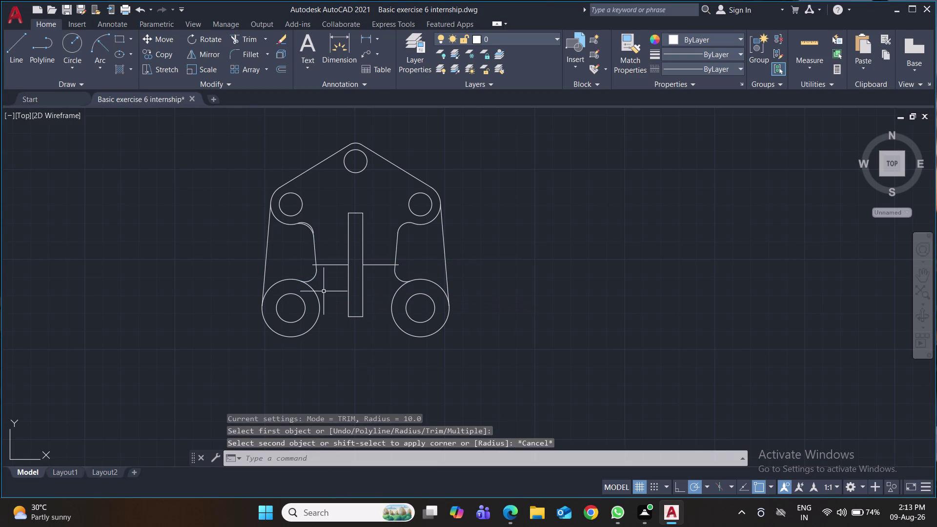
key(ctrl+z)
key(ctrl+z)
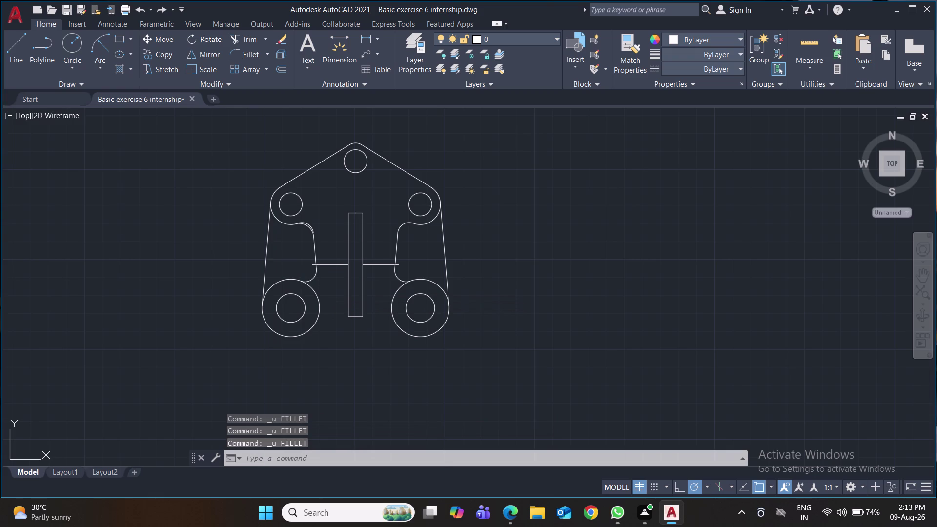
Erase the two horizontal construction lines crossing the slot and save.
click(328, 265)
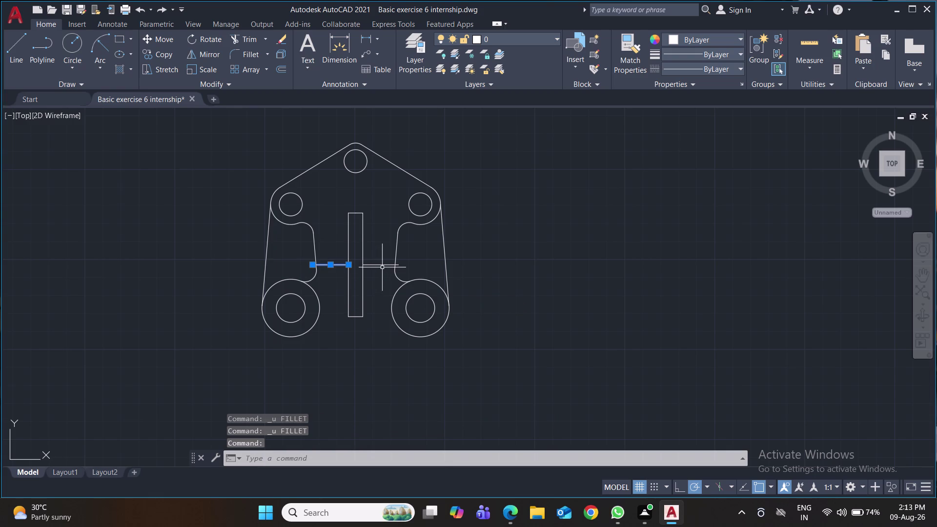
click(382, 266)
key(Delete)
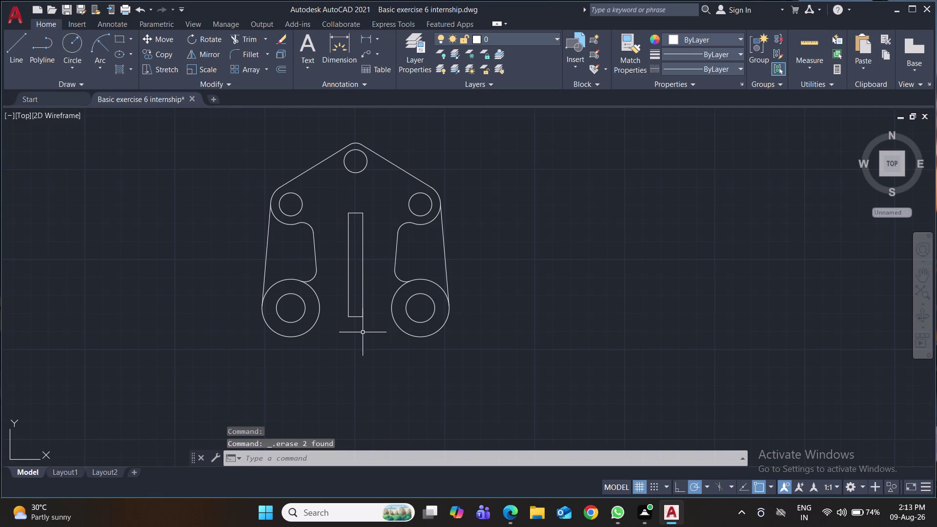
key(ctrl+s)
key(ctrl+s)
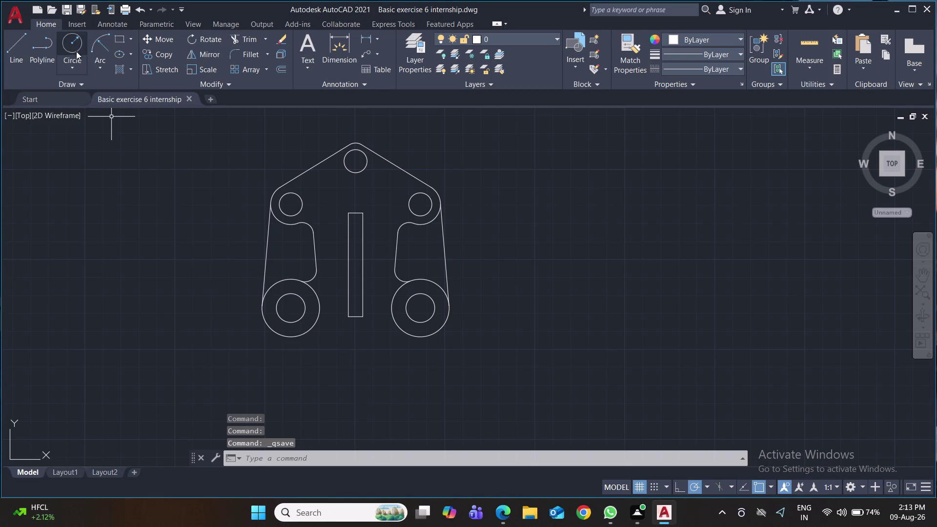
Draw a Tan, Tan, Radius circle of radius 70 touching both lower rounded ends, and save.
click(68, 71)
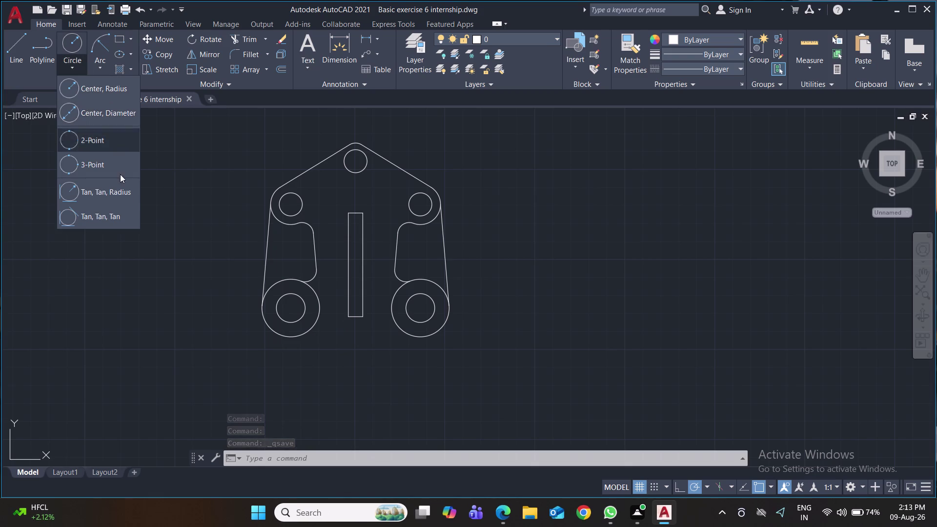
click(124, 196)
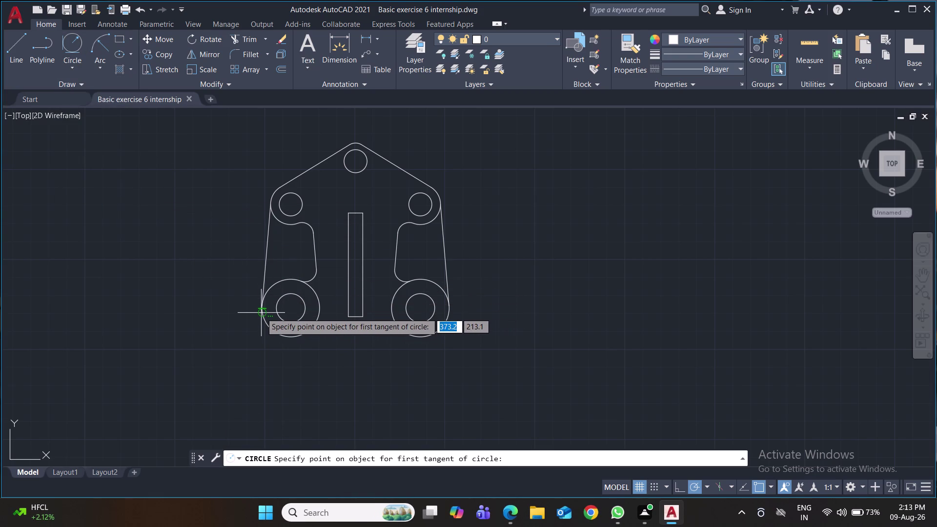
click(262, 310)
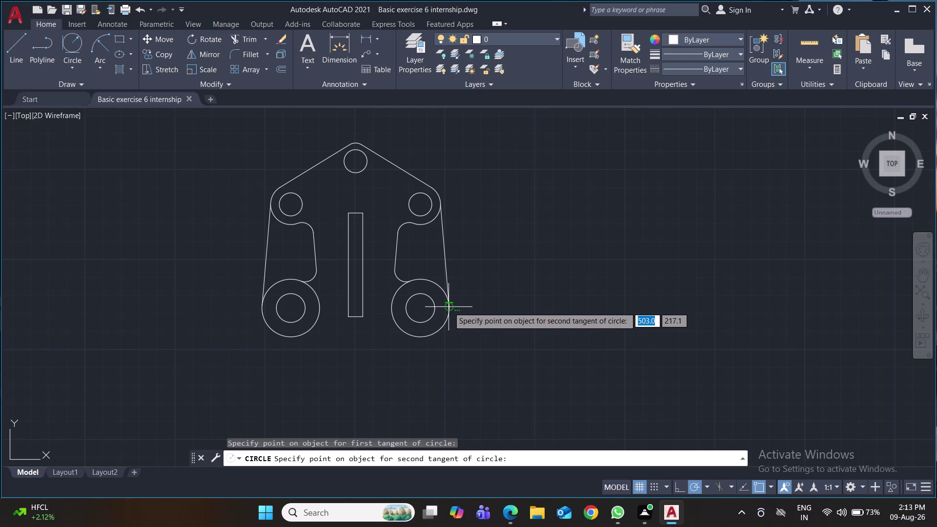
click(449, 307)
text(70)
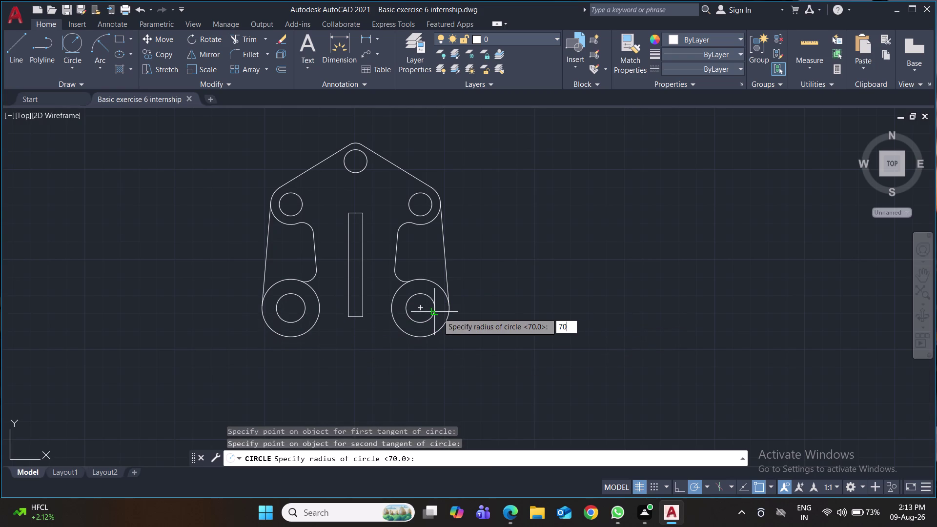
key(Return)
key(ctrl+s)
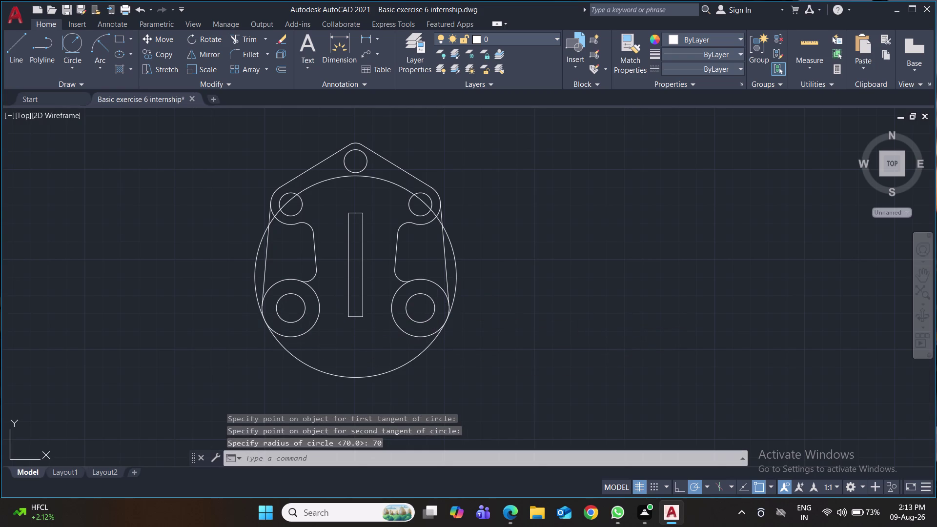
Trim the radius-70 circle's upper part and outline pieces beside the upper holes.
text(tr)
key(Return)
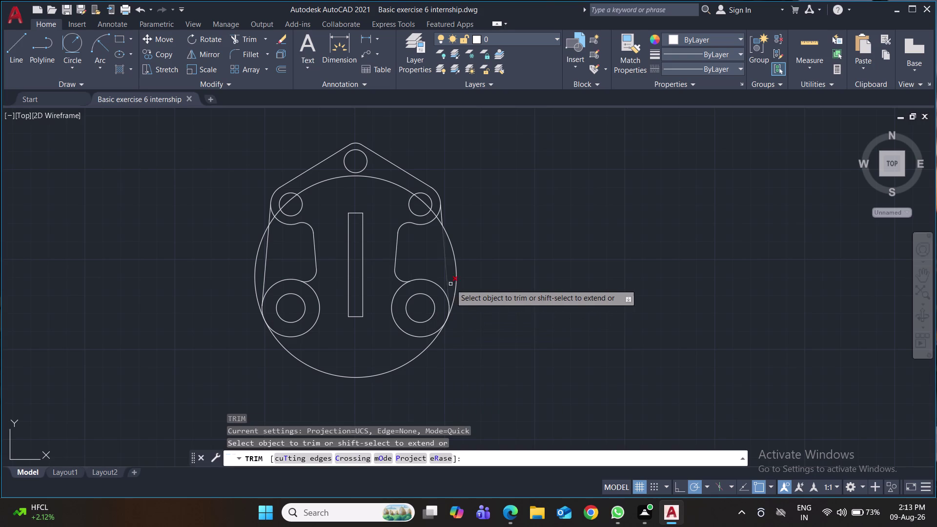
click(455, 264)
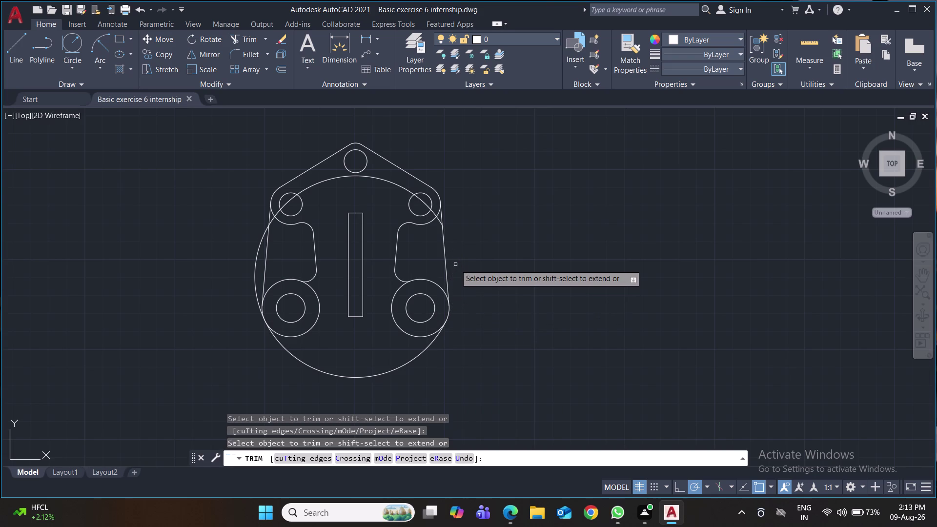
click(384, 180)
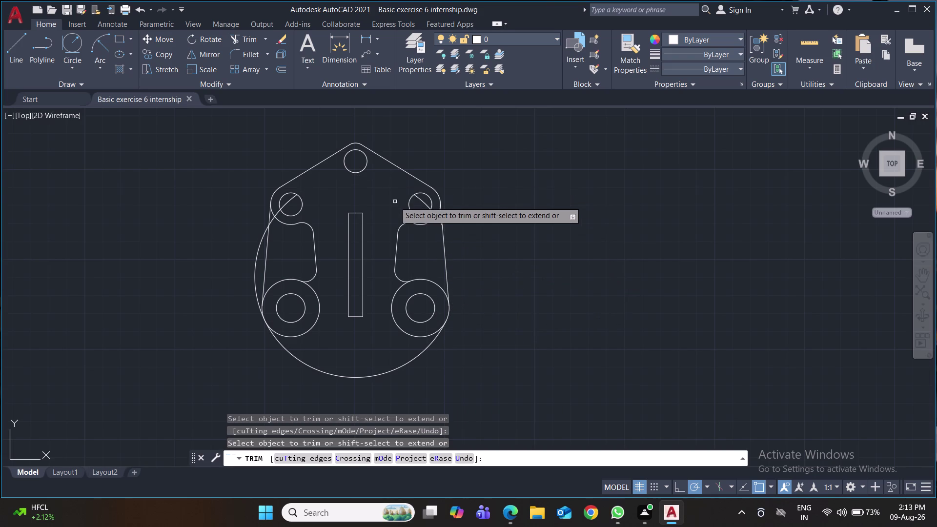
click(422, 202)
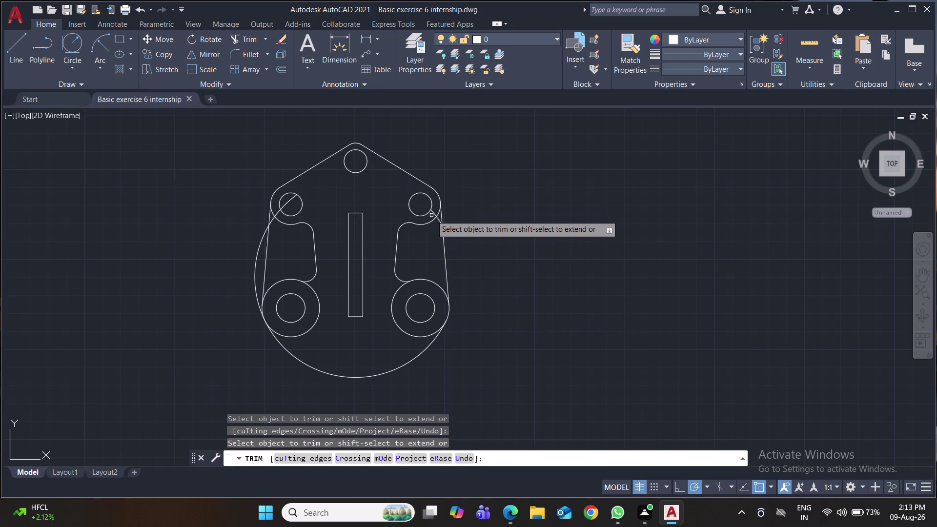
click(435, 211)
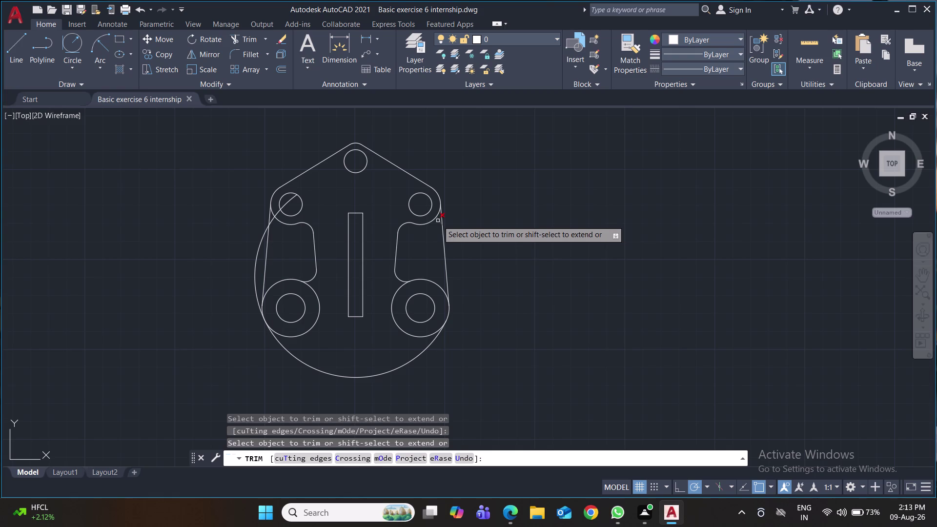
click(437, 220)
click(291, 200)
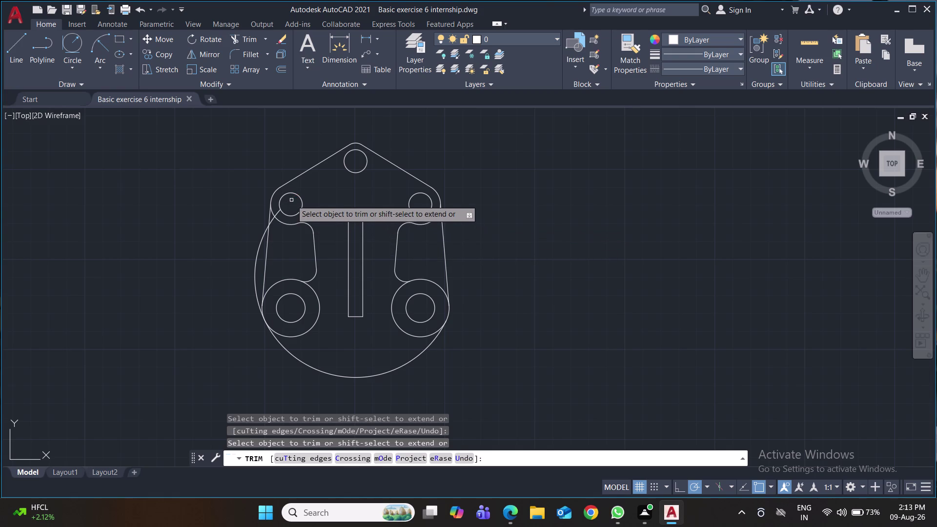
click(277, 212)
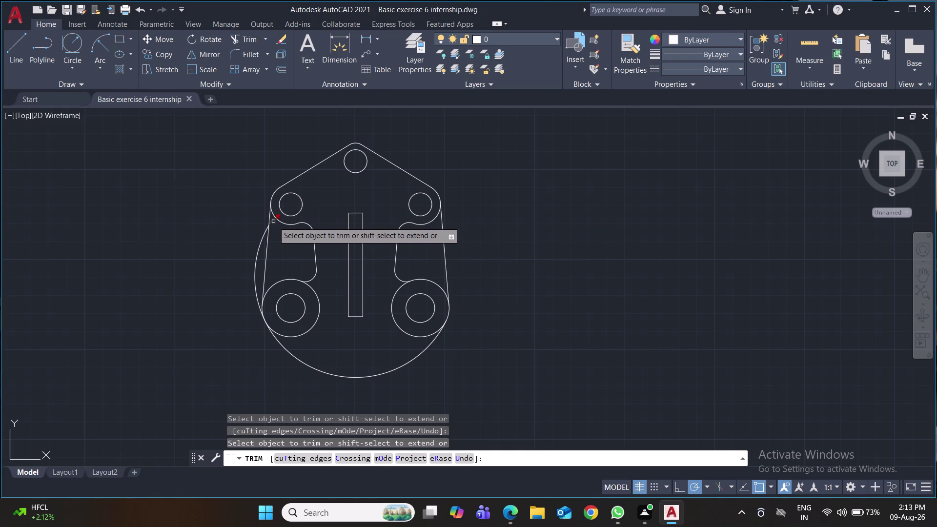
click(273, 221)
click(258, 251)
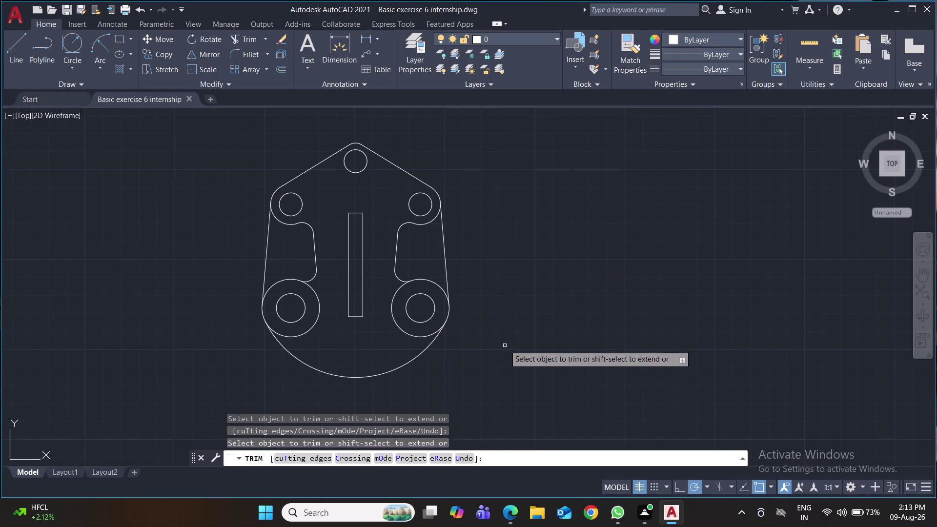
key(ctrl+s)
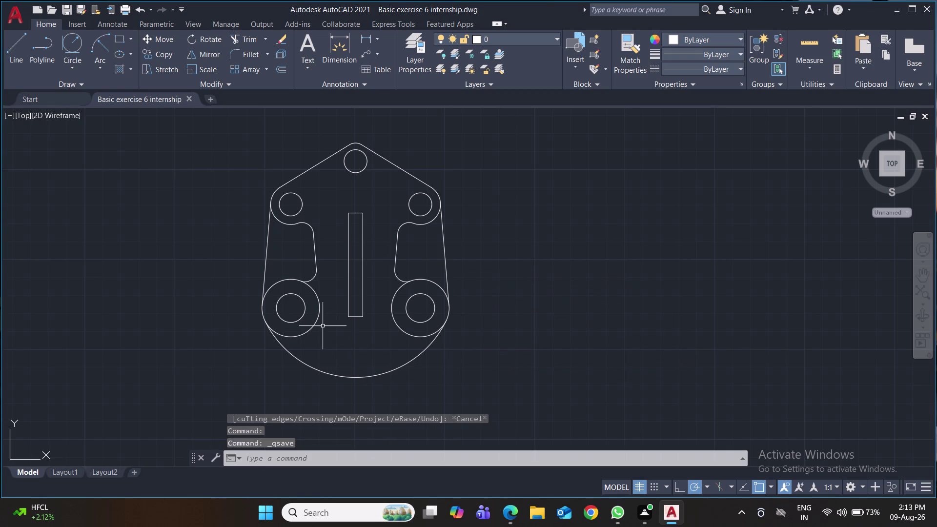
Trim both lower ends' inner arcs into one smooth bottom edge and save.
key(t)
key(r)
key(Return)
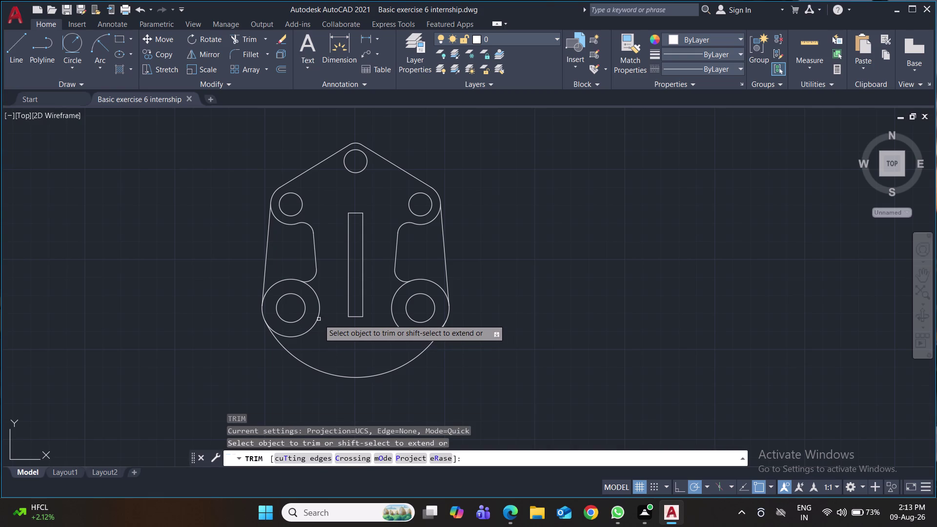
click(318, 319)
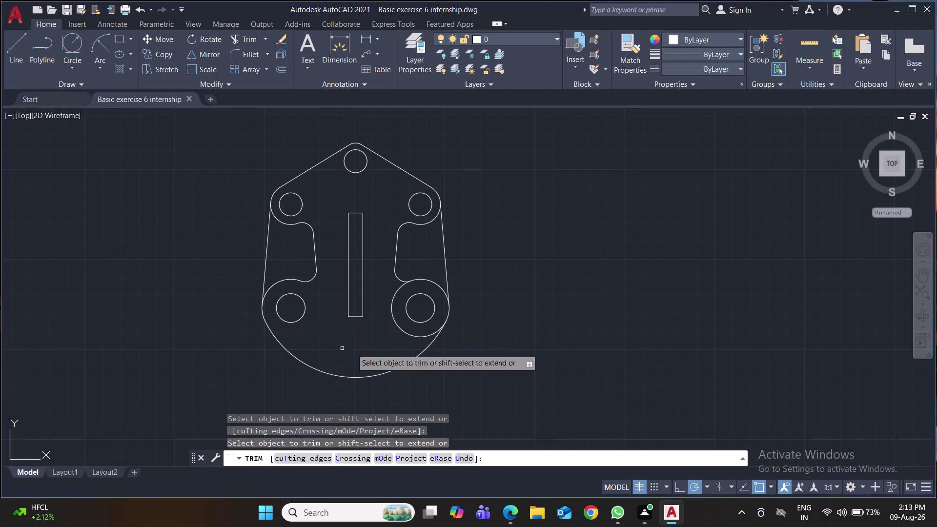
click(393, 322)
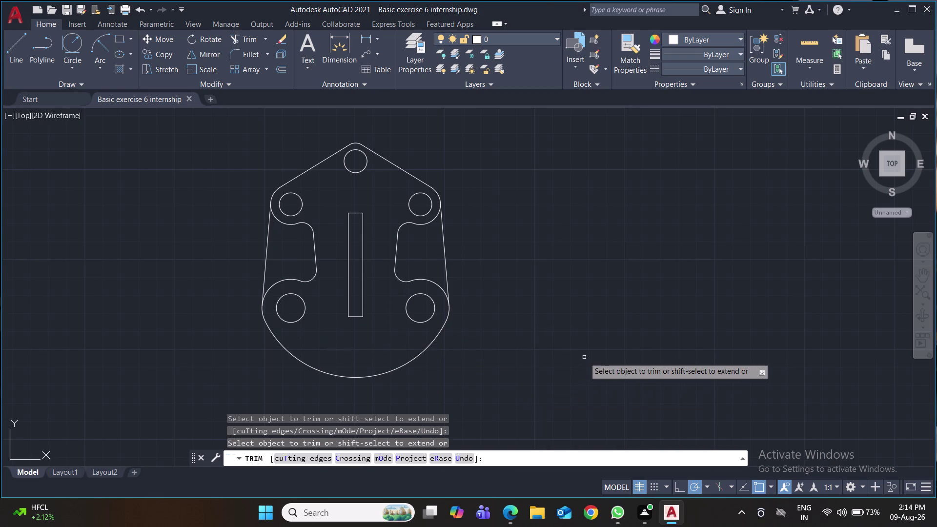
key(ctrl+s)
key(ctrl+s)
key(ctrl+s)
key(ctrl+s)
key(ctrl+s)
key(ctrl+s)
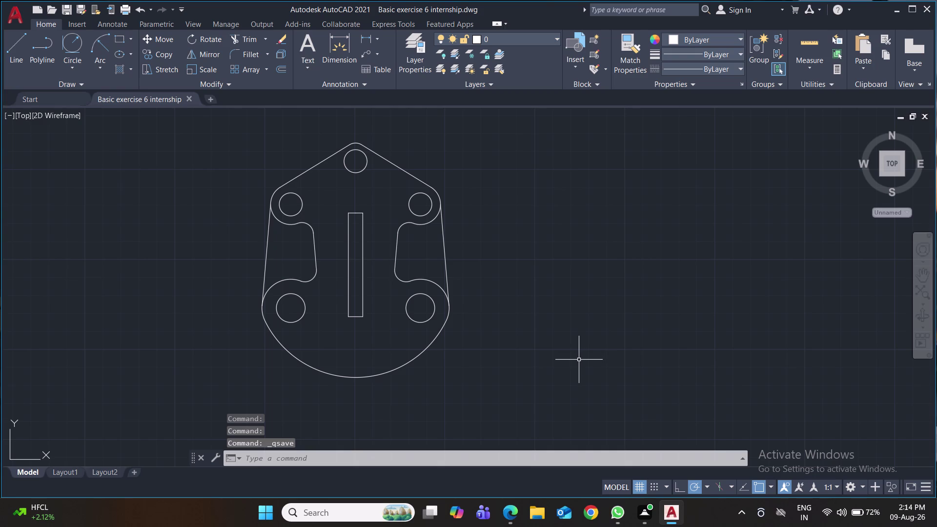
middle_drag(578, 360, 543, 367)
scroll(down, 3)
scroll(up, 3)
middle_drag(543, 367, 530, 363)
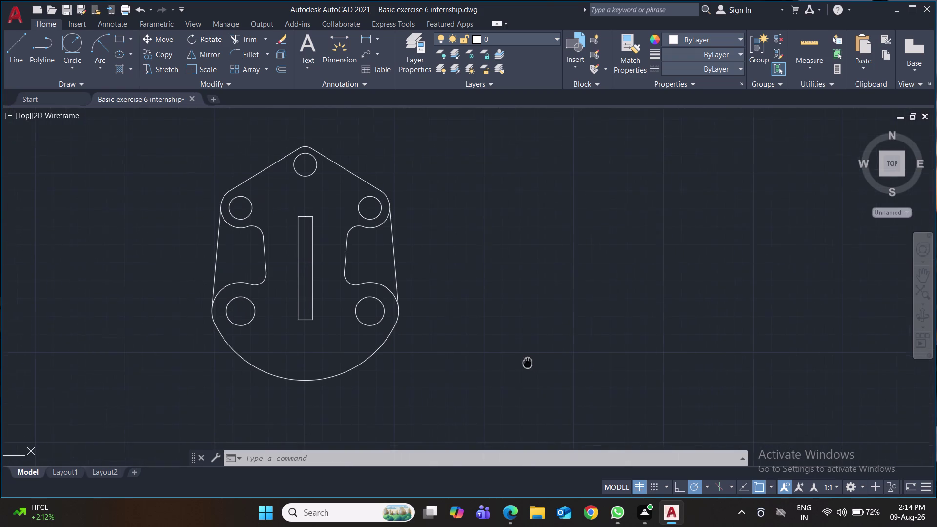
middle_drag(530, 364, 524, 360)
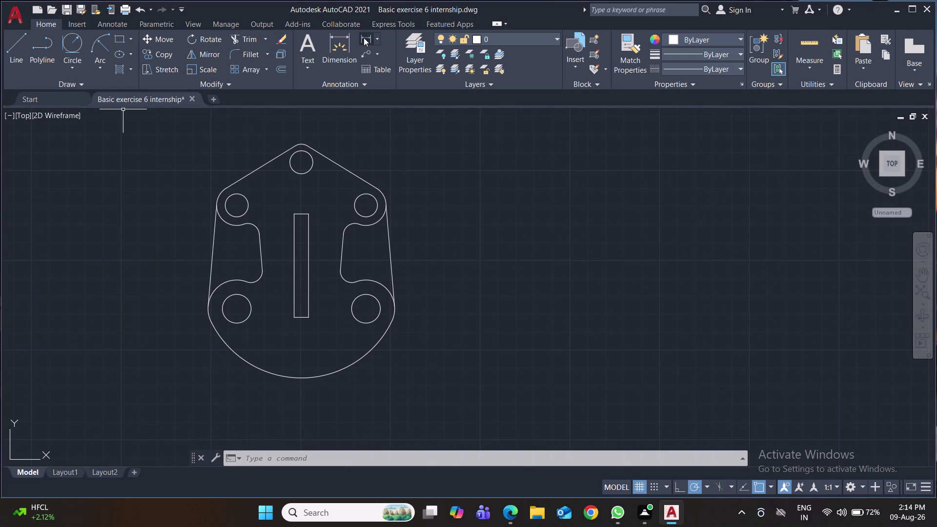
Dimension the slot: 10.0 width below and 72.0 length beside it.
click(363, 38)
click(292, 317)
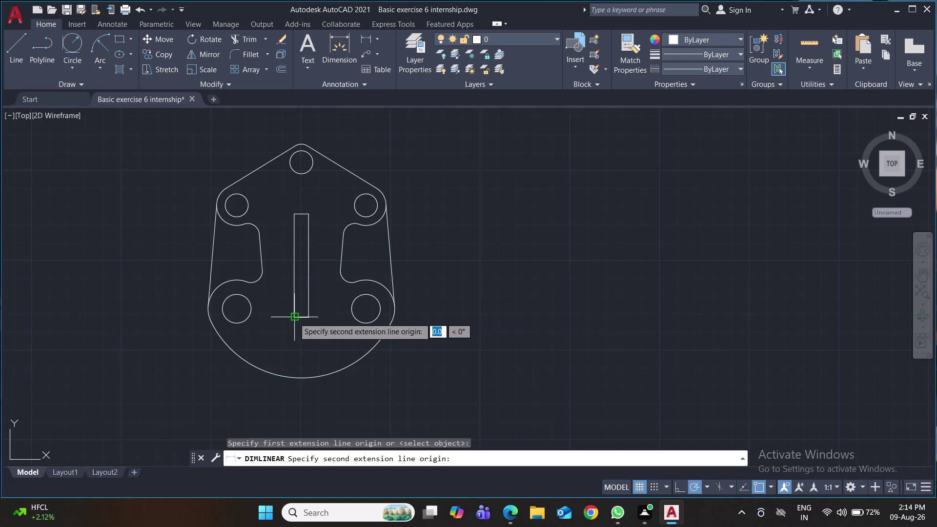
click(307, 316)
click(306, 334)
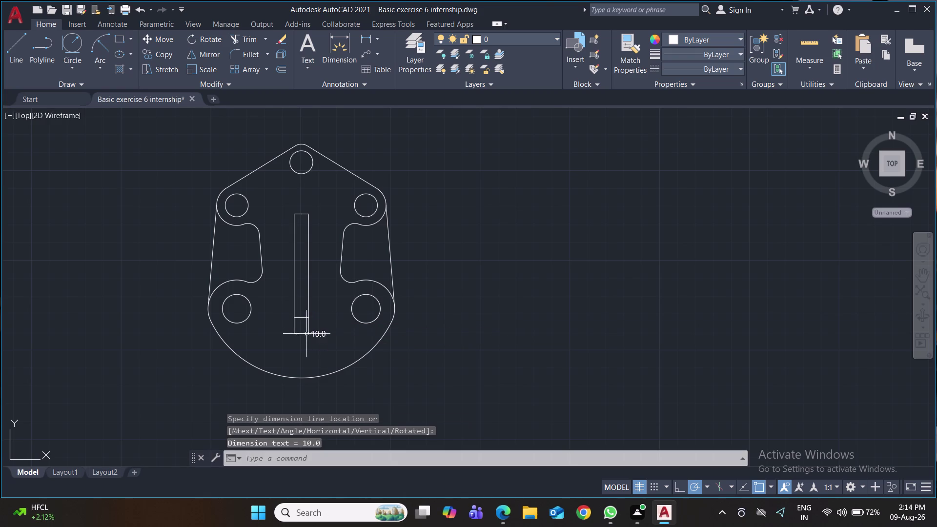
key(space)
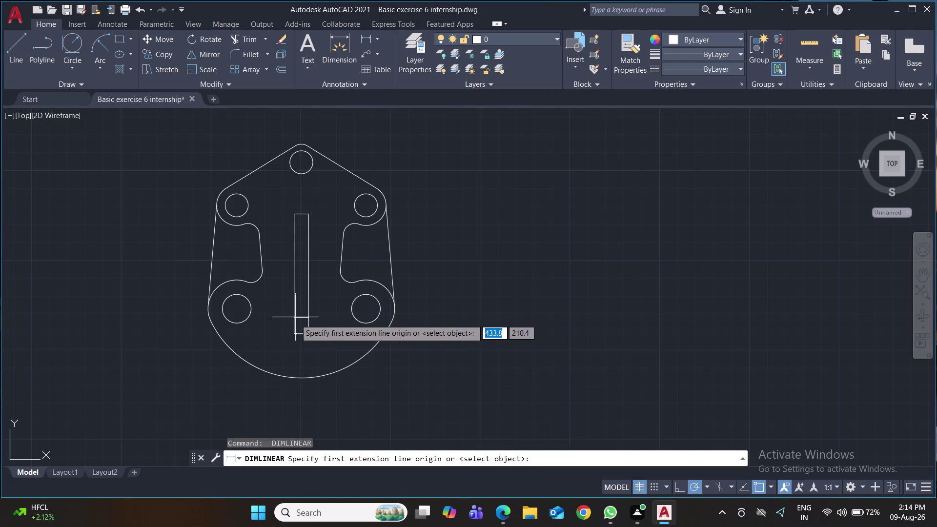
click(294, 319)
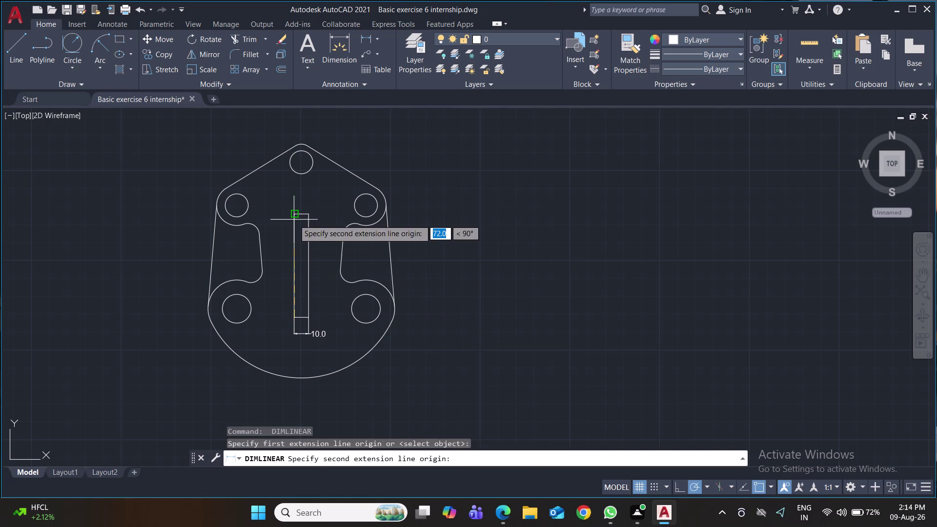
click(294, 213)
click(283, 215)
Add left-side dimensions: 72.0 between left hole centres and 30.0 to the top hole.
key(space)
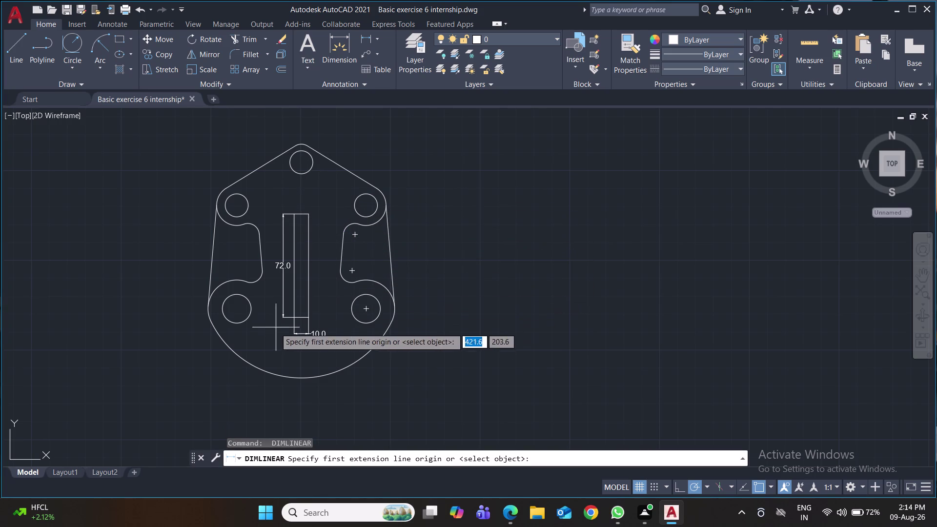
click(237, 309)
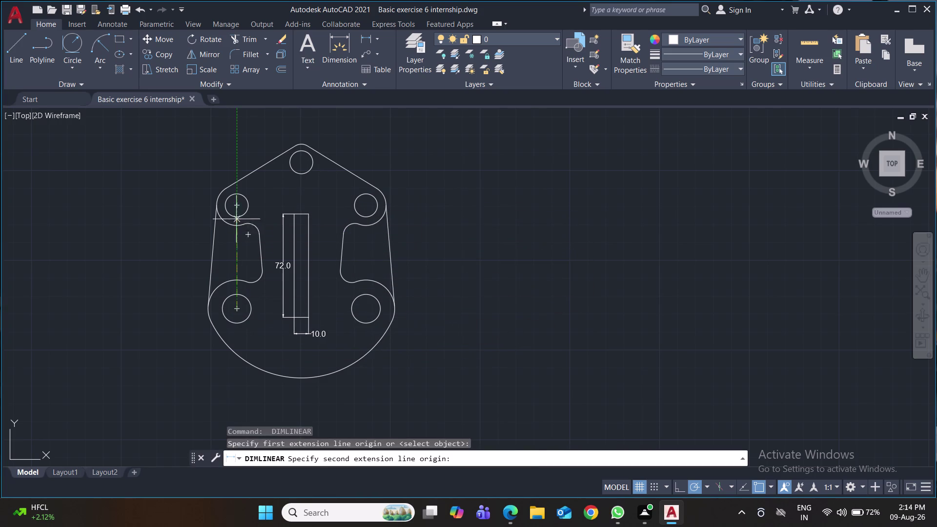
click(238, 206)
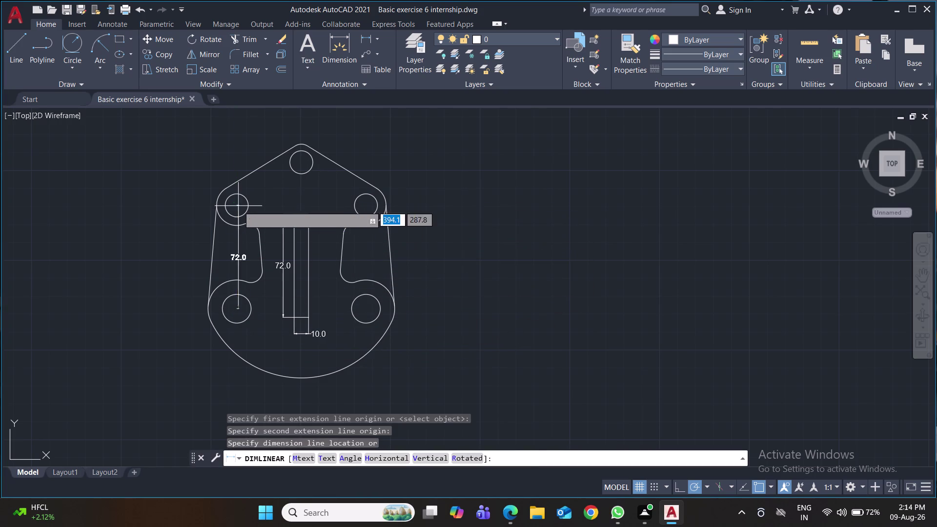
click(184, 200)
key(space)
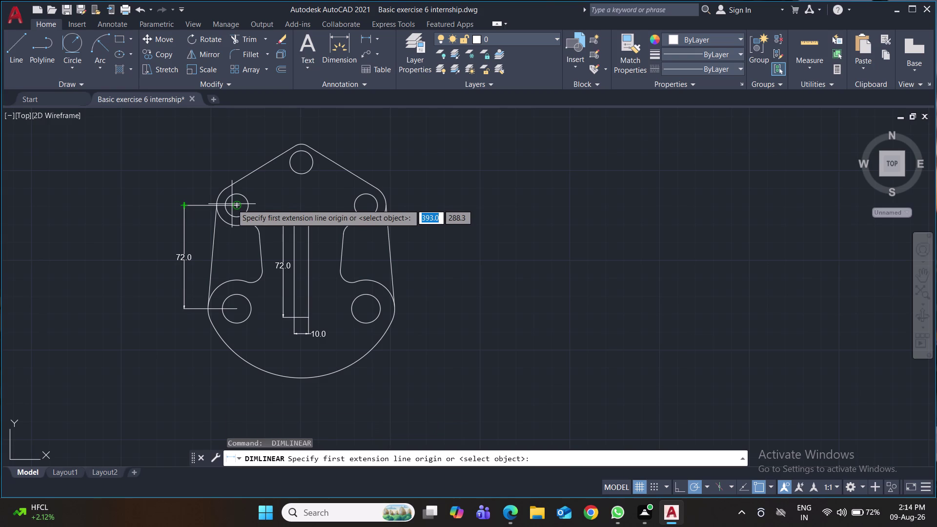
click(234, 204)
click(299, 165)
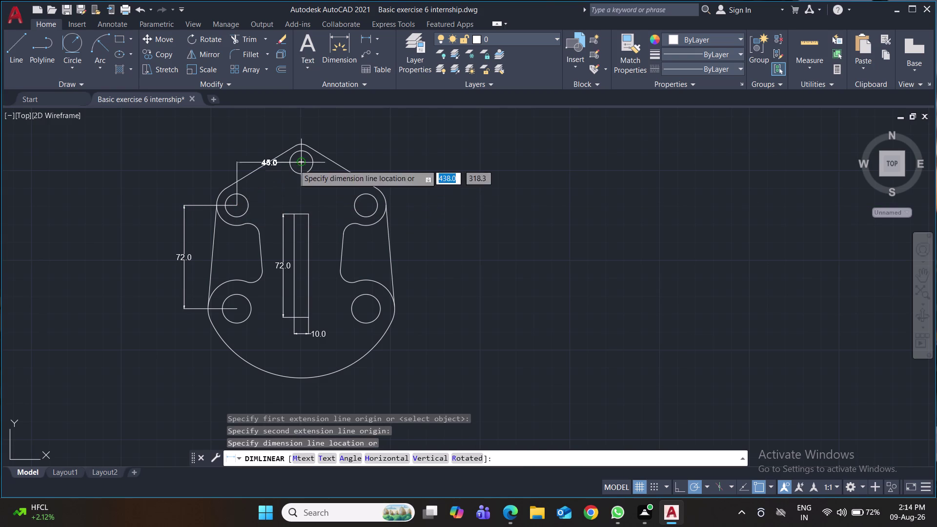
click(184, 166)
Start a dimension from the bottom-right hole centre, then cancel it.
middle_drag(357, 297, 364, 251)
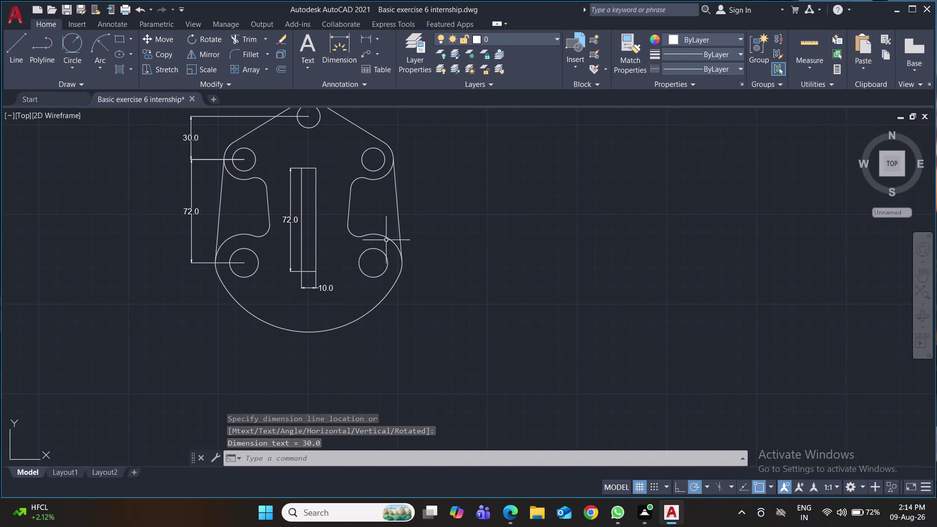
key(space)
click(373, 262)
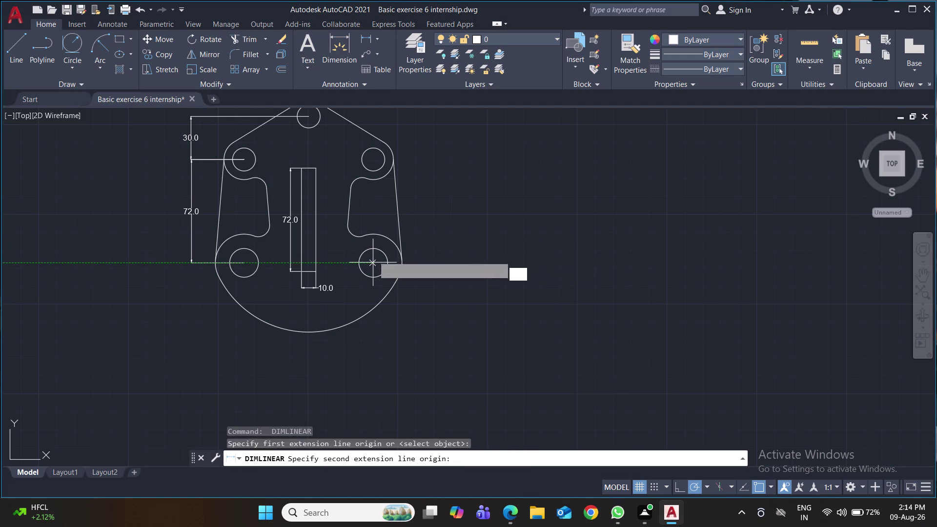
click(350, 201)
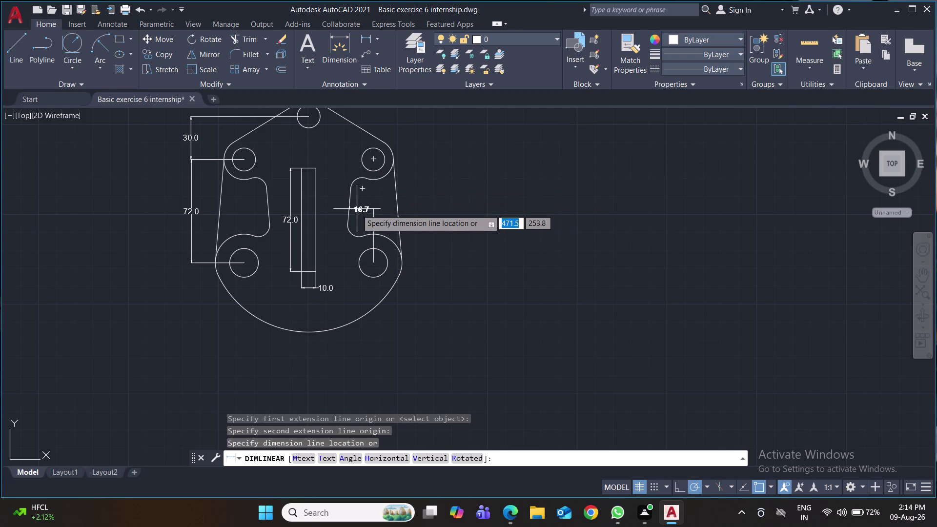
key(Escape)
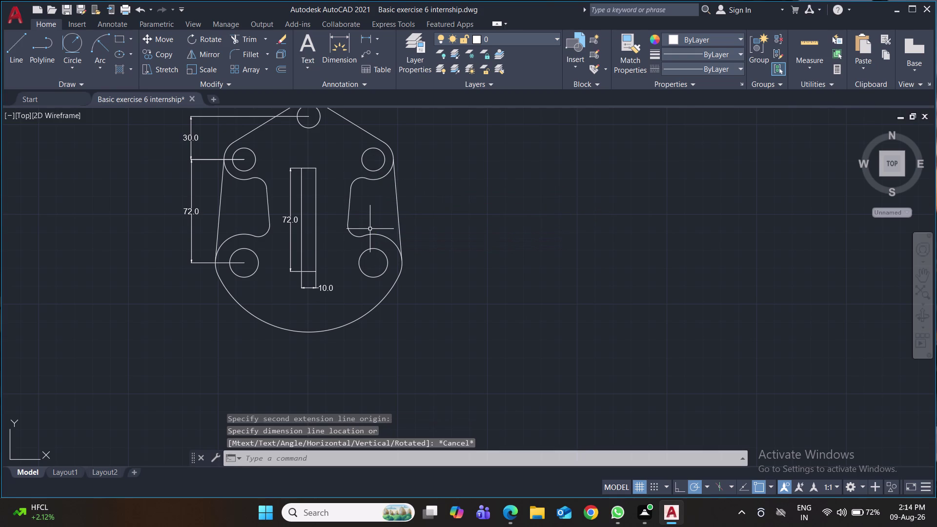
Place a 23.3 horizontal dimension from the slot to the right cutout.
click(367, 38)
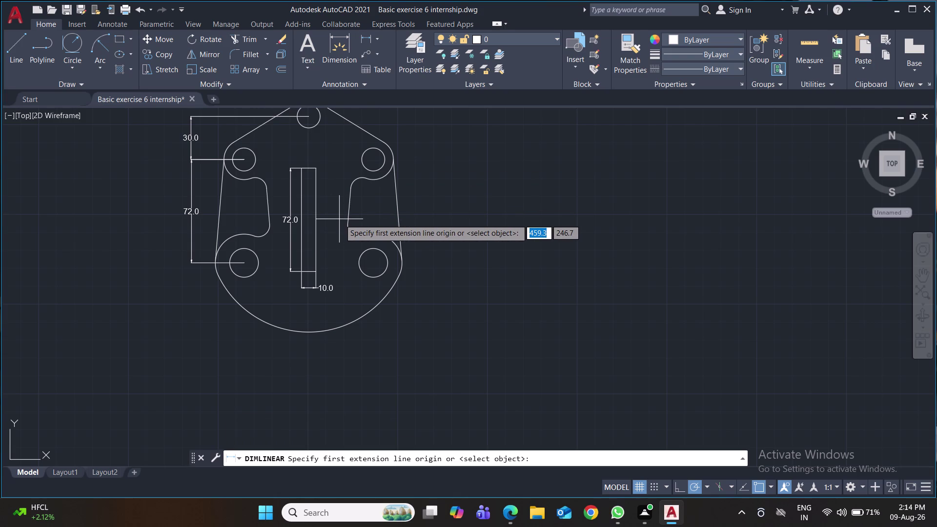
click(349, 206)
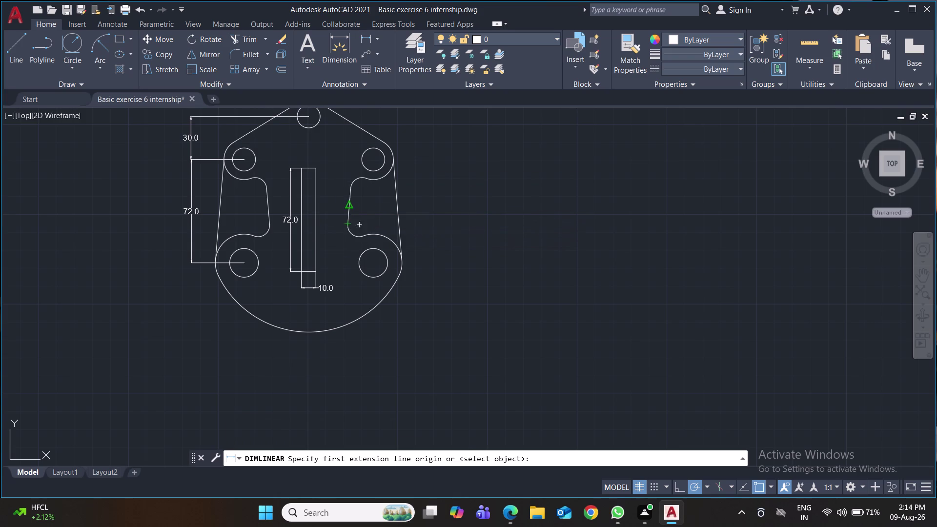
click(315, 206)
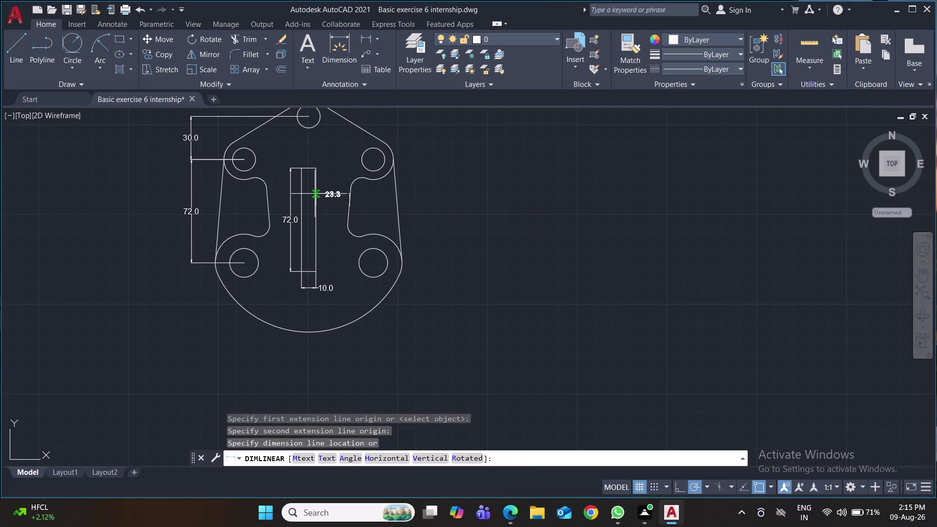
click(315, 194)
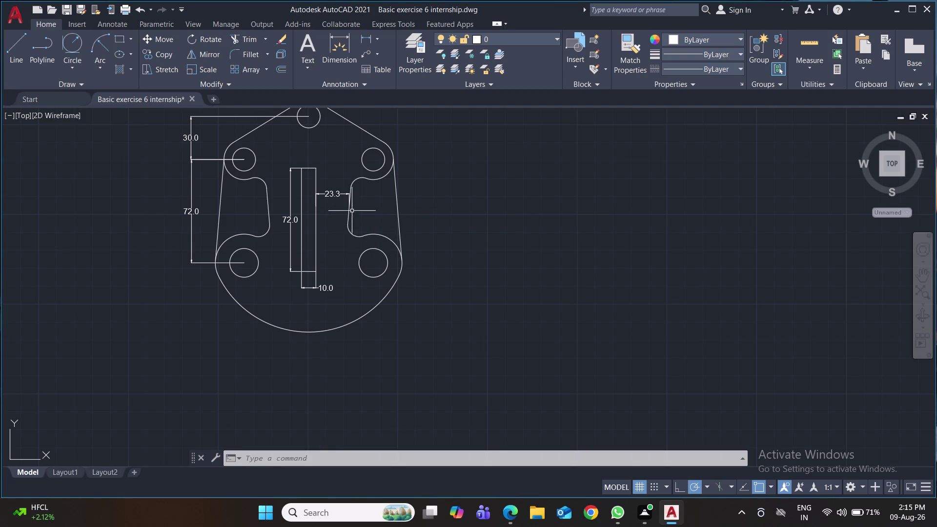
Draw a 25-long horizontal line from the slot's right edge.
key(l)
key(Return)
click(316, 221)
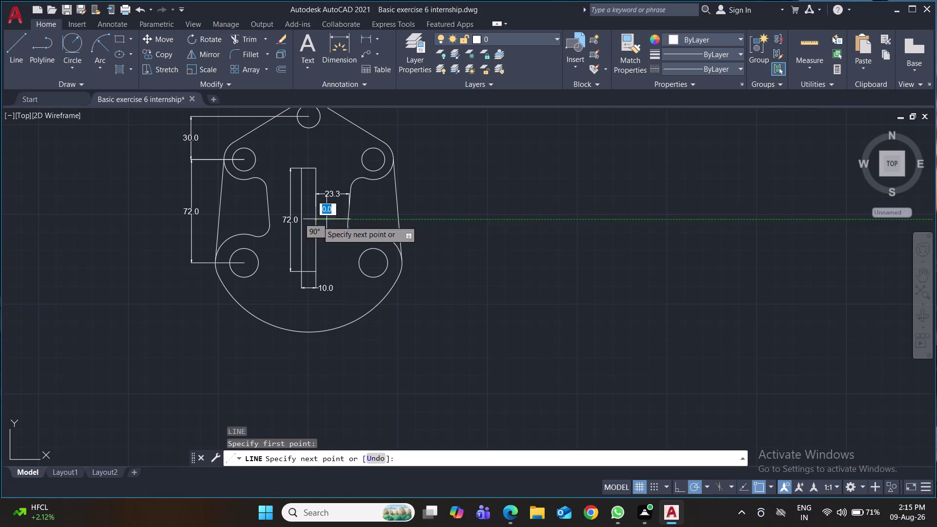
text(25)
key(Return)
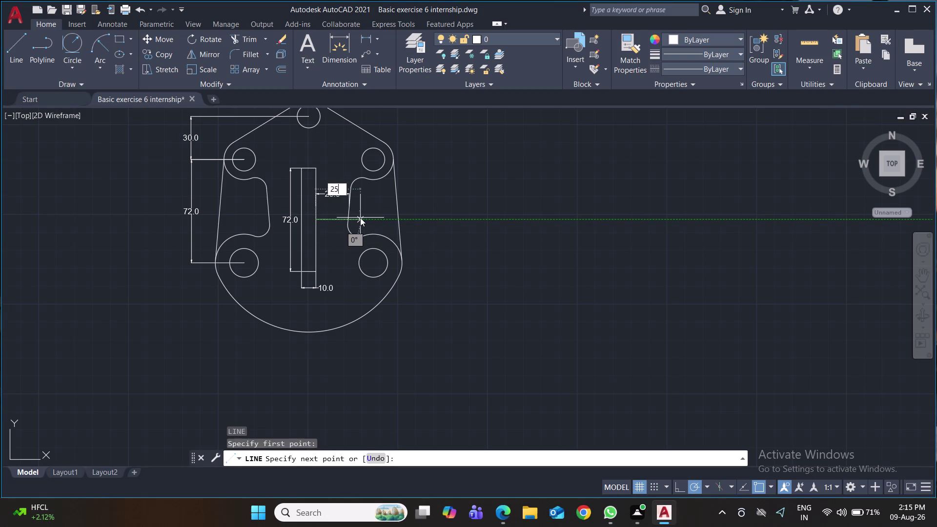
key(Return)
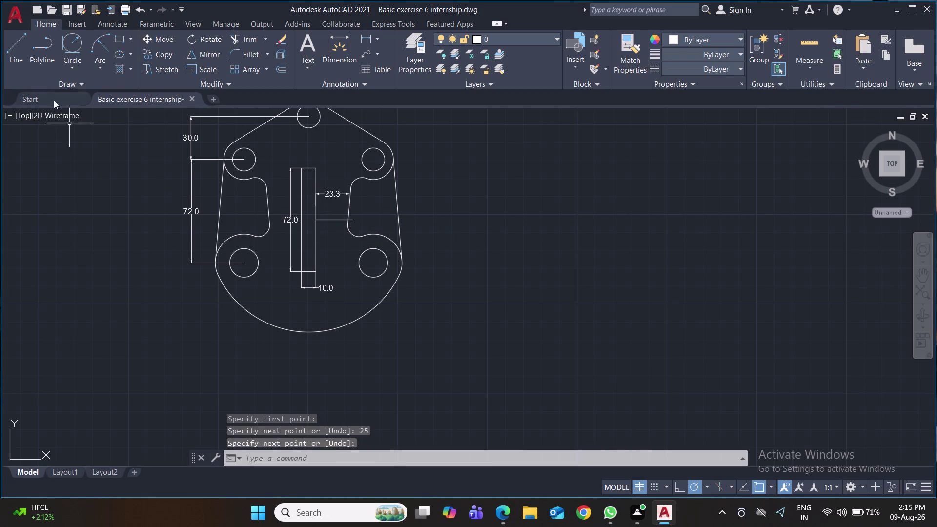
Draw short connecting lines from the horizontal line's end toward the right cutout.
click(13, 45)
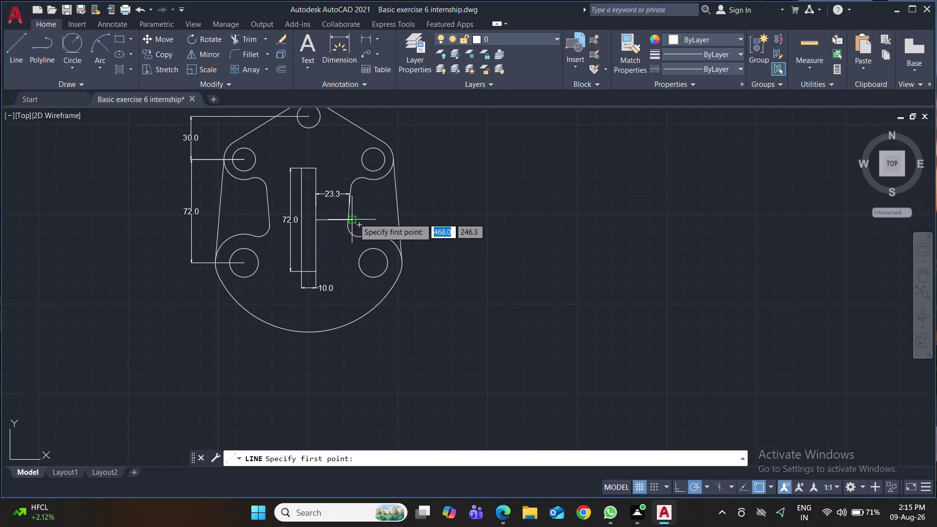
click(354, 218)
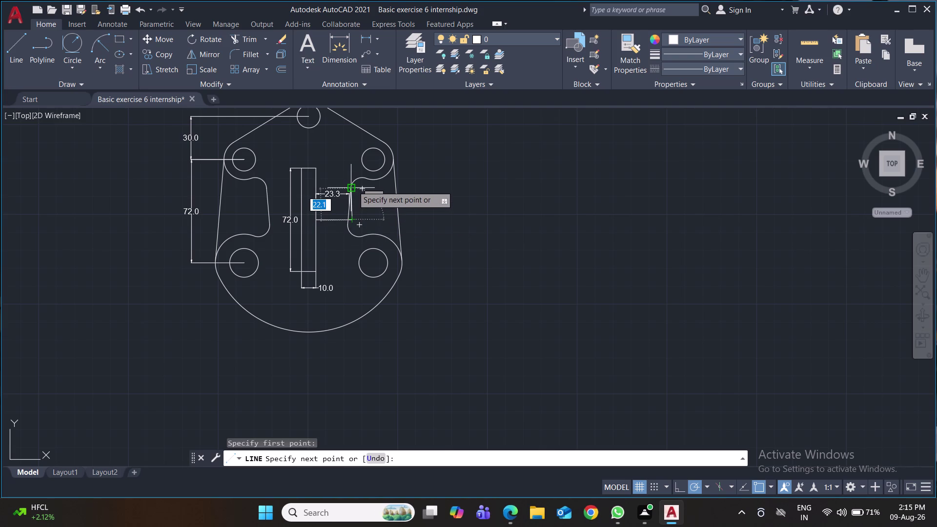
click(352, 186)
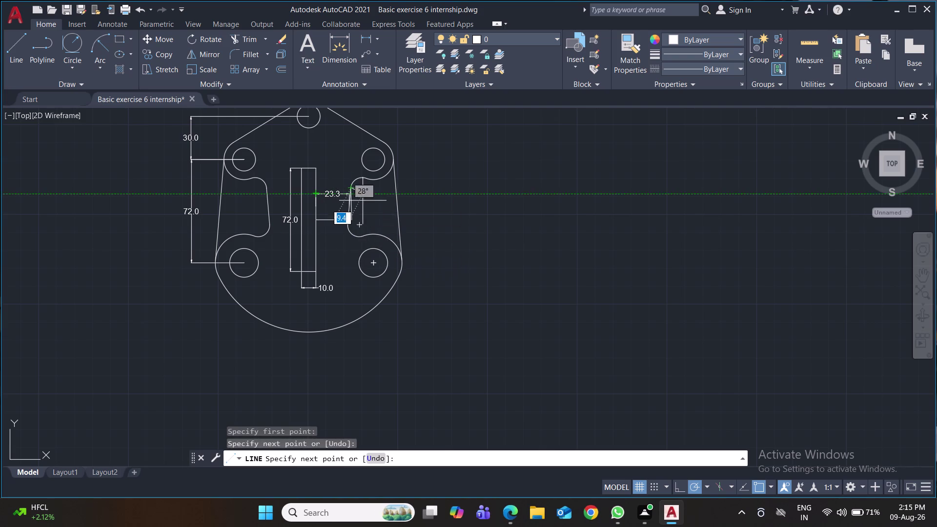
key(space)
key(space)
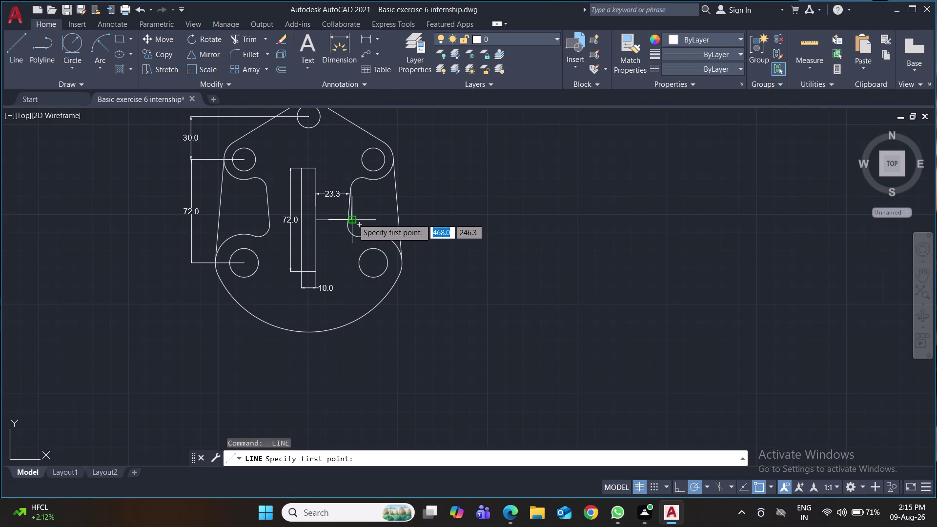
click(353, 218)
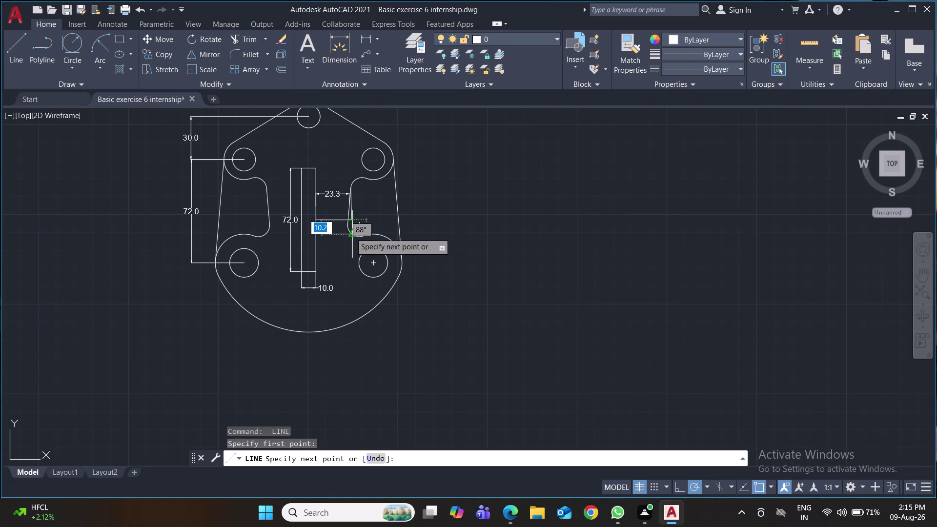
click(350, 233)
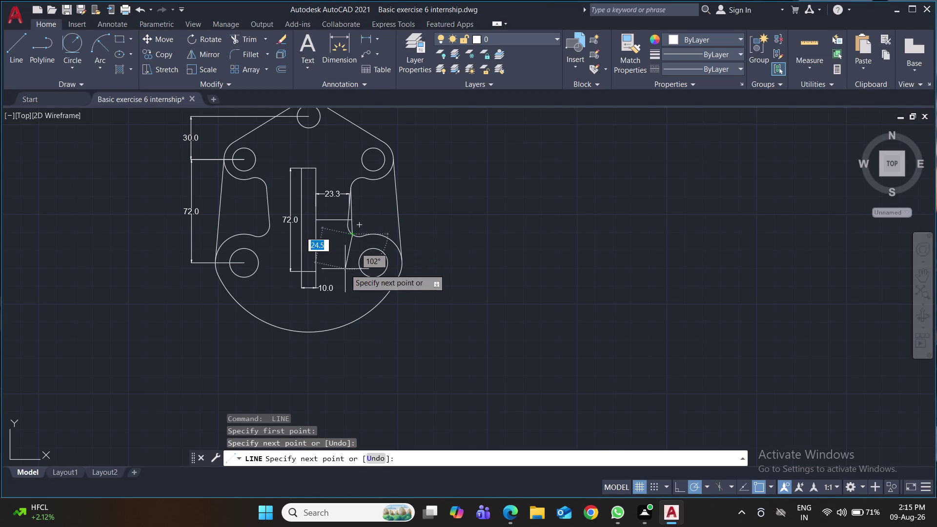
key(Return)
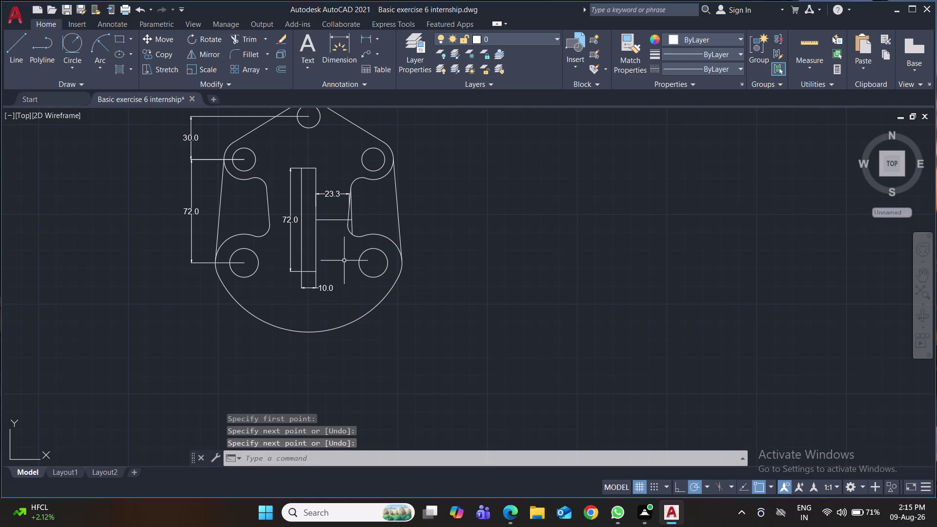
Fillet the new line with the right cutout arc and save the drawing.
key(f)
key(Return)
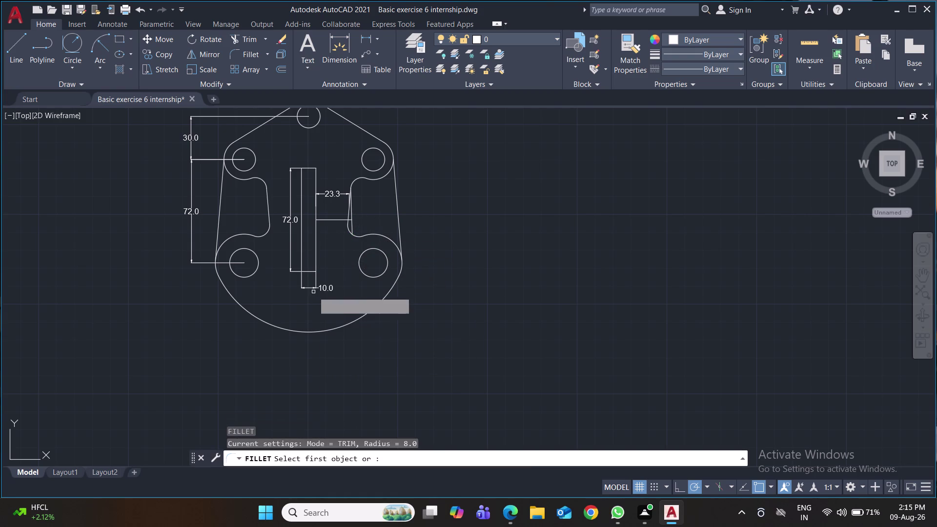
click(352, 227)
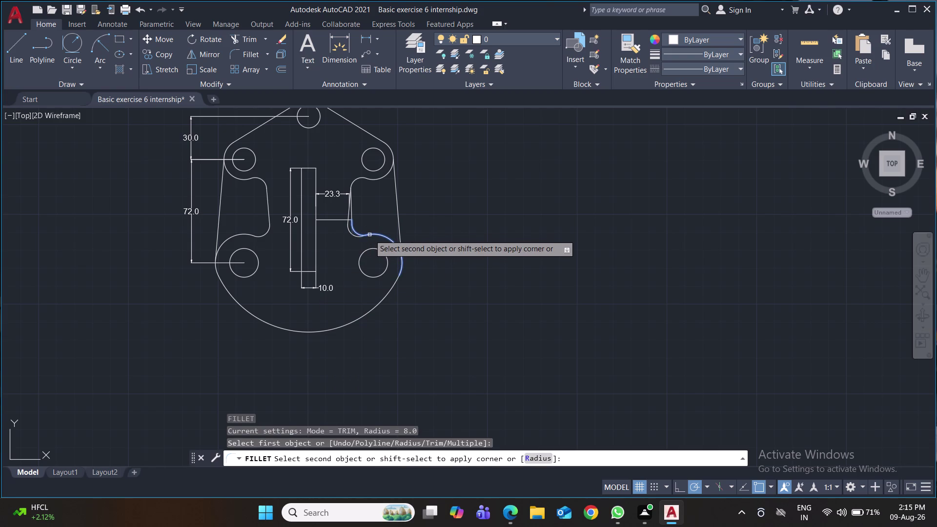
click(369, 234)
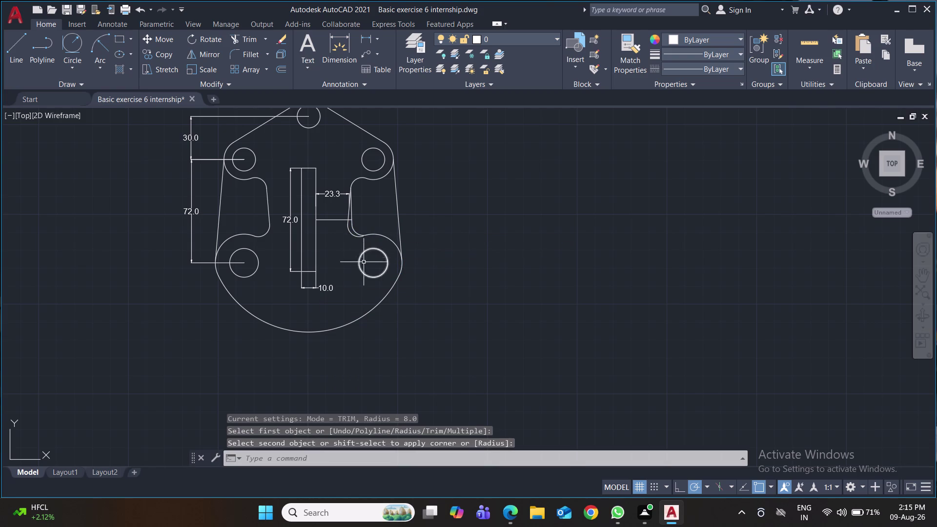
key(space)
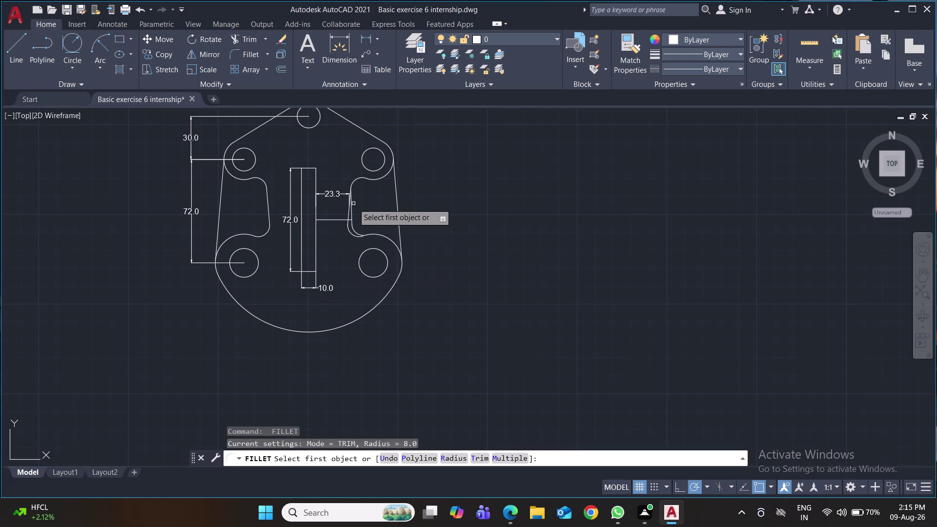
click(351, 207)
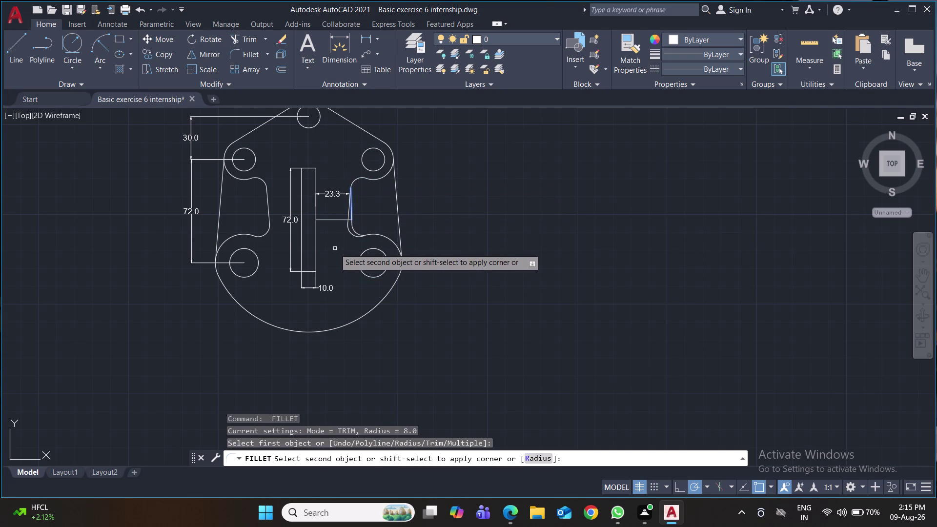
key(ctrl+s)
key(ctrl+s)
Delete the 23.3 dimension, helper line and stray arc at the cutout.
click(335, 194)
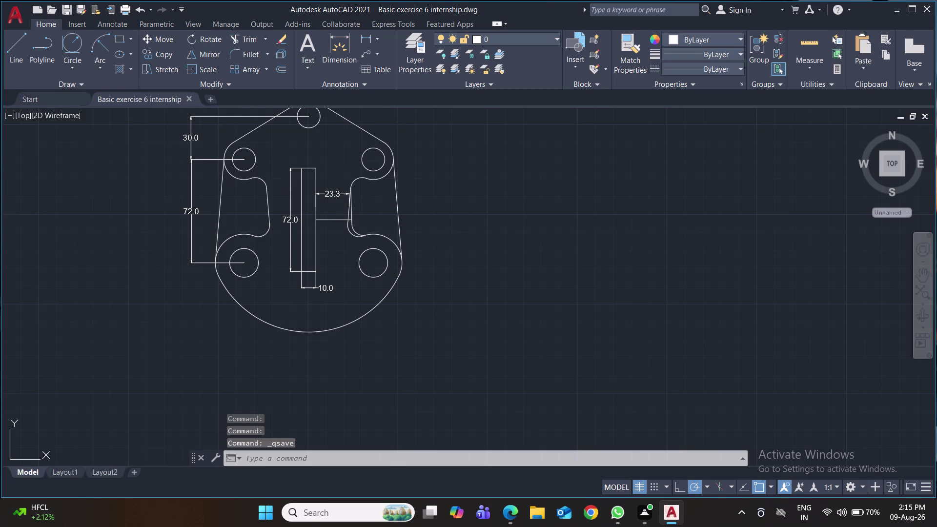
click(347, 214)
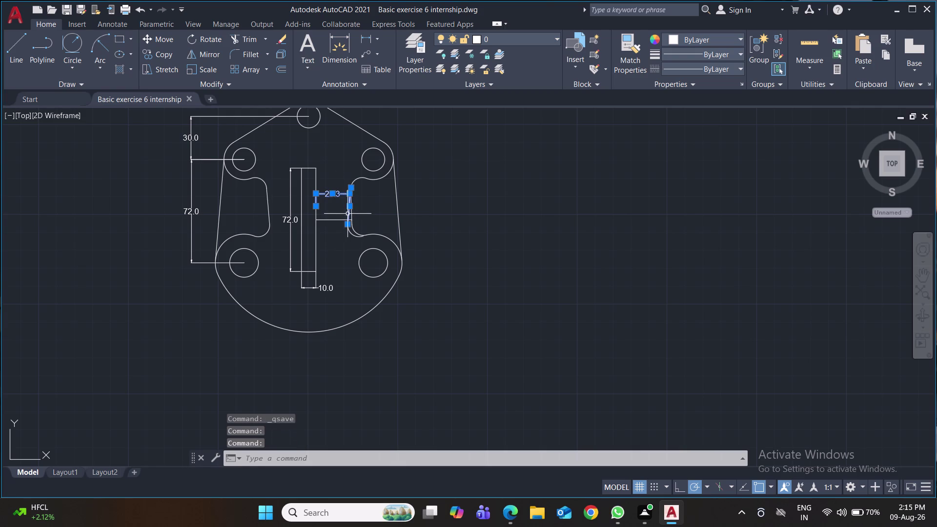
key(Delete)
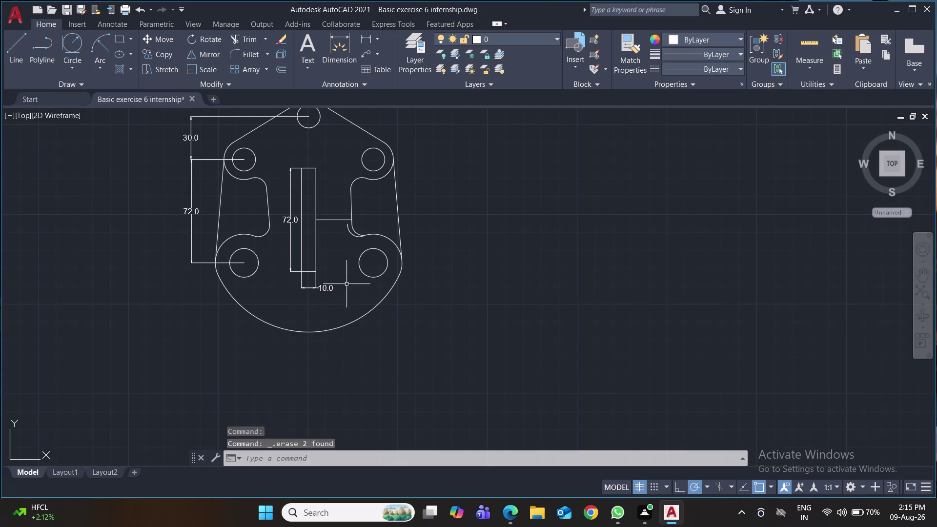
click(348, 231)
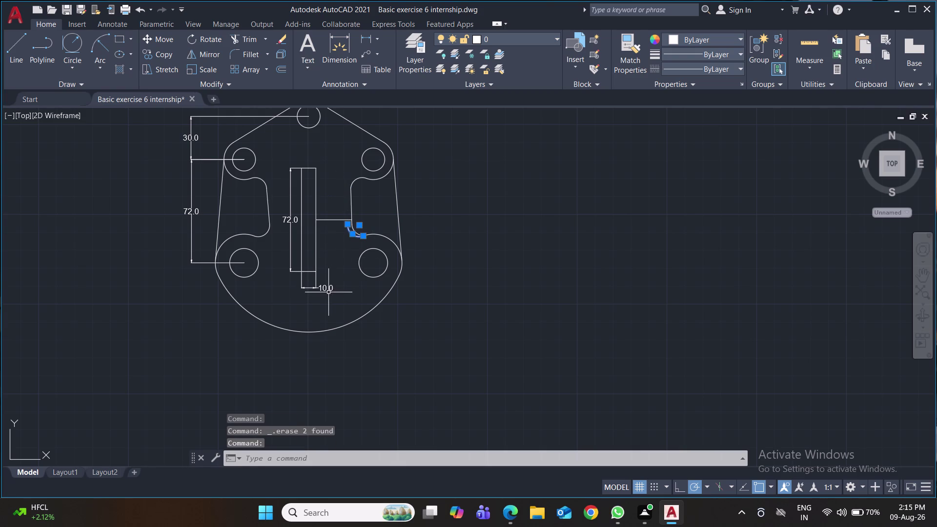
key(Delete)
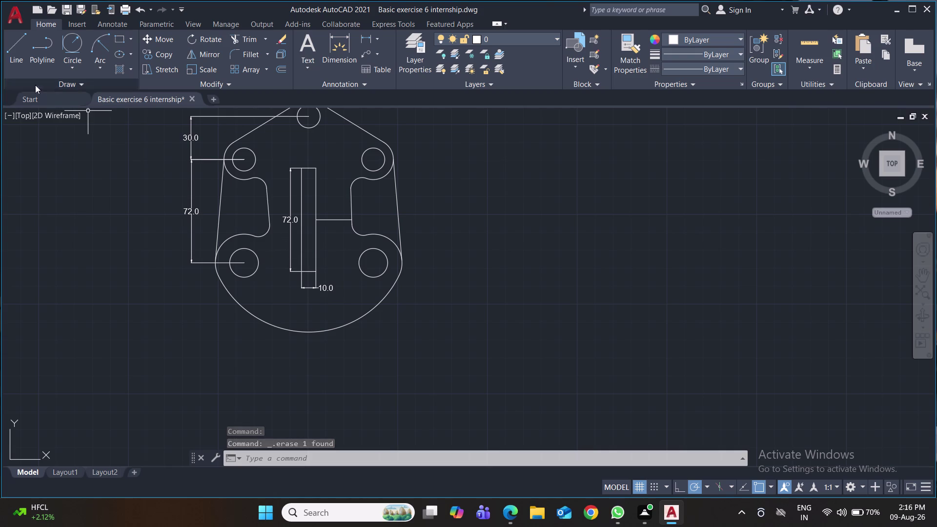
click(365, 40)
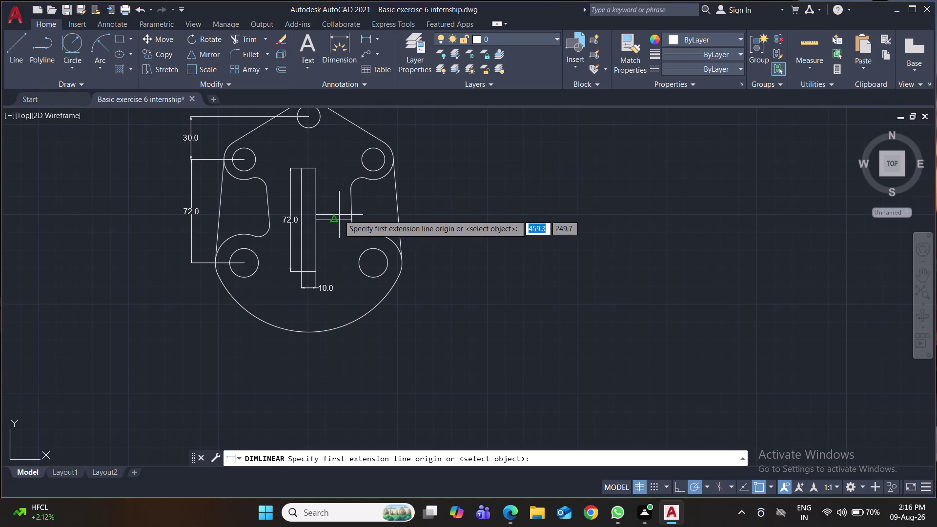
Place the 25.0 dimension above the right gap and delete the helper line.
click(318, 222)
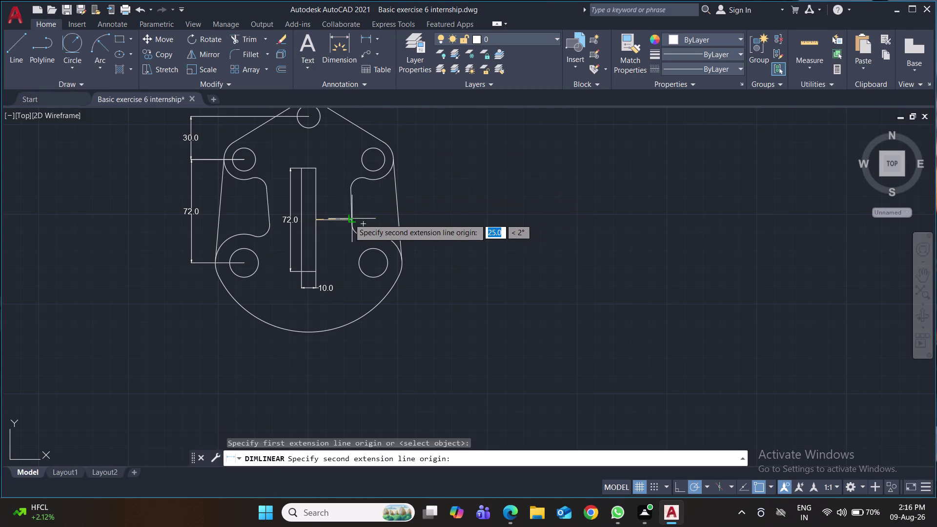
click(350, 220)
click(346, 197)
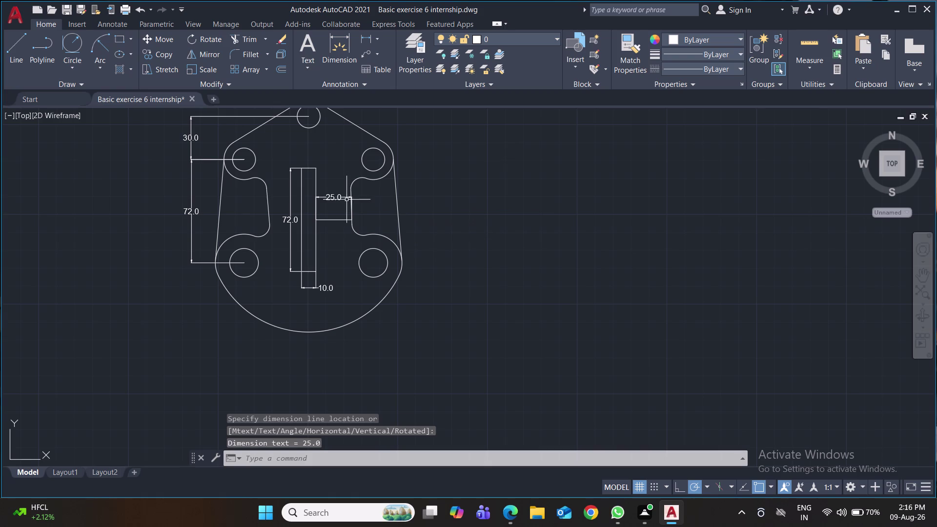
click(335, 219)
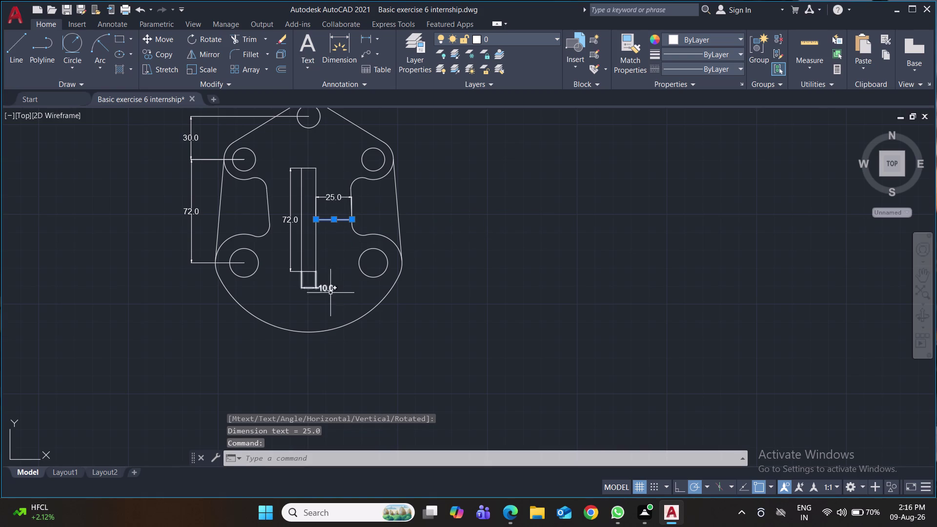
key(Delete)
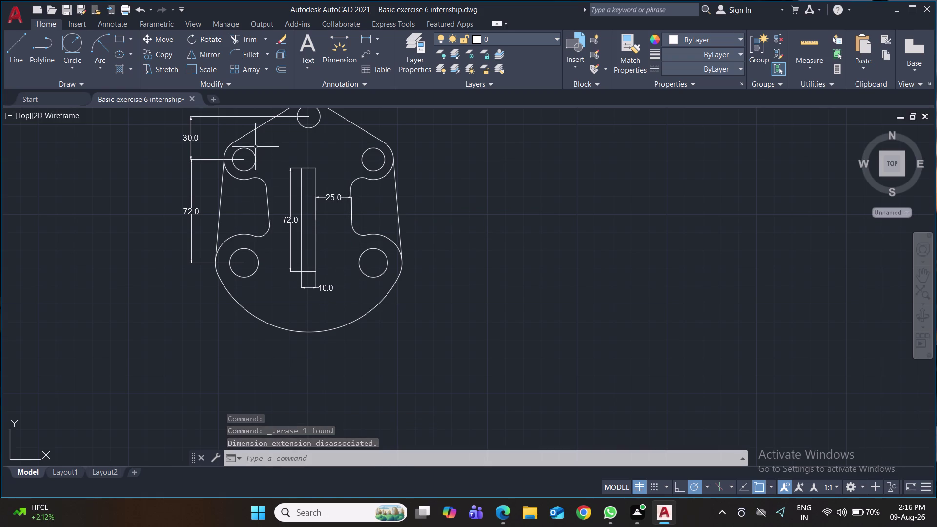
Start a vertical dimension on the left notch edge, then cancel it.
click(367, 38)
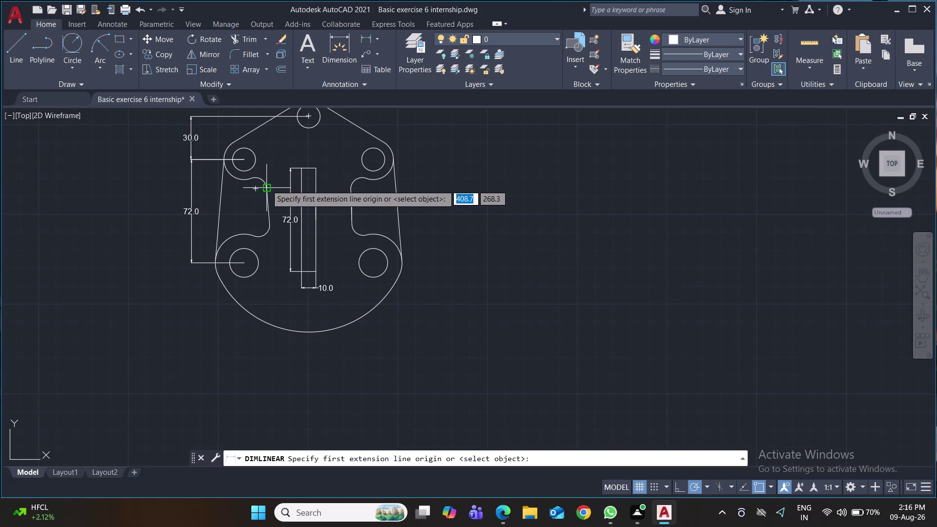
click(266, 185)
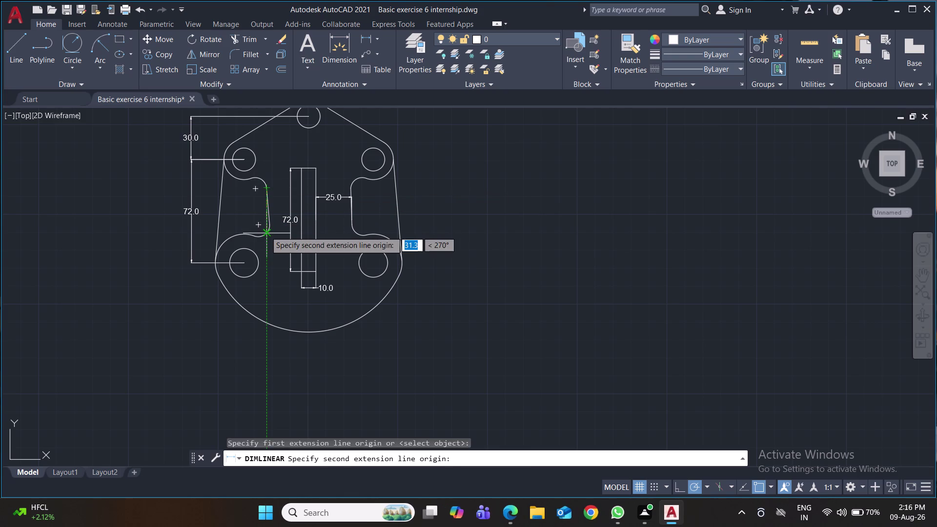
click(266, 231)
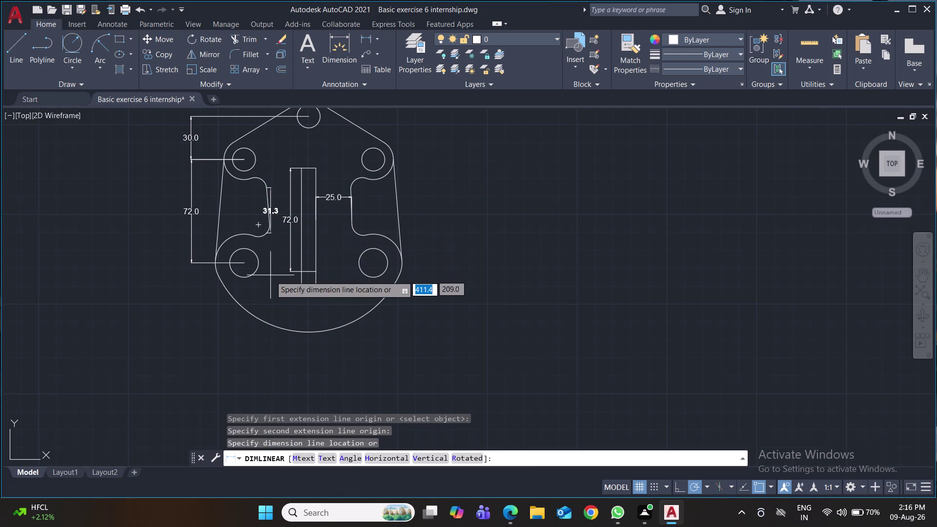
key(Escape)
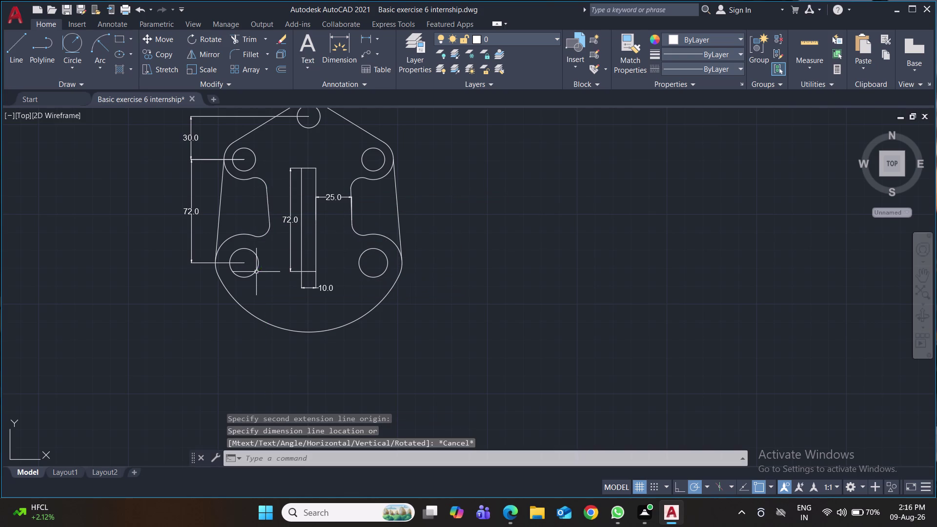
Draw a 25-long helper line left of the slot, then delete it.
key(l)
key(Return)
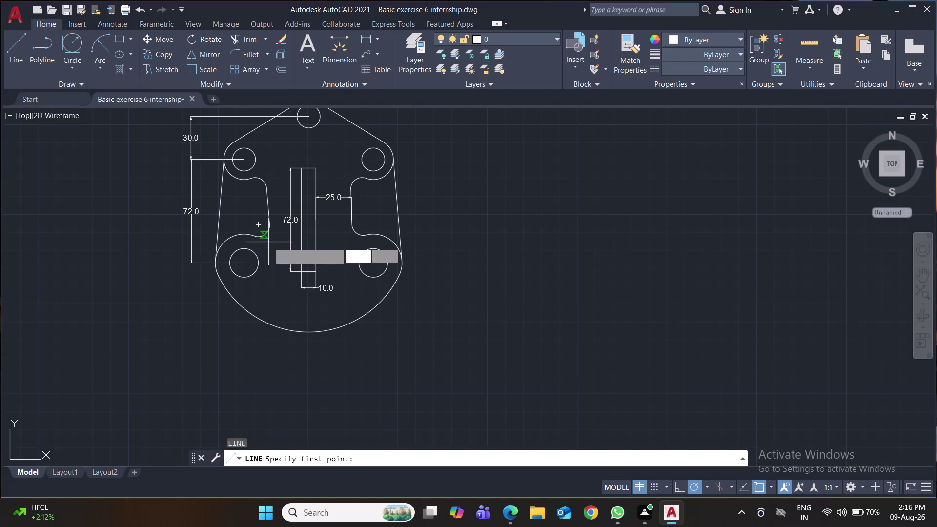
click(291, 216)
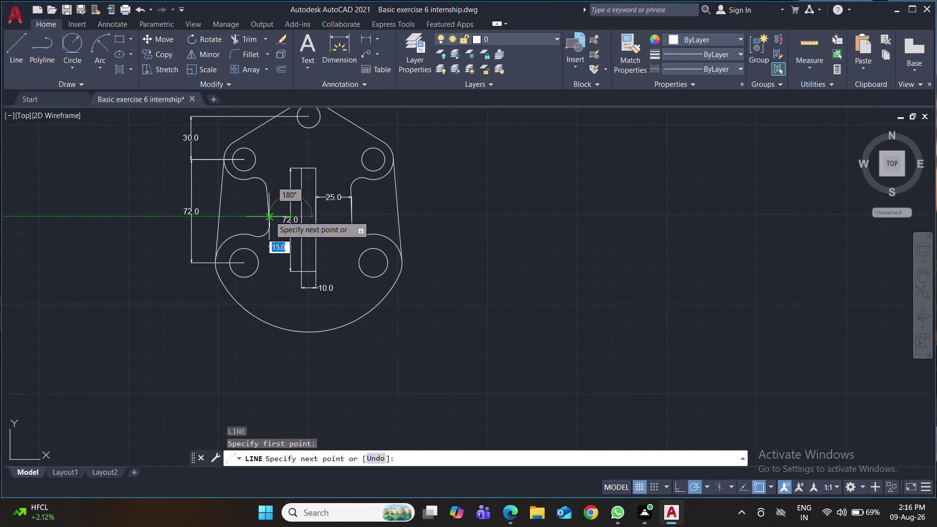
text(25)
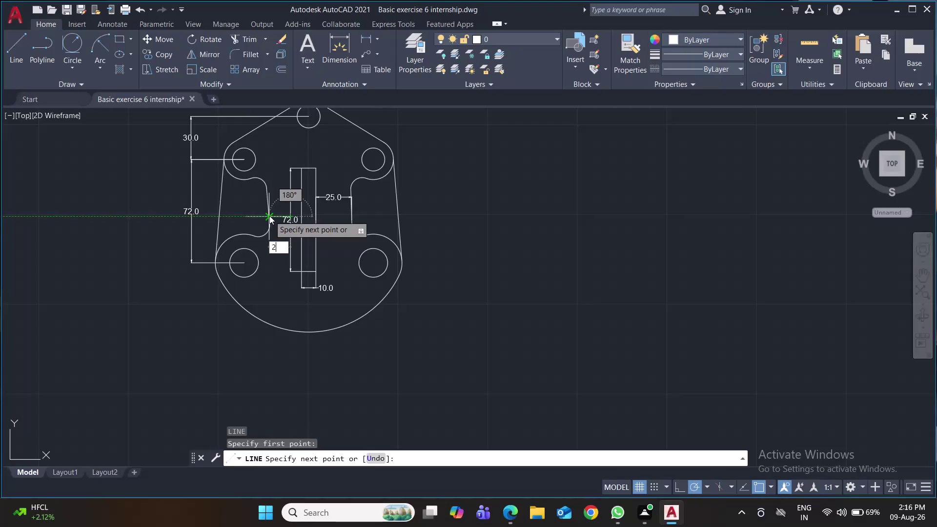
key(Return)
key(Return)
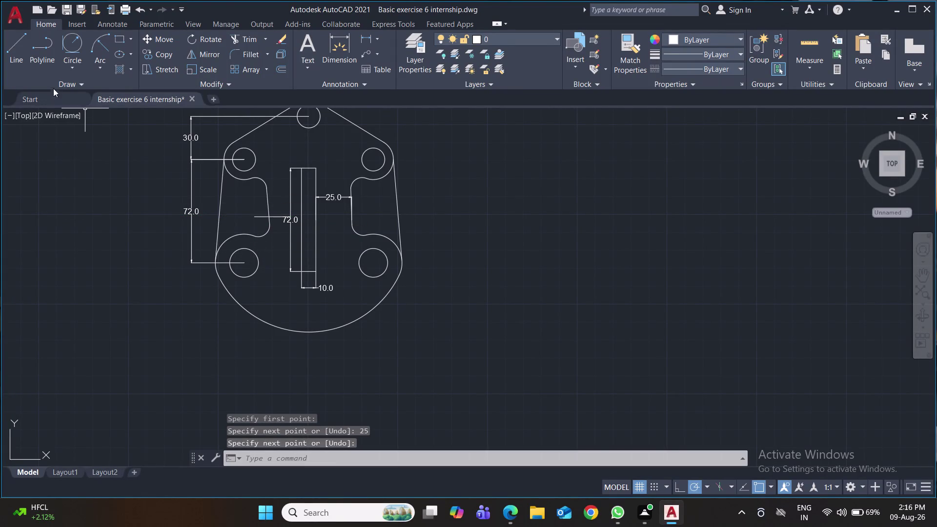
click(14, 43)
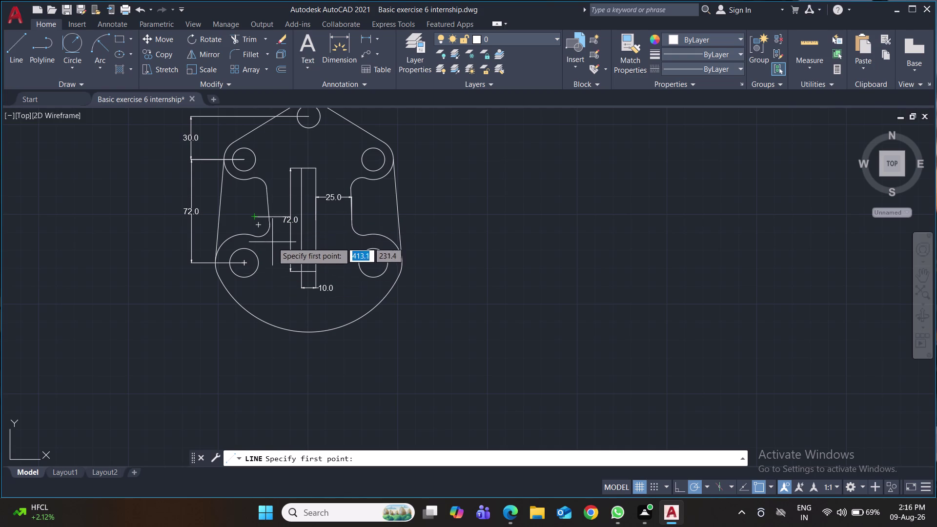
key(Escape)
click(275, 218)
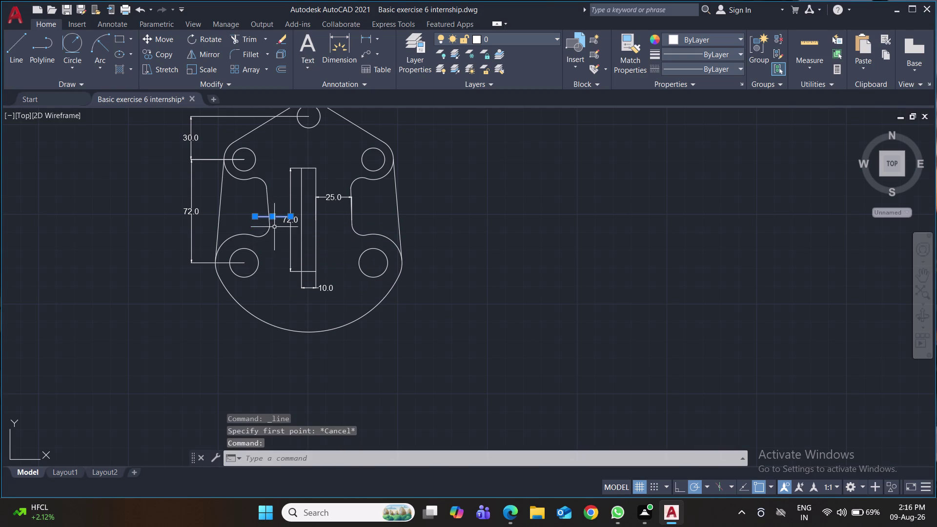
key(Delete)
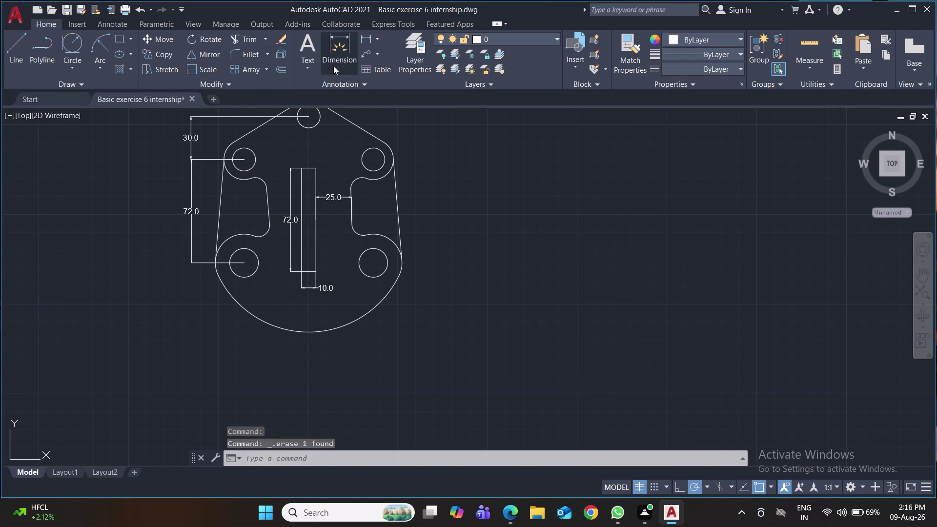
click(366, 37)
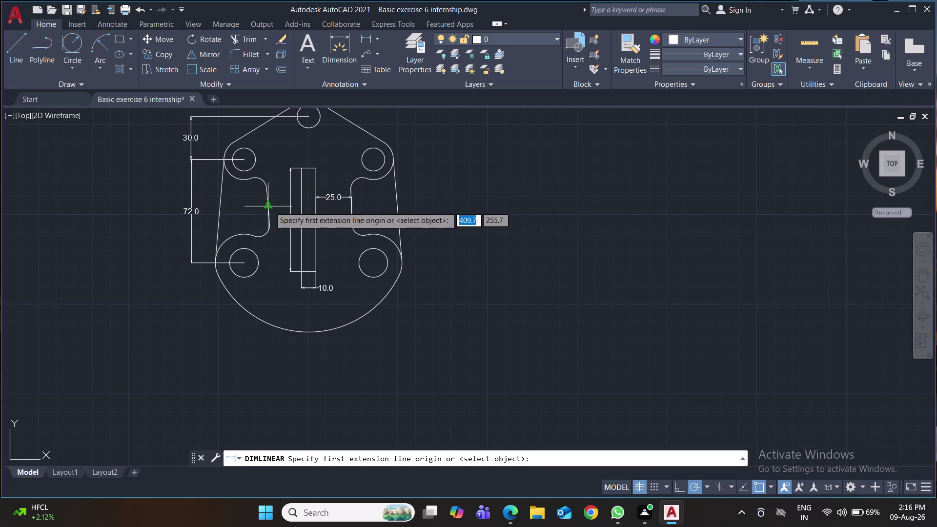
Dimension the 15.0 left-notch-to-slot gap, discarding a mistaken 16.6 attempt.
click(270, 206)
click(292, 205)
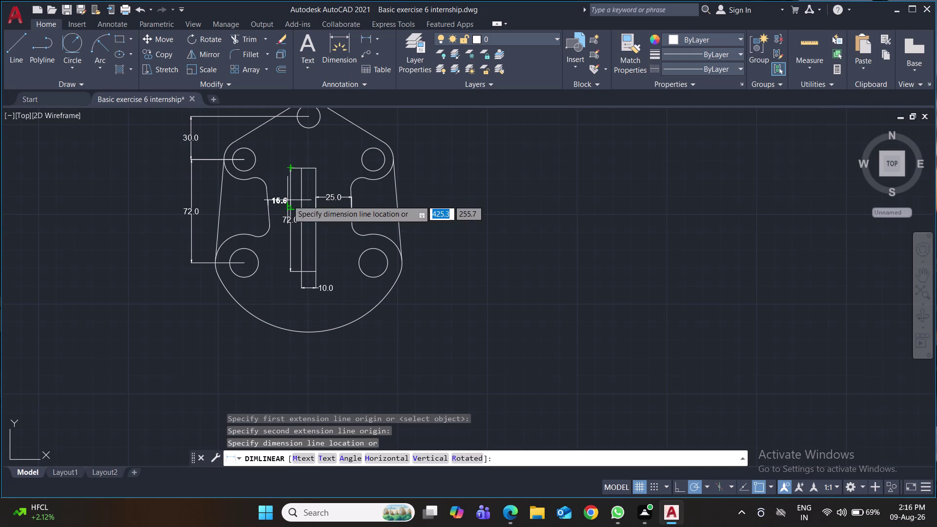
key(Return)
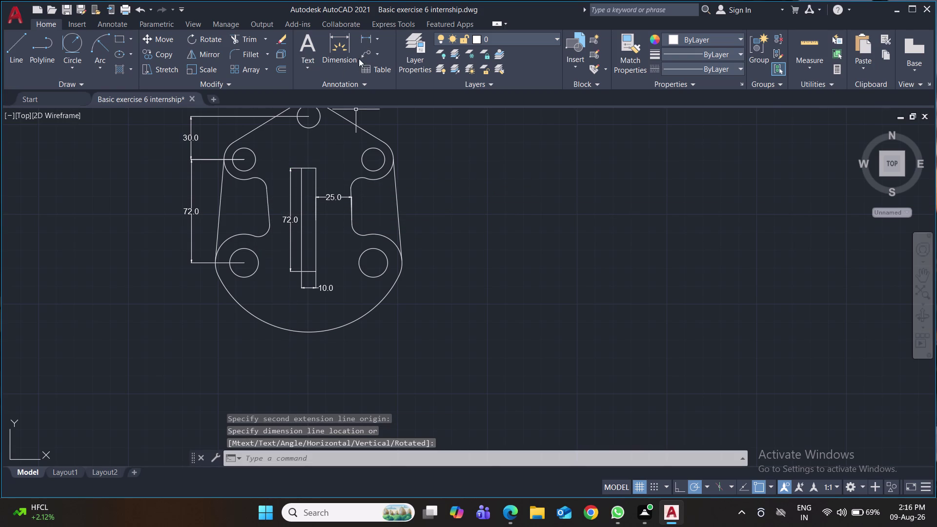
click(365, 39)
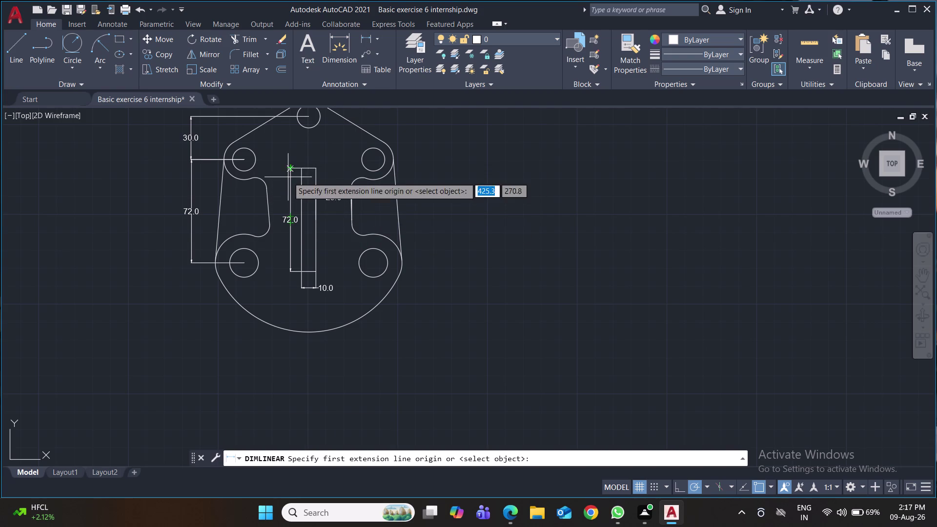
click(291, 217)
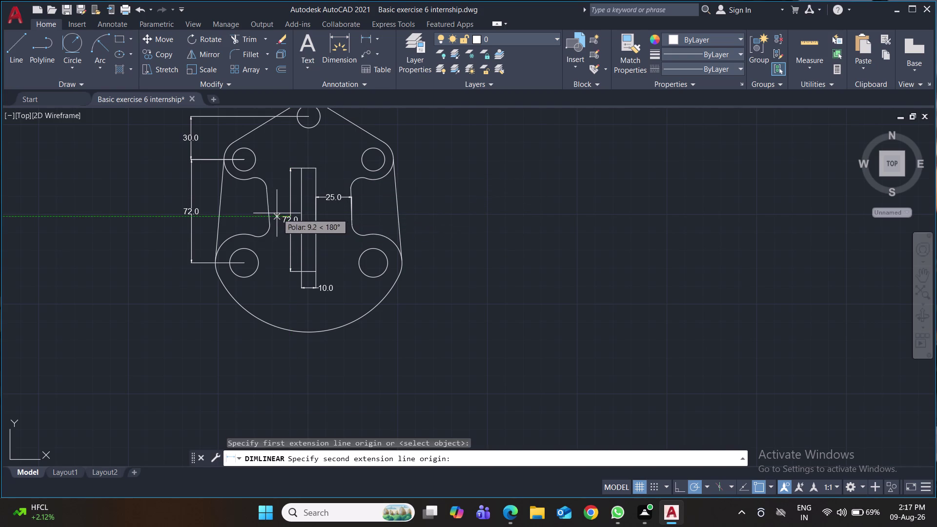
click(270, 216)
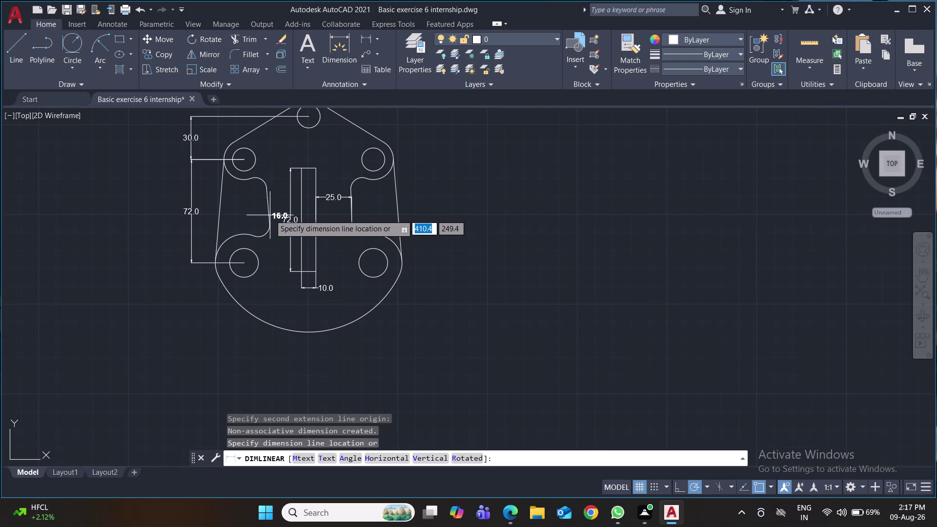
click(270, 203)
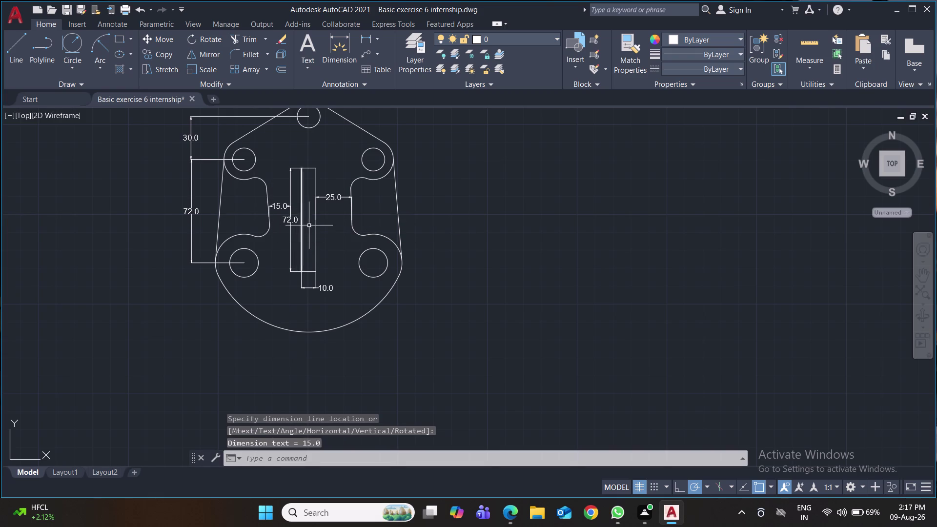
click(19, 45)
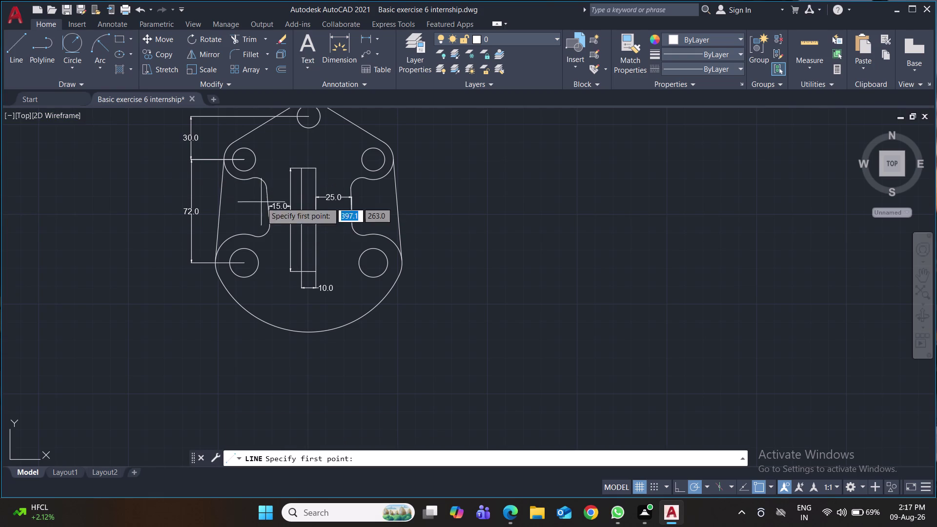
Draw a 25-unit helper line and a vertical line across the left notch.
click(291, 211)
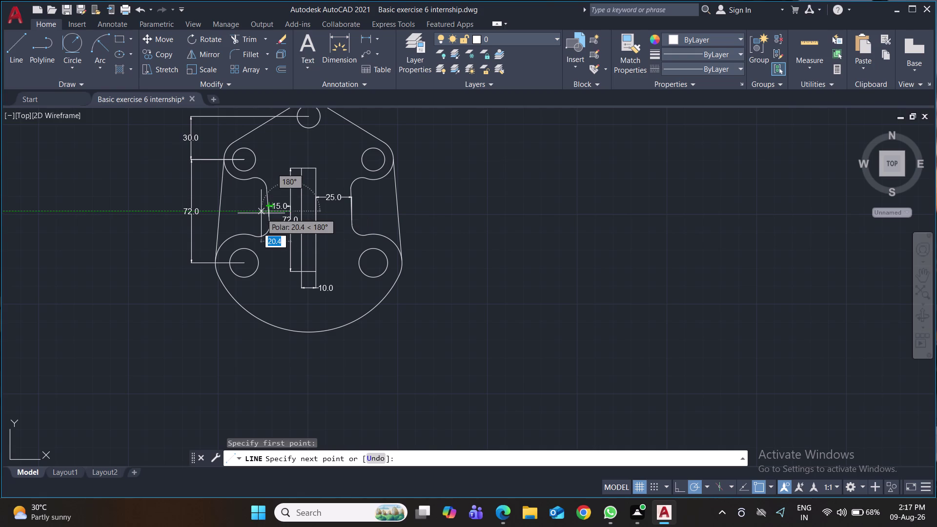
text(25)
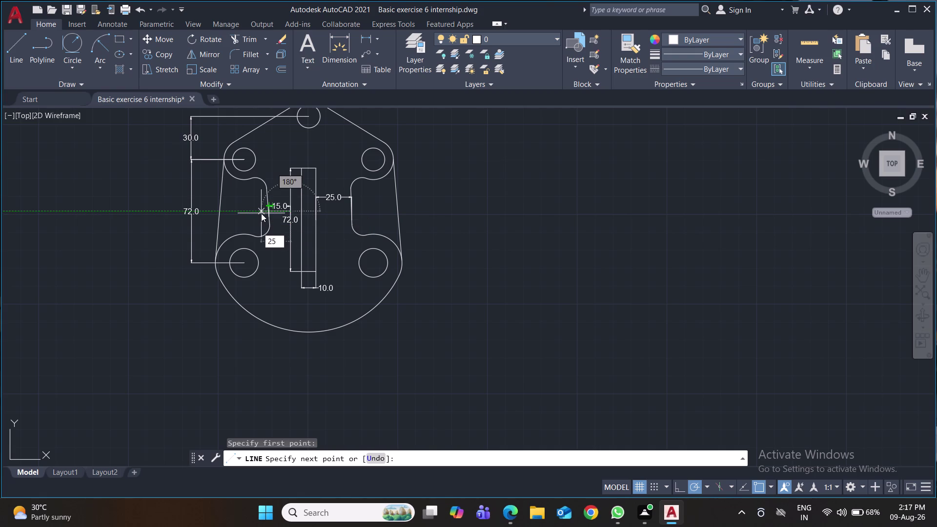
key(Return)
key(Return)
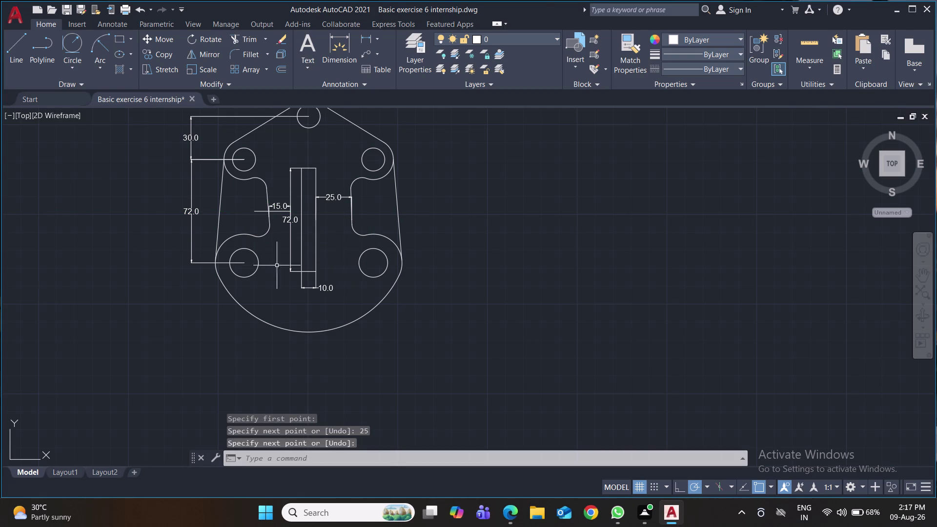
click(19, 47)
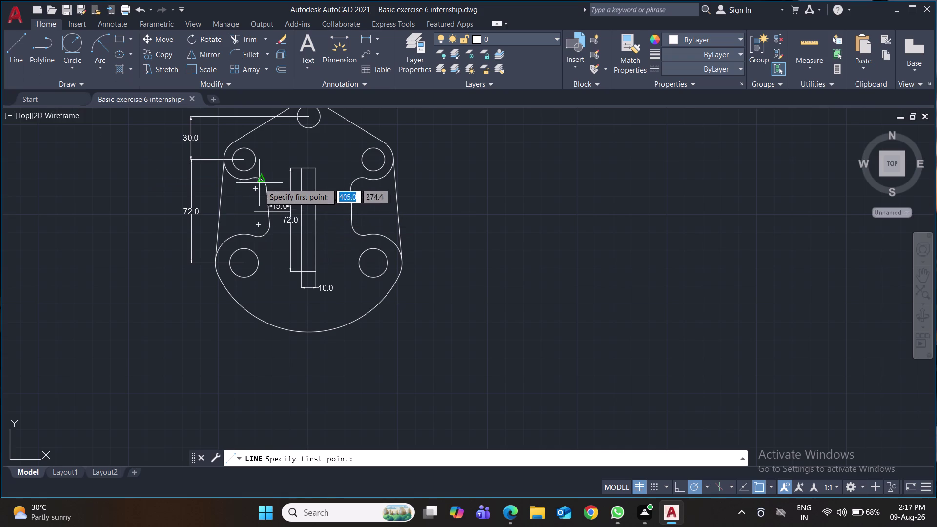
click(255, 179)
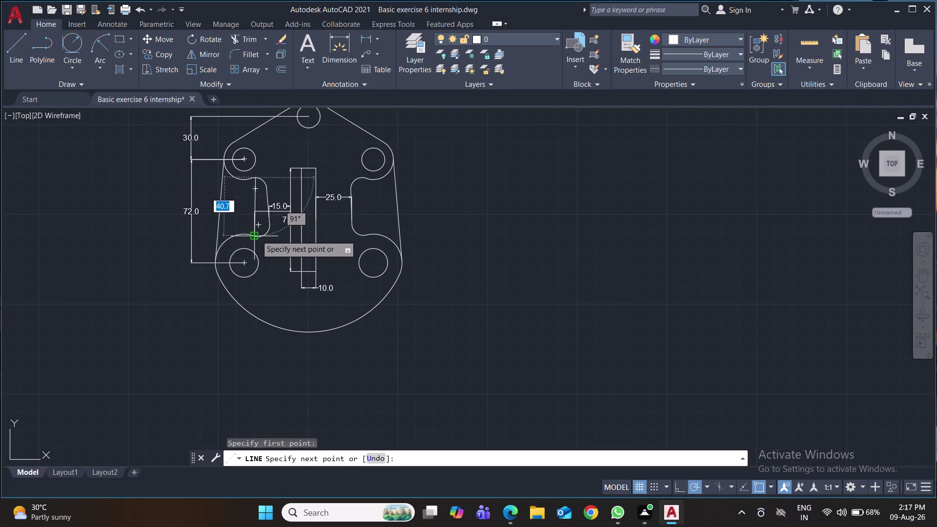
click(256, 235)
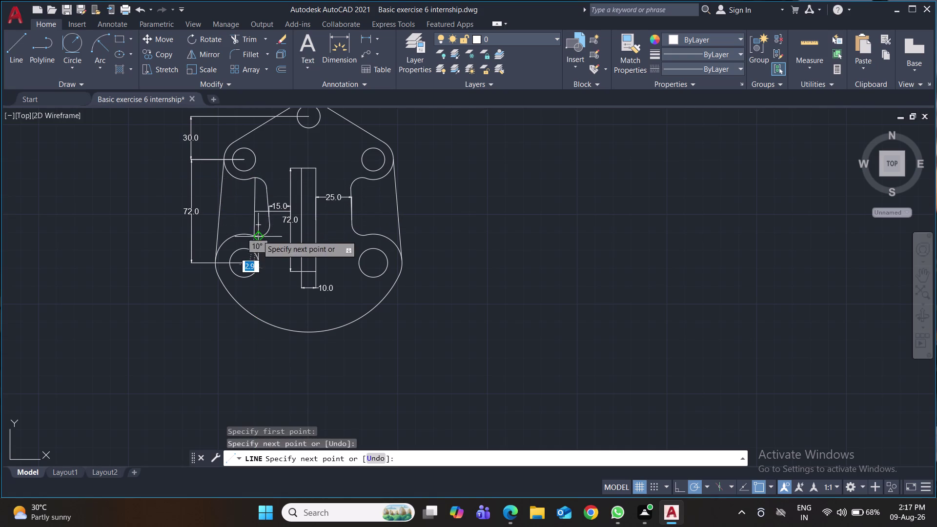
key(Return)
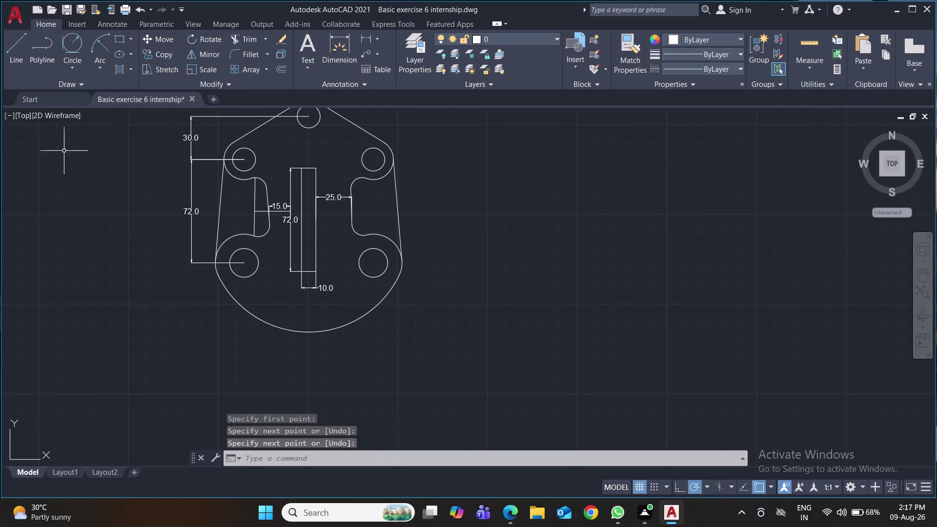
Fillet the upper and lower inner corners of the left notch with radius 8.
key(f)
key(Return)
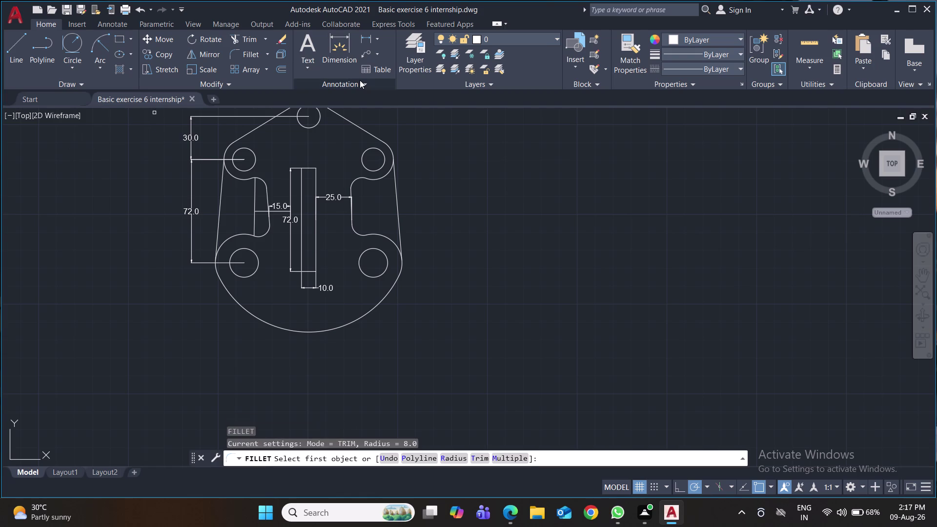
click(243, 180)
click(254, 192)
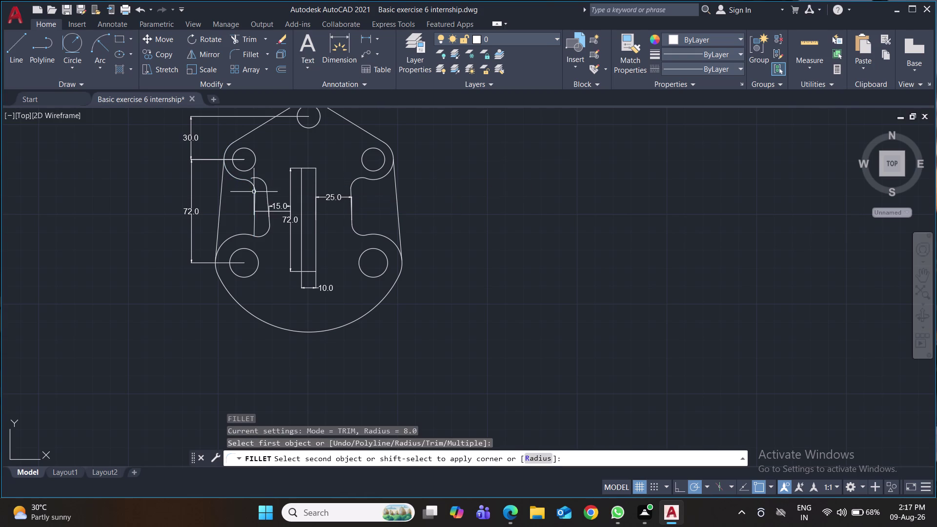
key(space)
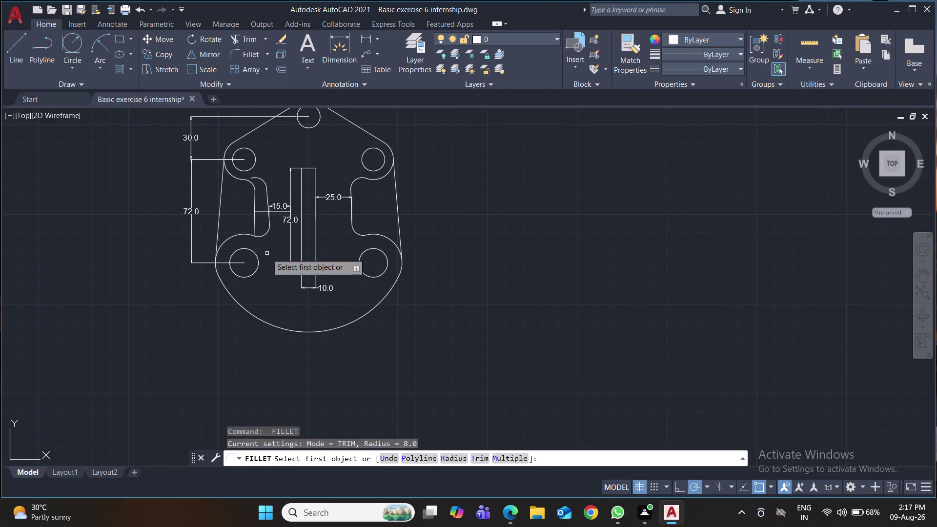
click(242, 233)
click(255, 225)
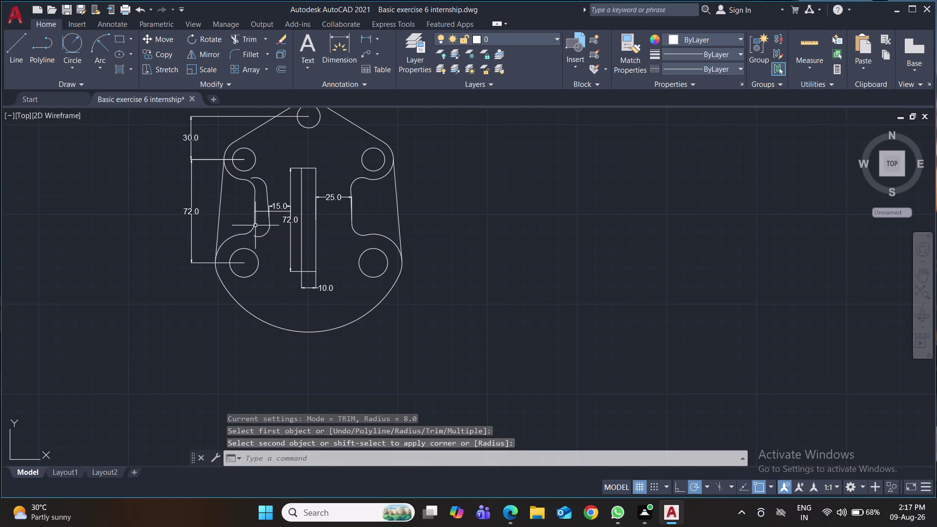
Erase the leftover notch edges and helper lines.
click(267, 233)
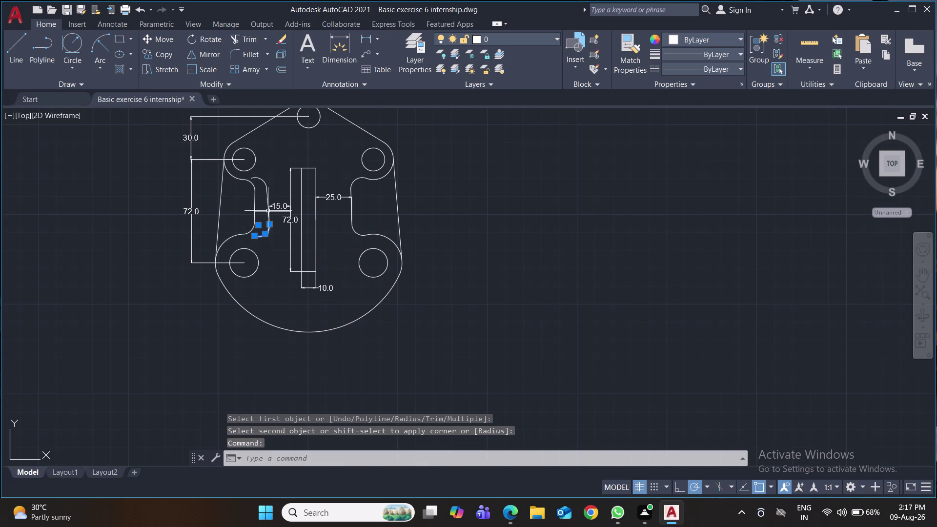
click(267, 197)
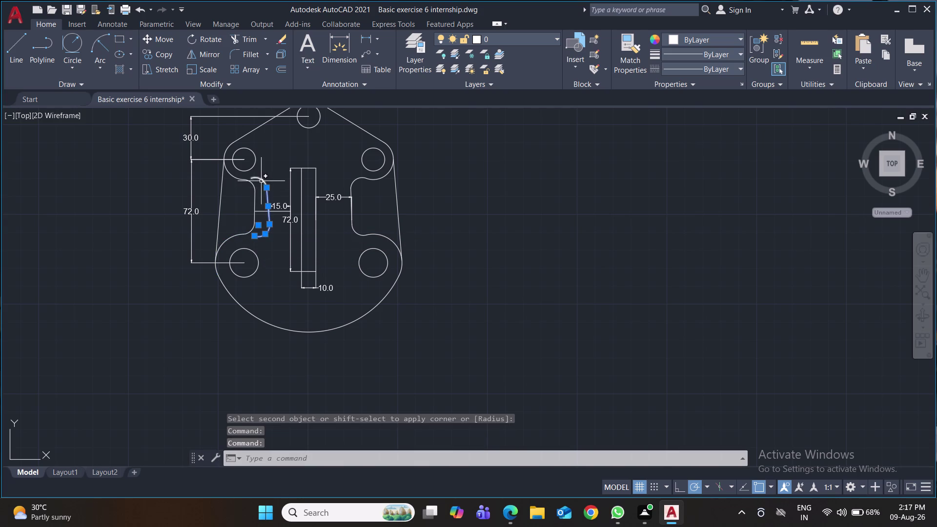
click(261, 182)
key(Delete)
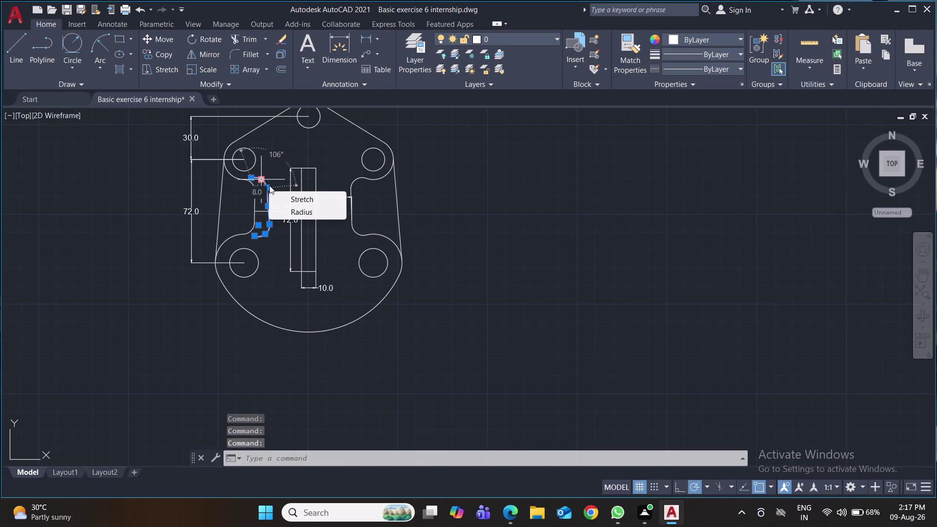
key(Delete)
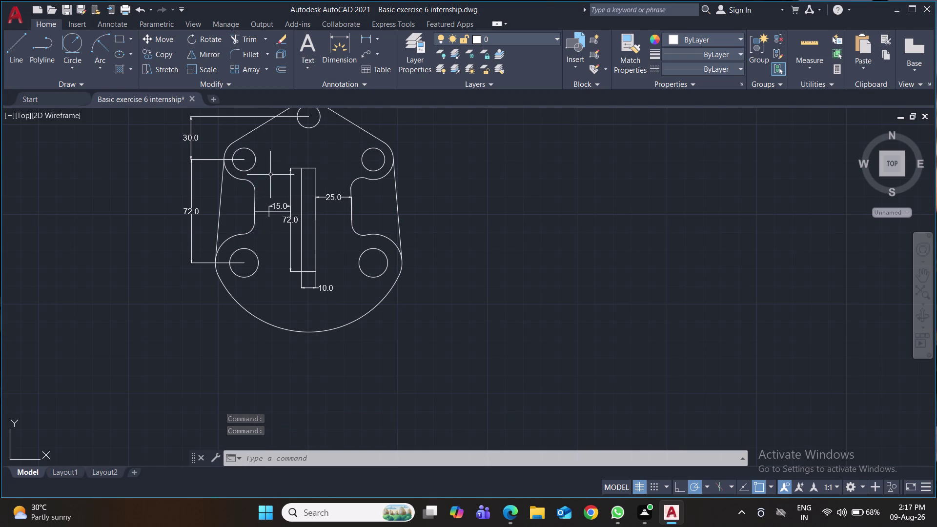
Delete the left notch's 15.0 dimension and save the drawing.
click(276, 205)
key(Delete)
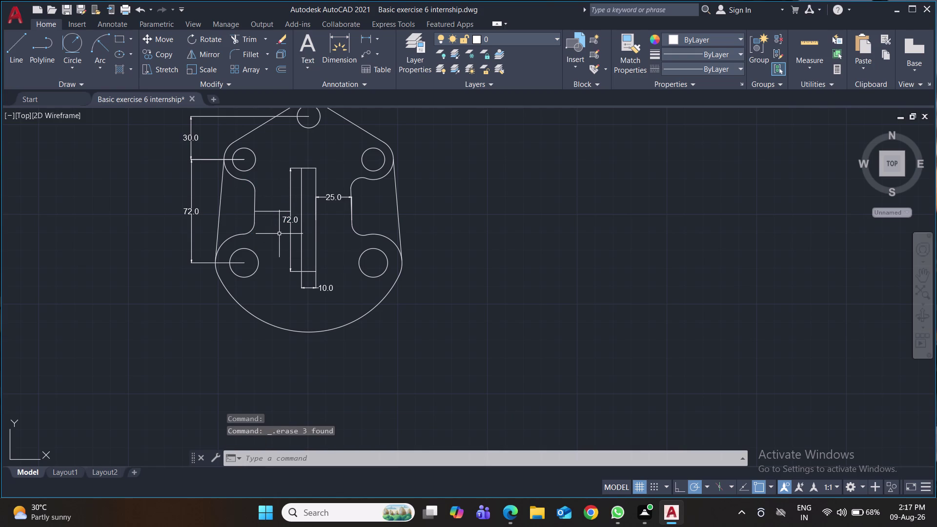
click(269, 211)
key(Delete)
key(ctrl+s)
key(ctrl+s)
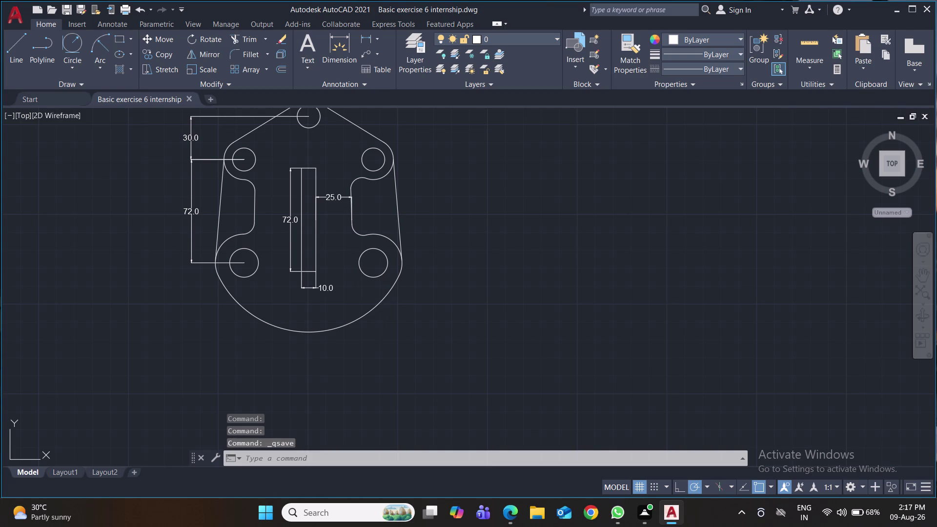
key(ctrl+s)
key(ctrl+s)
key(ctrl+s)
key(ctrl+s)
key(ctrl+s)
scroll(down, 3)
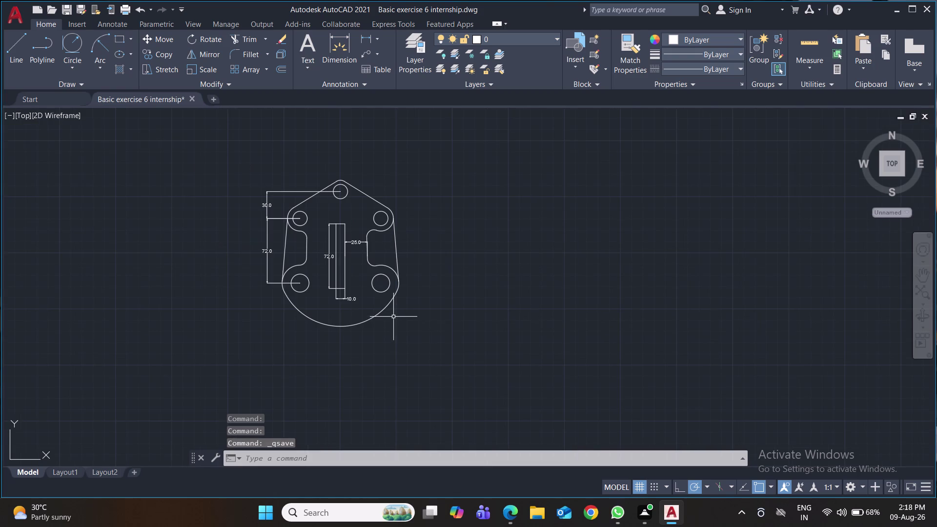
scroll(up, 3)
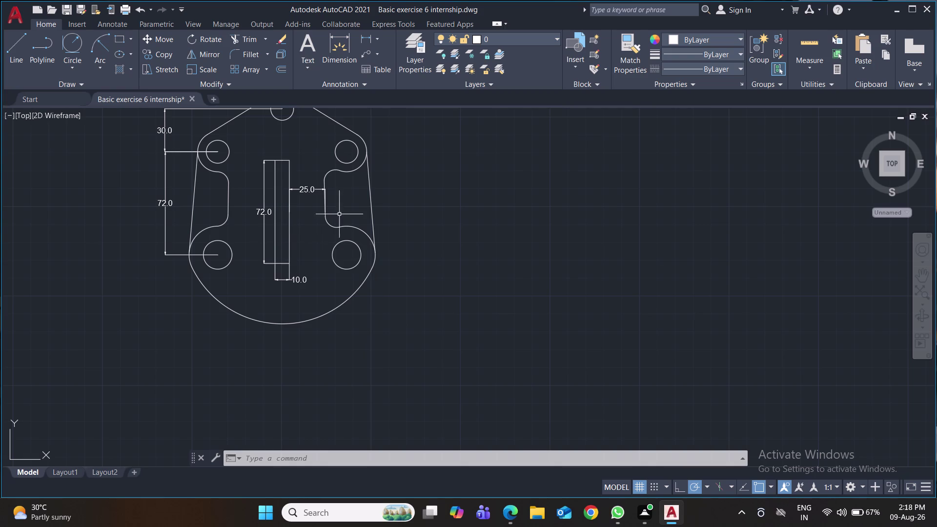
Place a 15.0 linear dimension beside the 25.0 one at the right cutout, then save.
click(10, 44)
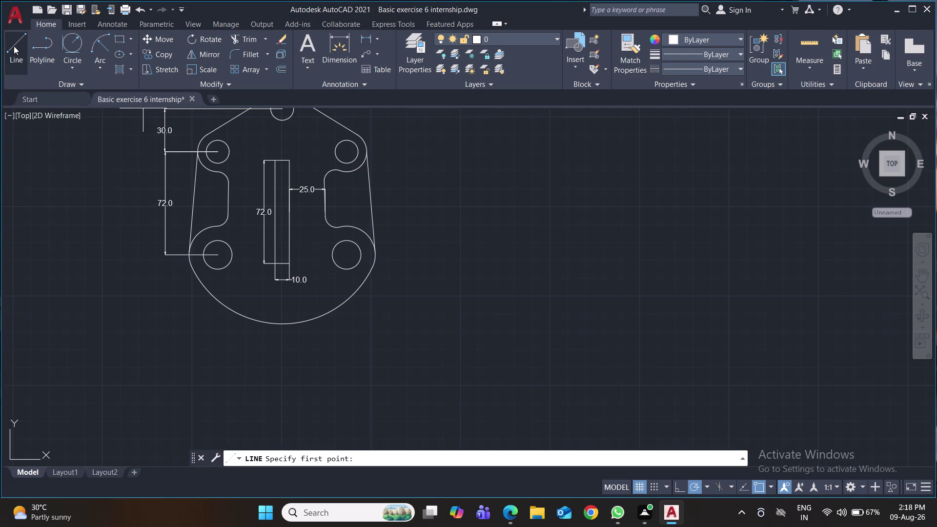
click(365, 39)
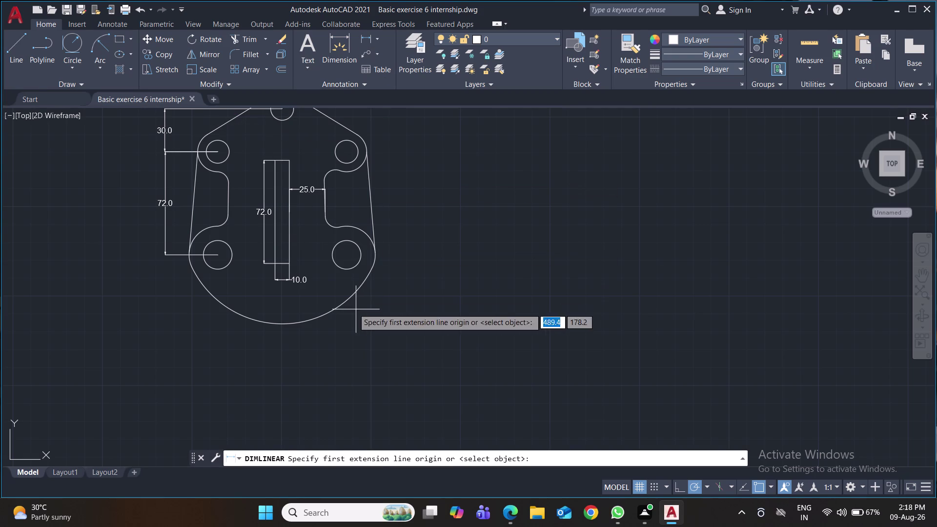
click(346, 252)
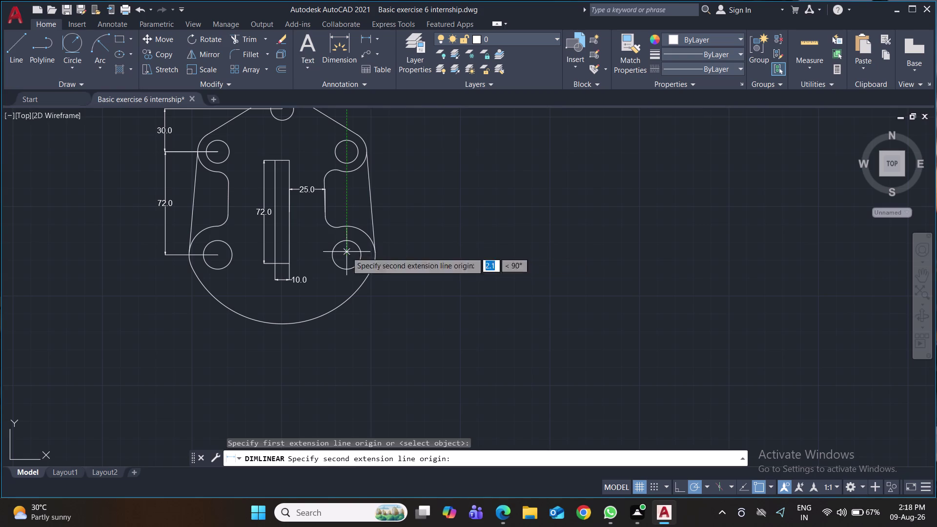
click(324, 190)
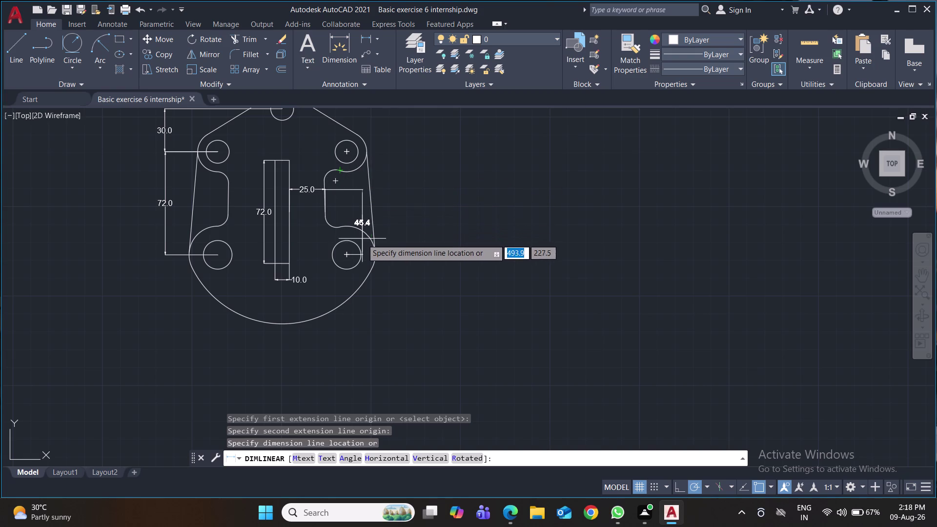
key(Escape)
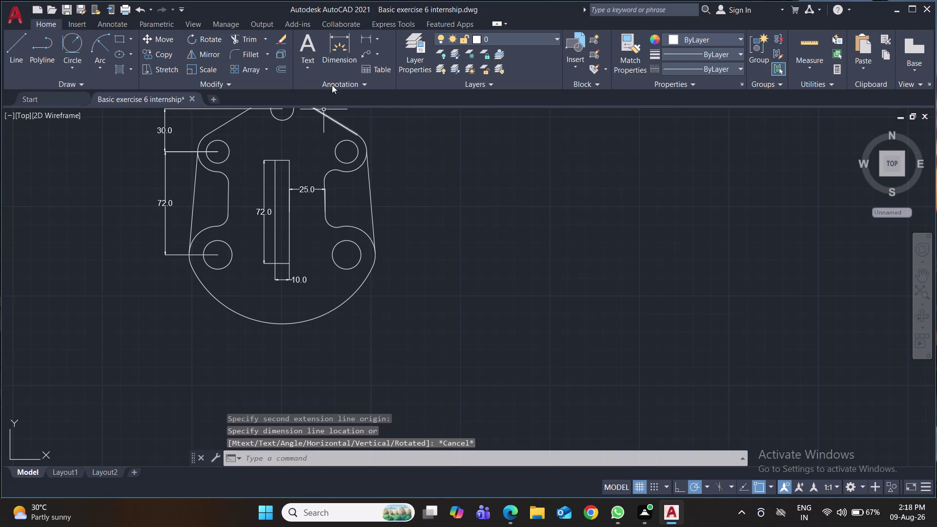
click(364, 38)
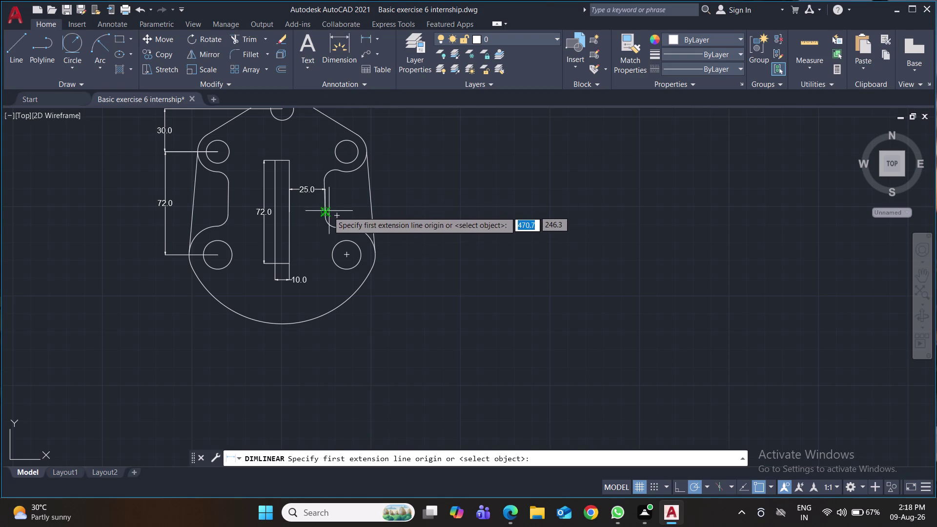
click(325, 210)
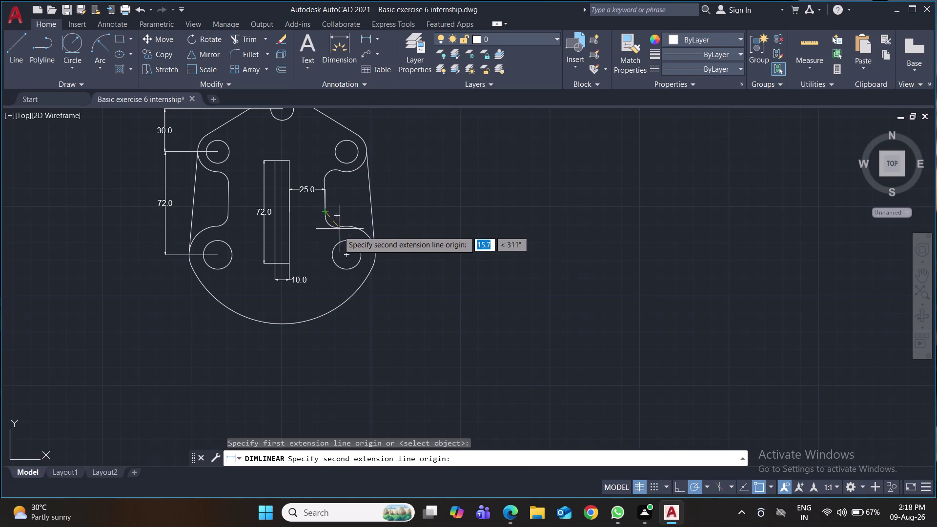
click(347, 256)
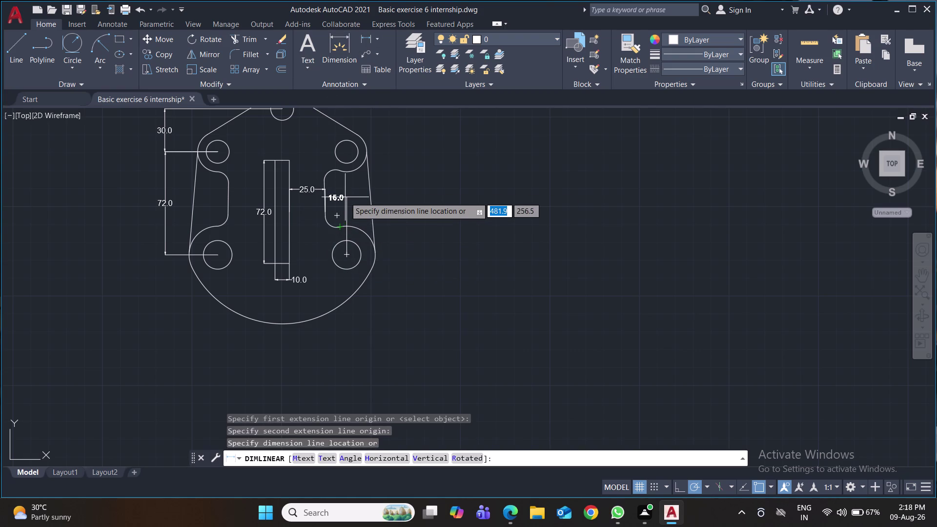
click(346, 194)
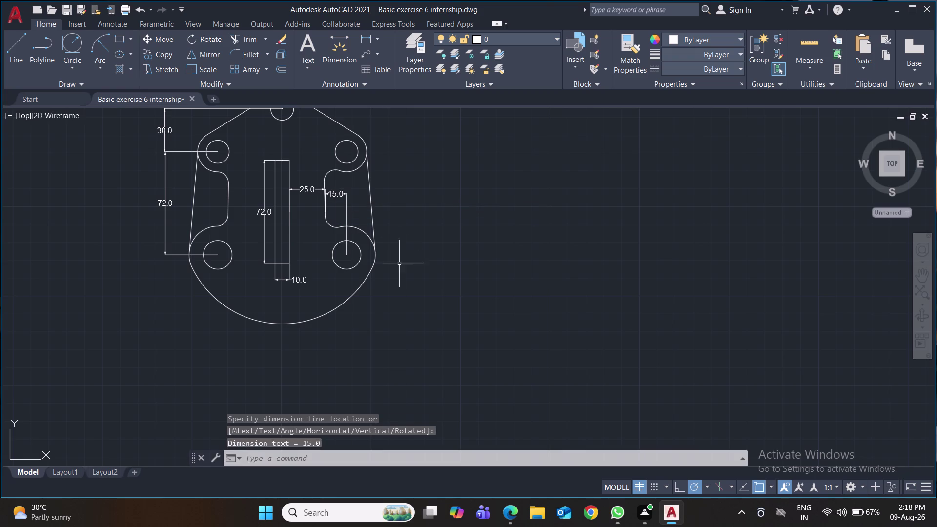
key(ctrl+s)
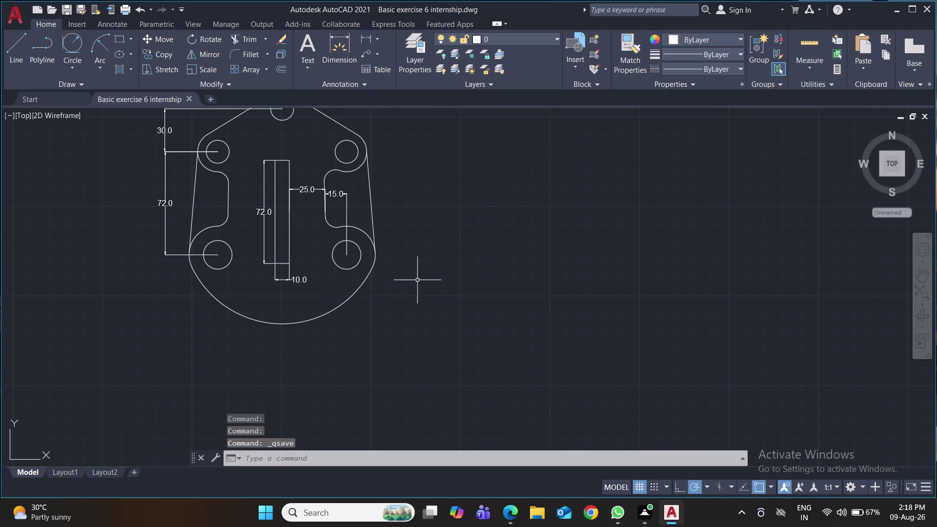
middle_drag(457, 262, 455, 324)
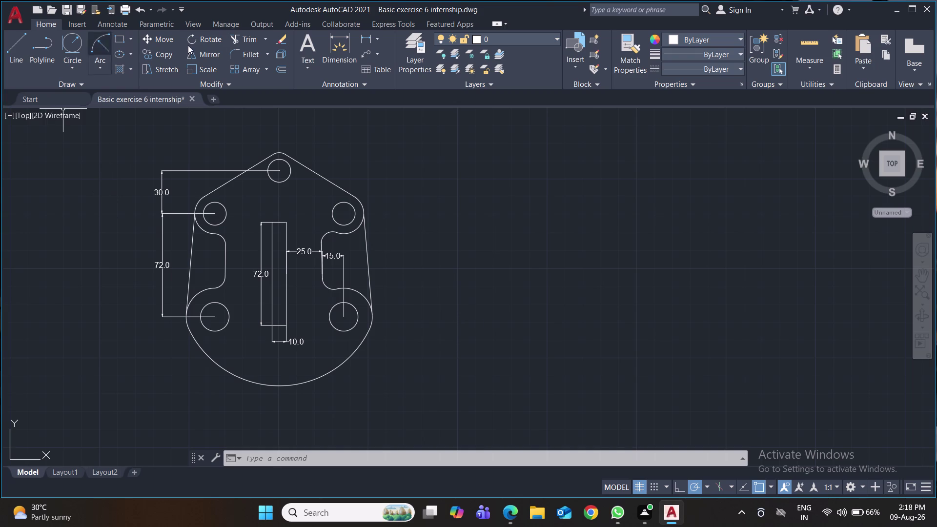
click(361, 39)
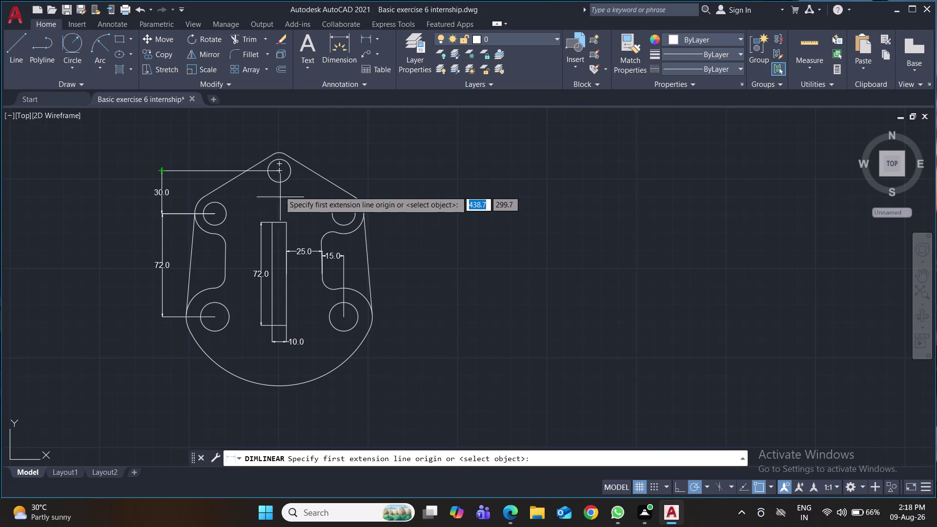
click(278, 184)
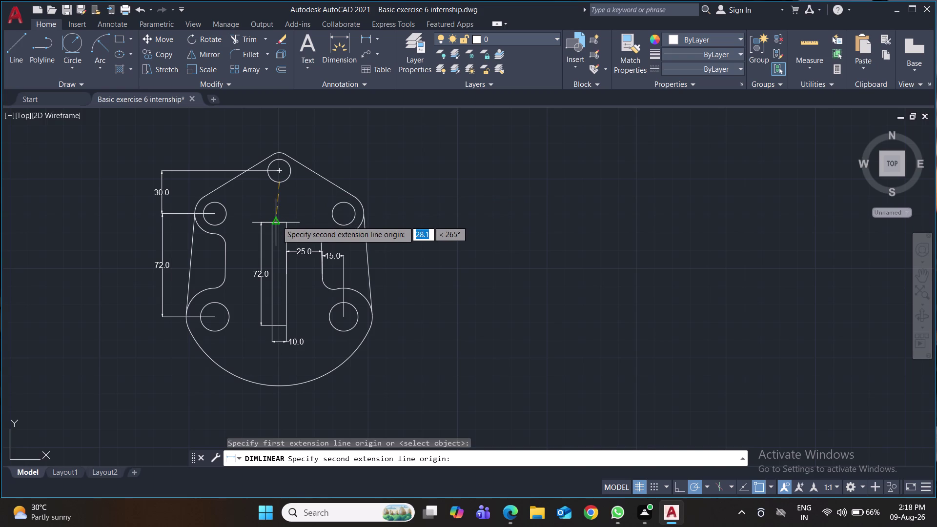
click(276, 222)
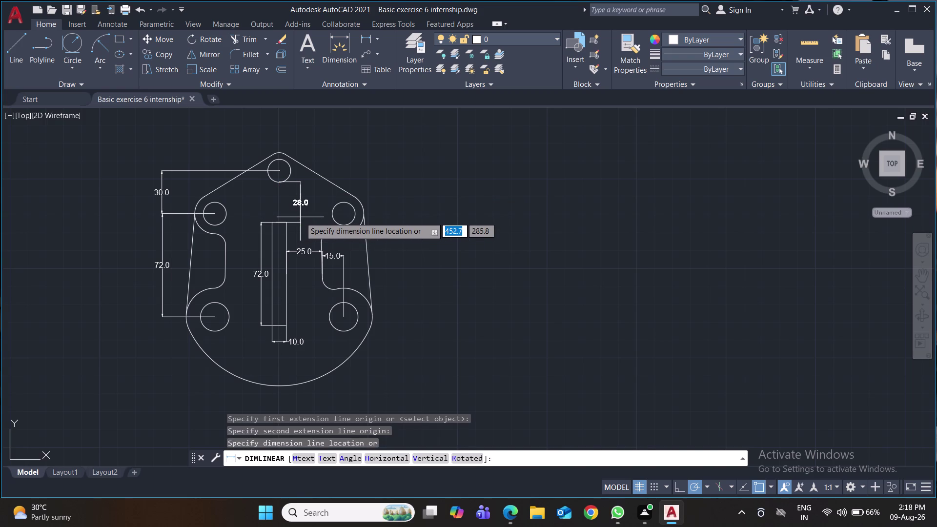
key(Escape)
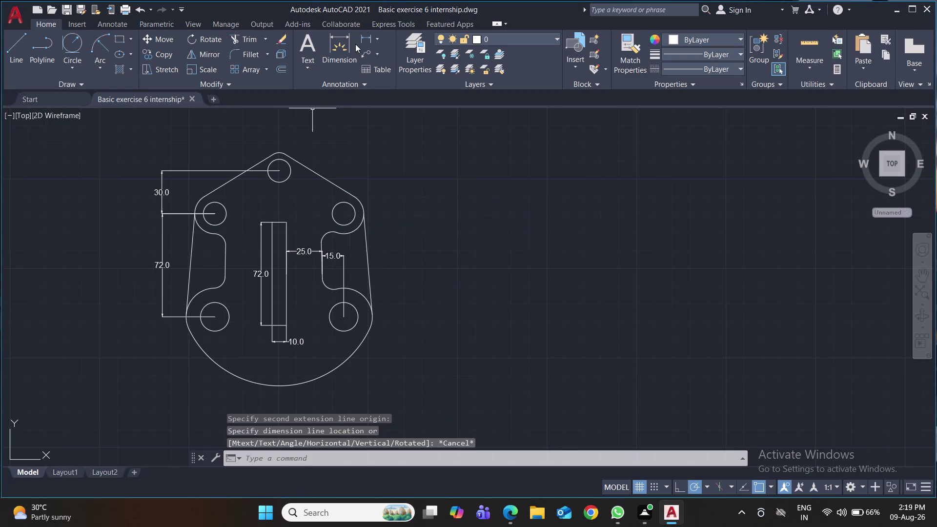
click(370, 36)
click(286, 224)
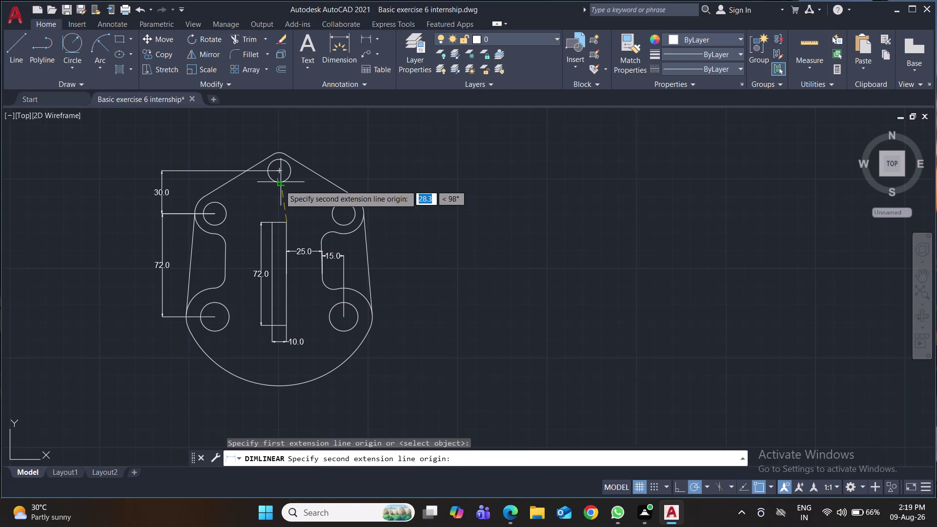
click(279, 185)
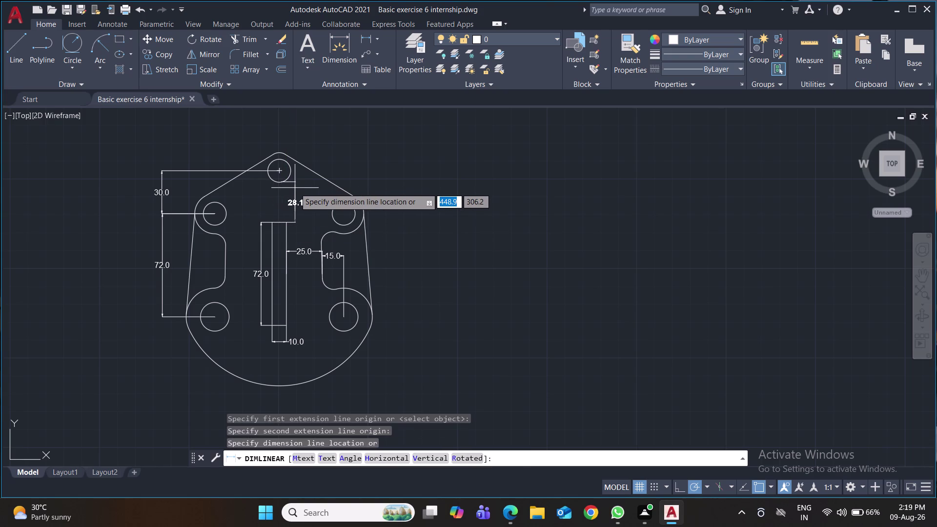
click(295, 188)
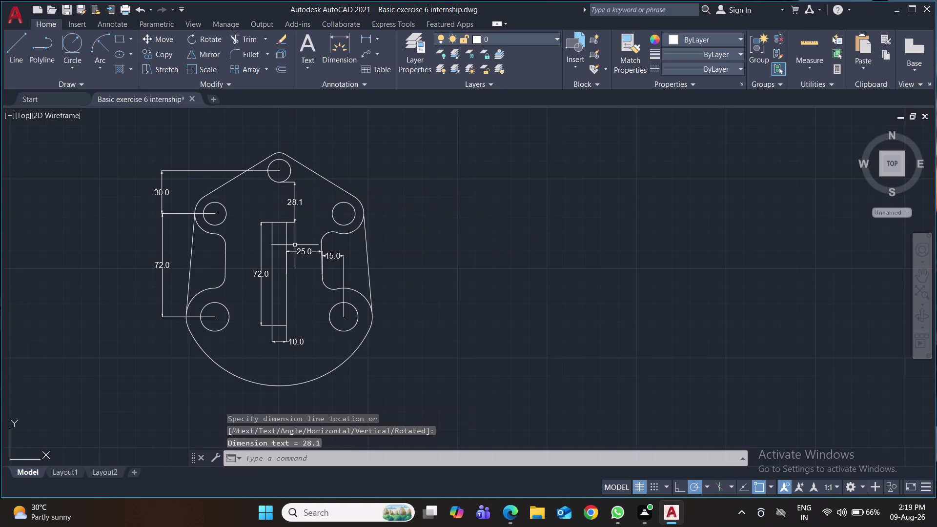
key(Delete)
click(296, 195)
key(Delete)
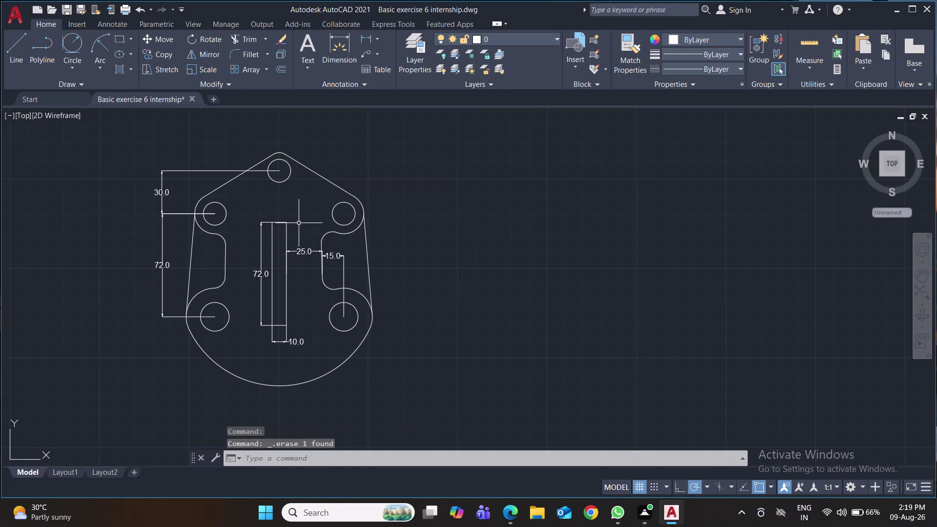
key(l)
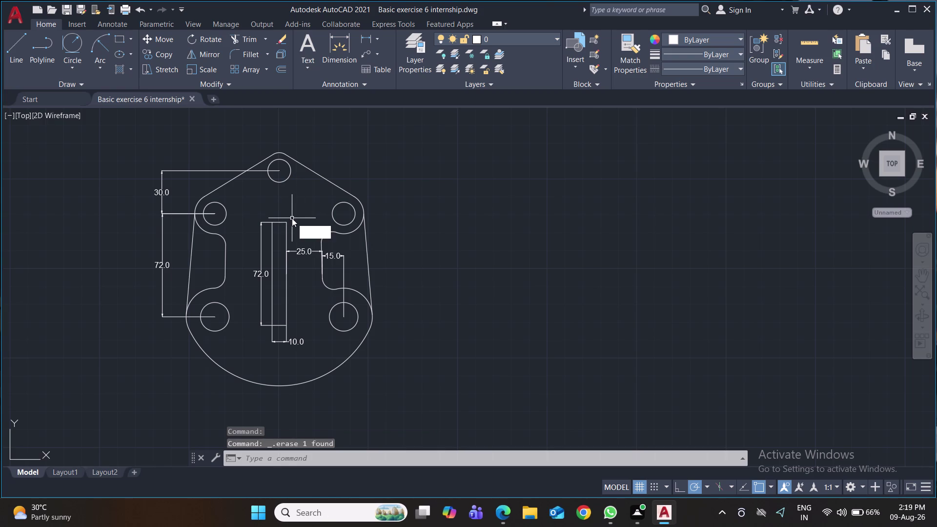
Draw a 22-unit line down from the top hole's centre.
key(Return)
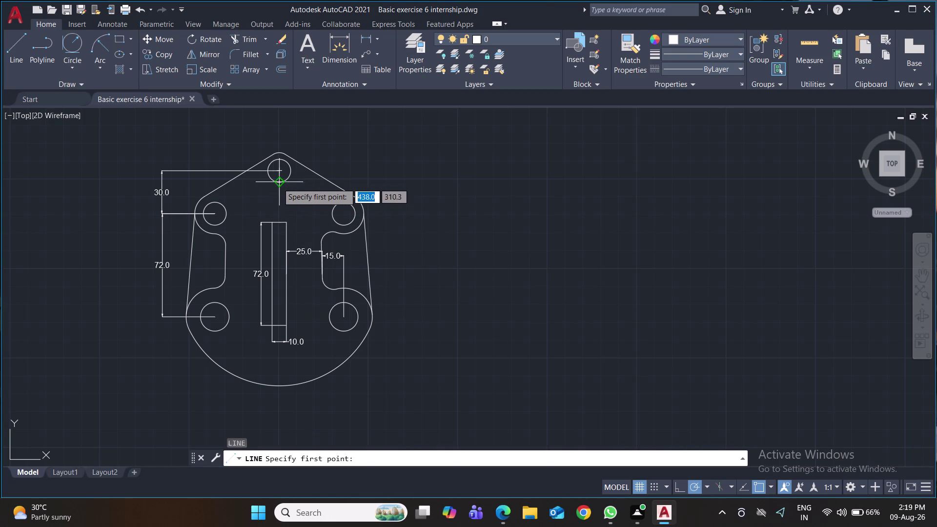
click(278, 184)
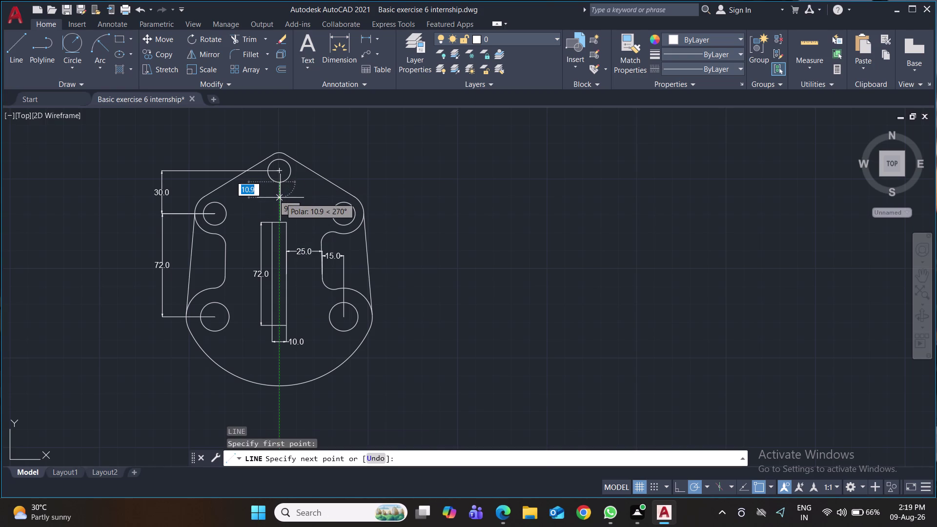
text(22)
key(Return)
key(Return)
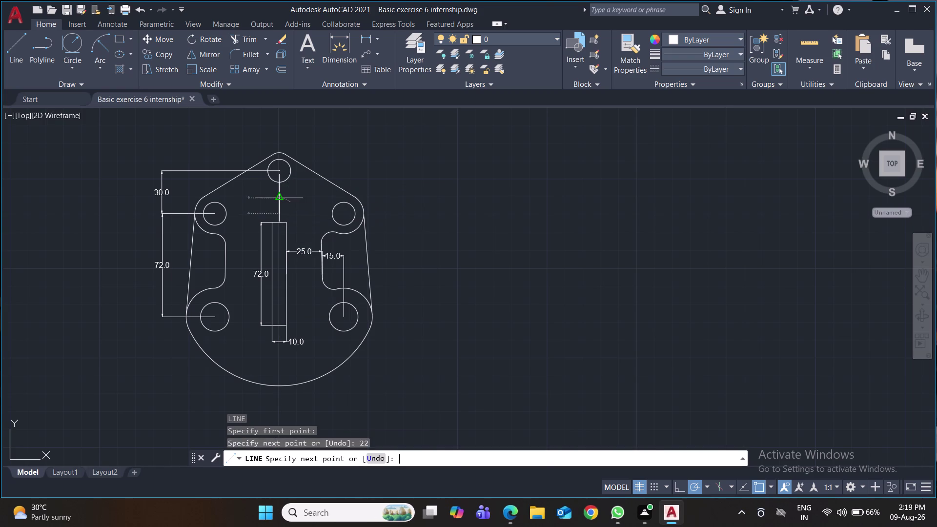
Move the window-selected slot and its dimensions so its top meets the line's end.
click(293, 222)
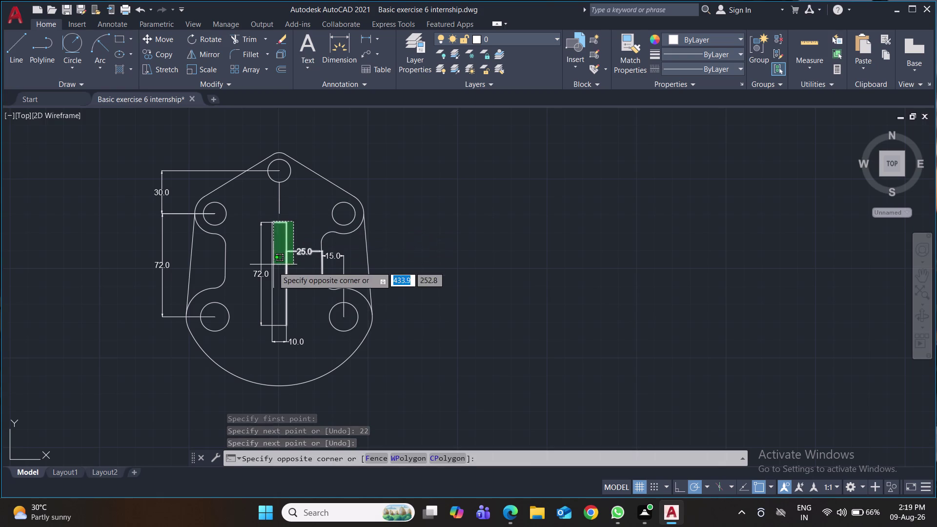
click(267, 262)
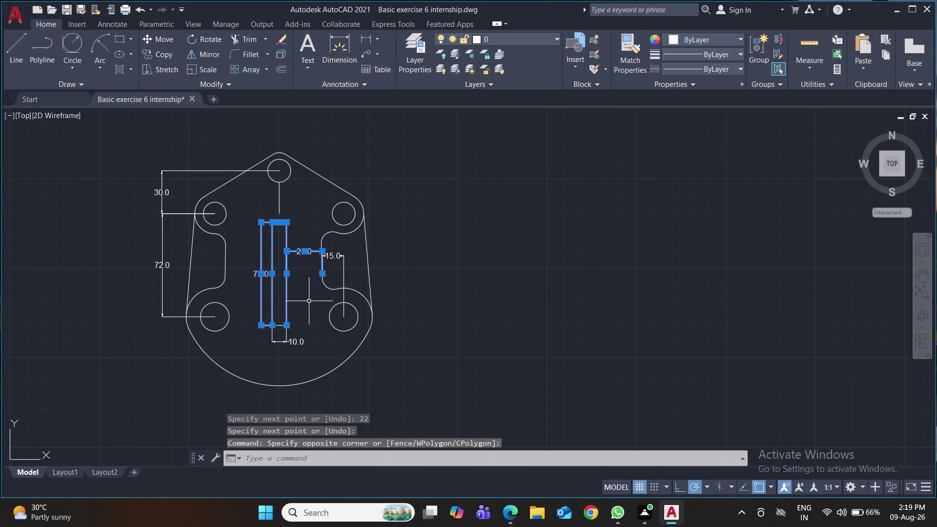
key(m)
key(Return)
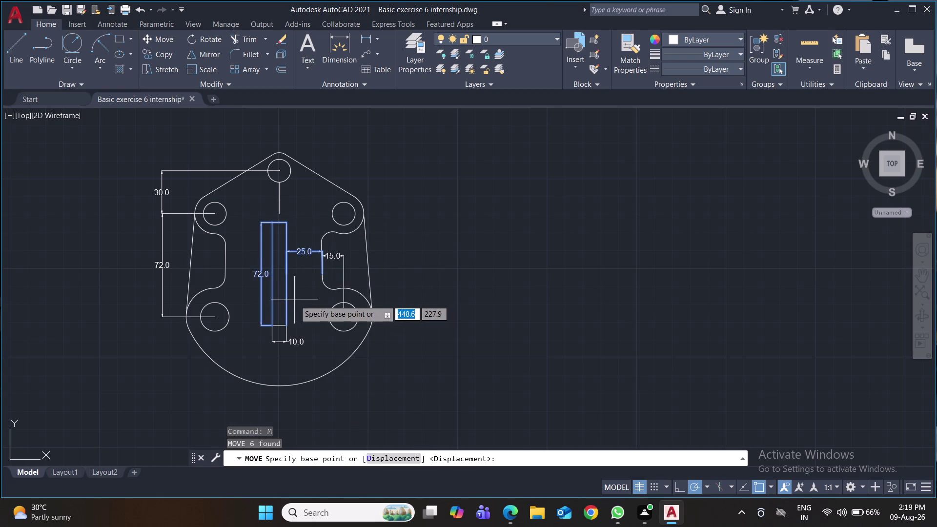
click(294, 301)
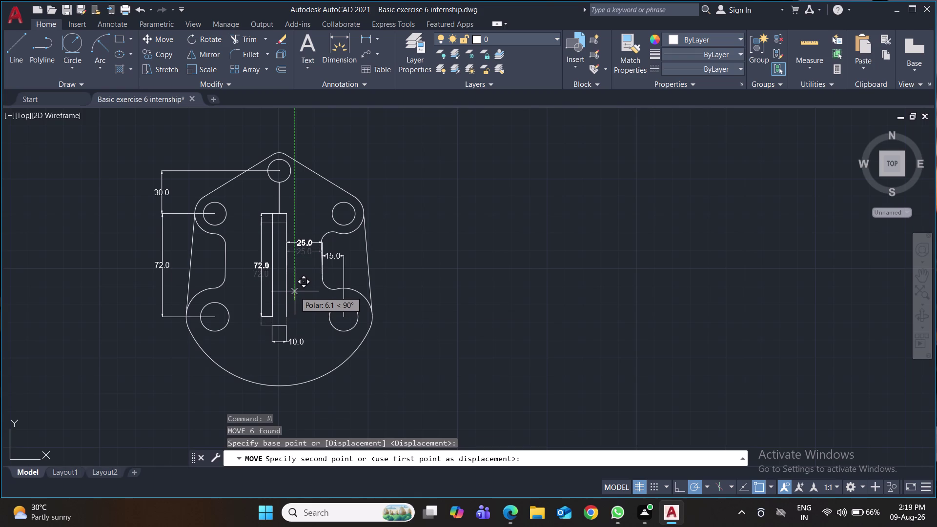
click(295, 291)
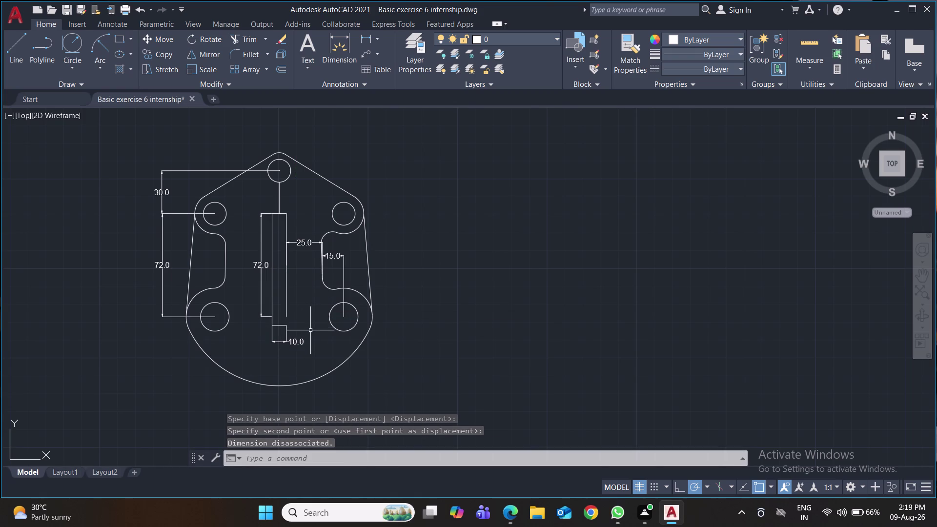
key(ctrl+s)
Reattach the 10.0 dimension to the slot's new bottom and save.
click(281, 325)
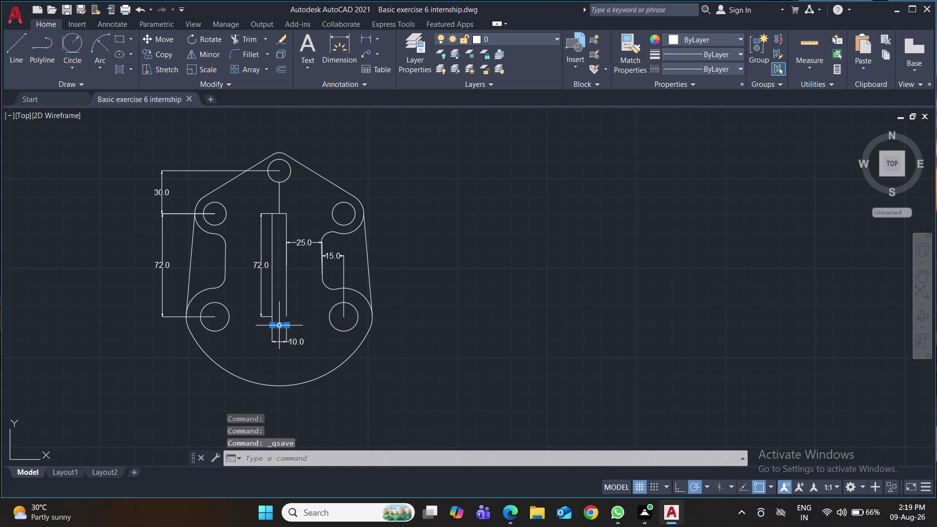
click(280, 326)
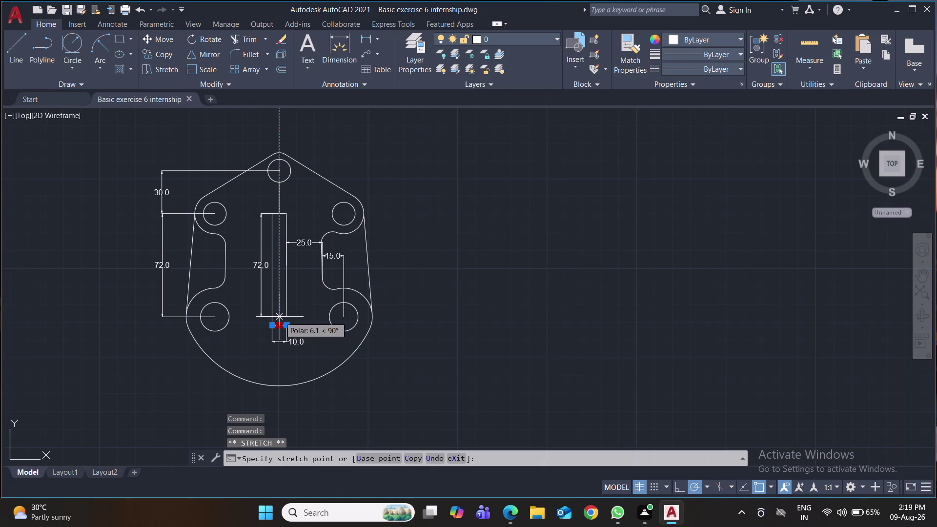
click(279, 317)
key(ctrl+s)
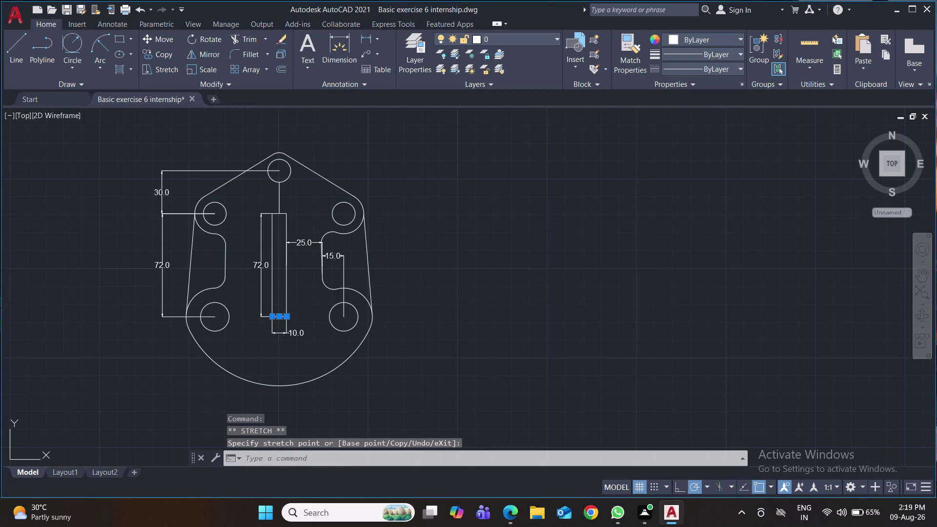
key(ctrl+s)
key(ctrl+s)
key(ctrl+s)
key(ctrl+s)
scroll(up, 3)
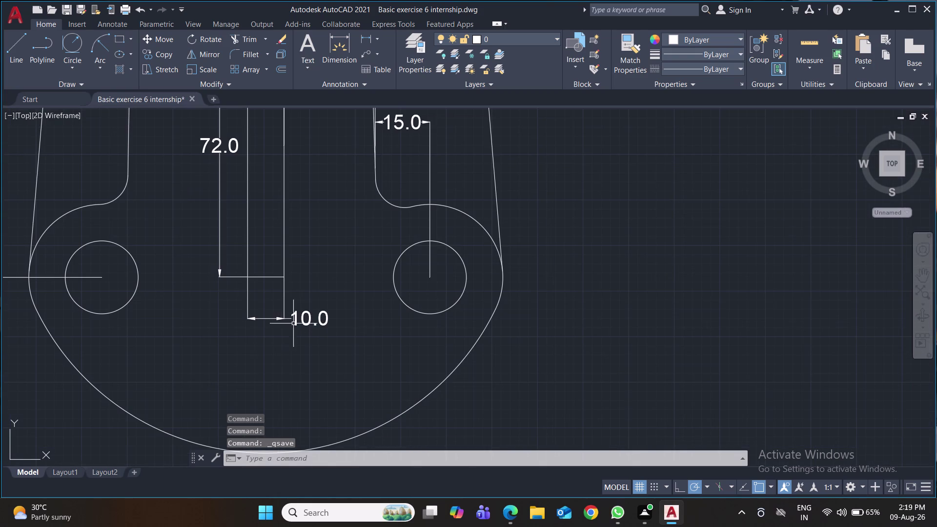
Place a linear dimension from the top hole centre to the slot top.
middle_drag(308, 309, 301, 471)
middle_drag(292, 388, 292, 444)
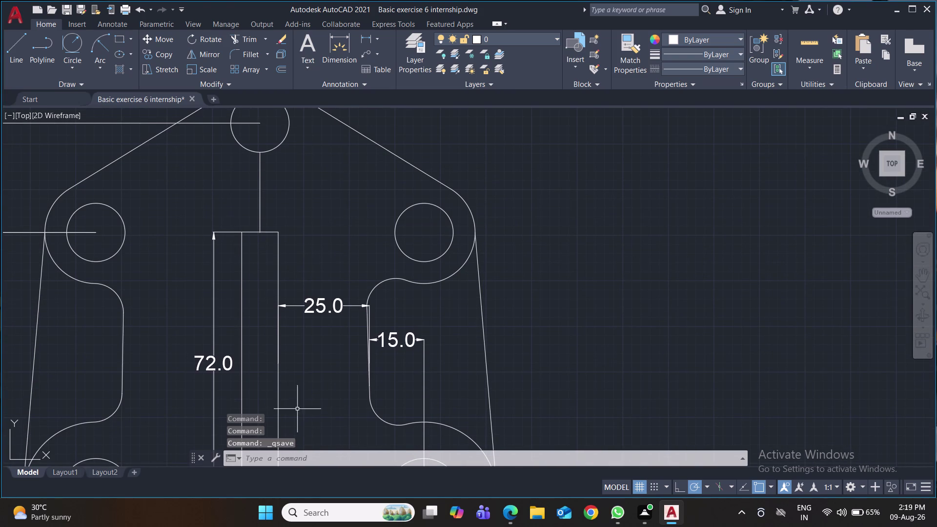
click(362, 38)
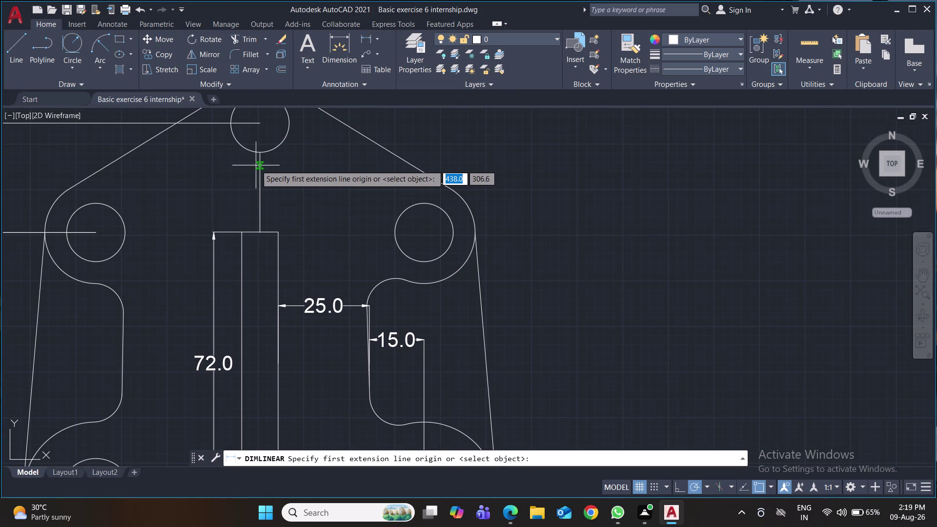
click(260, 154)
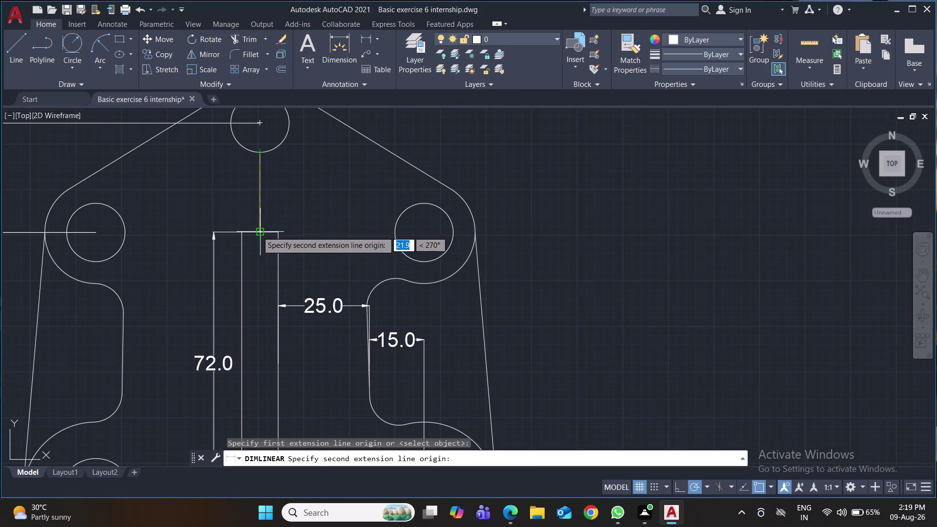
click(258, 232)
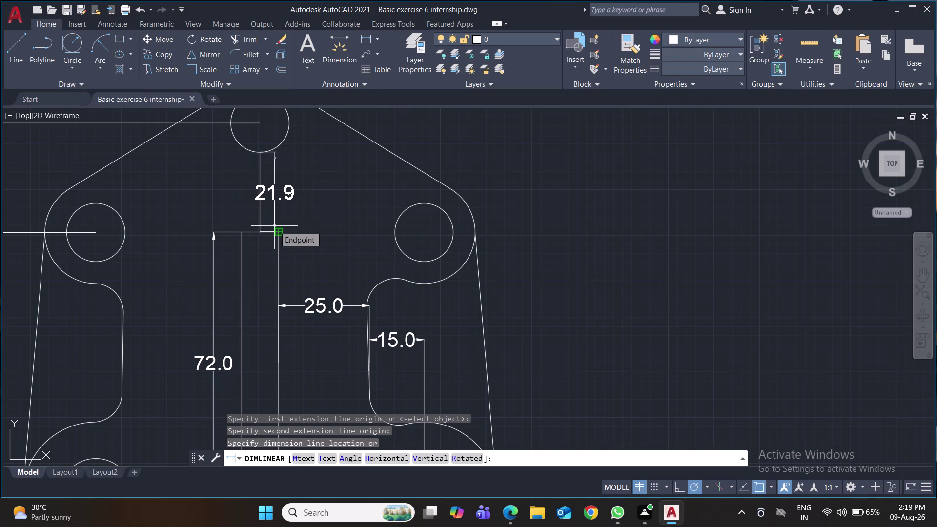
click(288, 225)
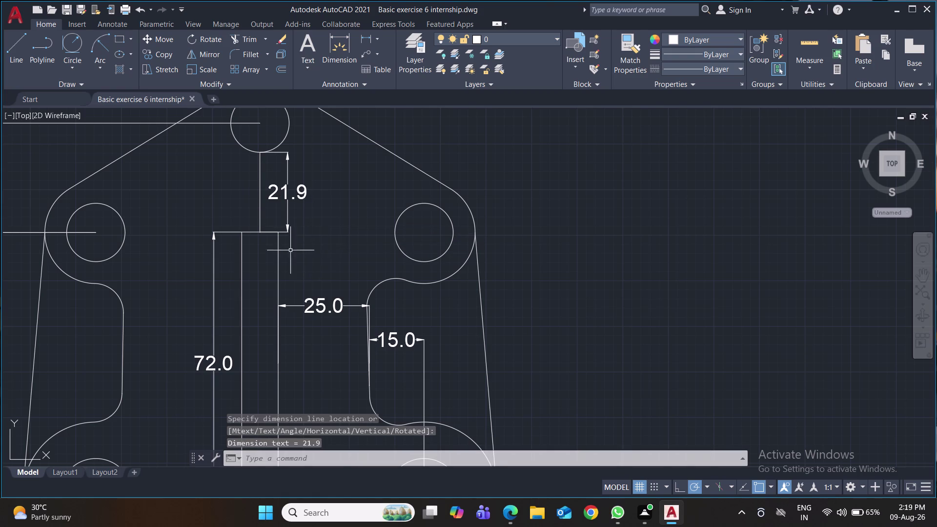
Snap the dimension's lower extension to the slot top so it reads 22.0, then save.
click(266, 231)
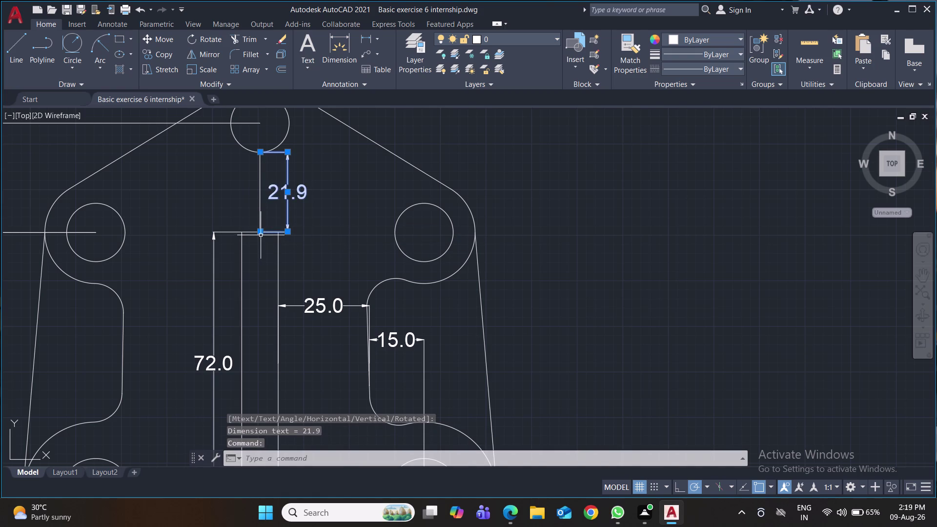
click(261, 232)
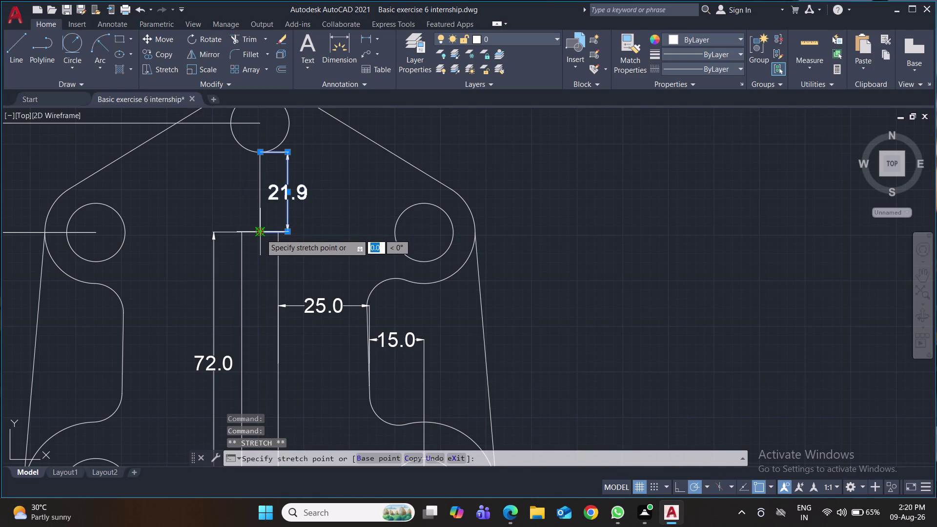
click(261, 234)
click(260, 234)
click(261, 236)
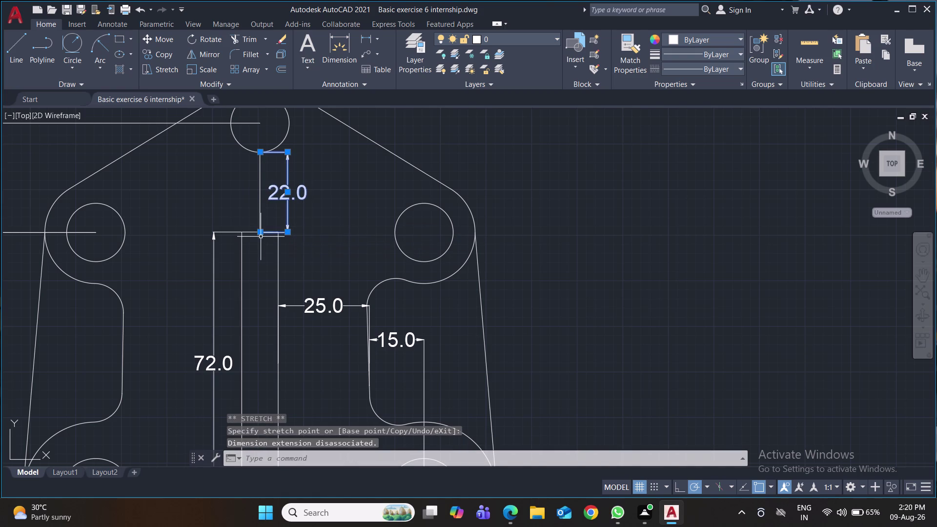
key(ctrl+s)
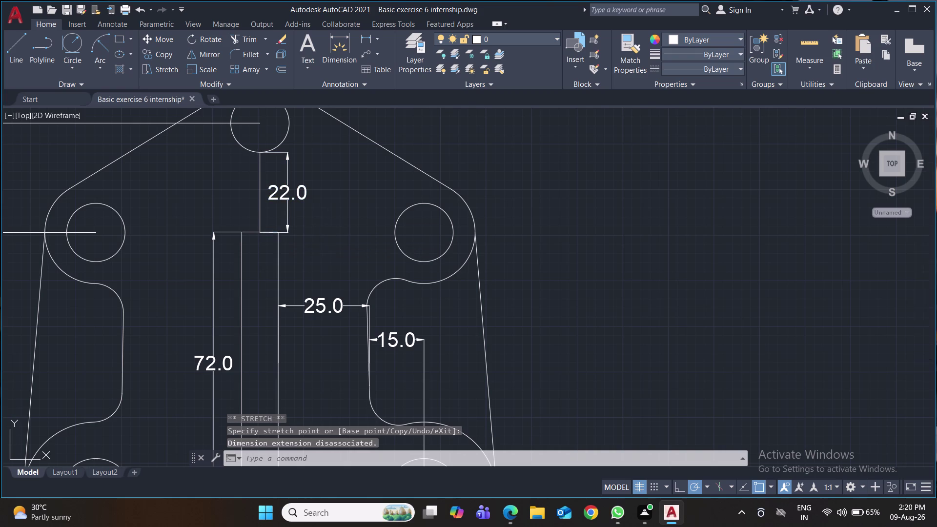
key(ctrl+s)
key(ctrl+s)
key(ctrl+s)
key(ctrl+s)
key(ctrl+s)
key(ctrl+s)
key(ctrl+s)
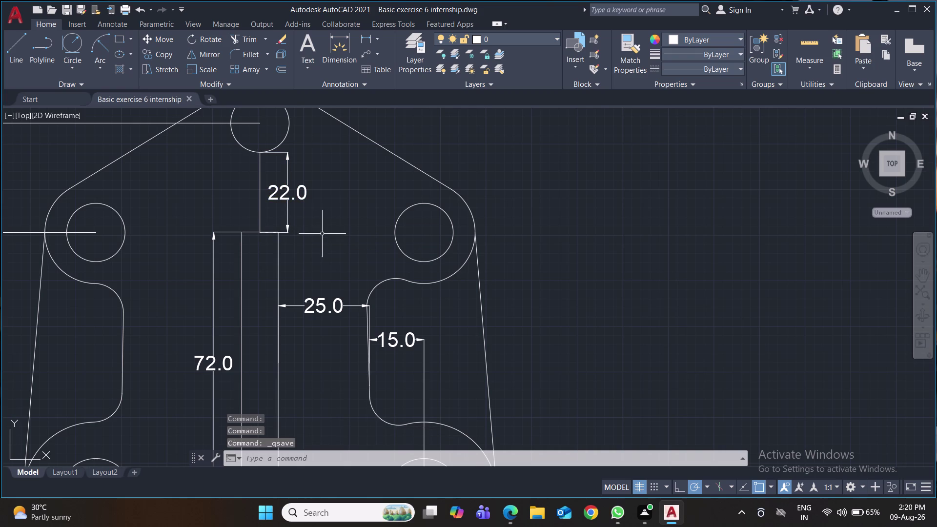
Zoom back out to view the whole plate drawing.
scroll(up, 3)
middle_drag(284, 231, 329, 262)
scroll(down, 3)
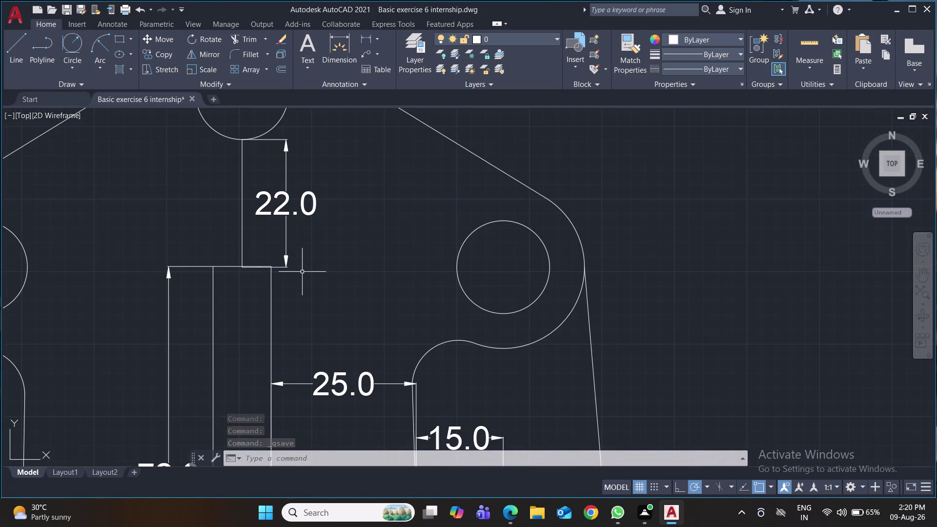
scroll(down, 3)
middle_drag(302, 272, 301, 246)
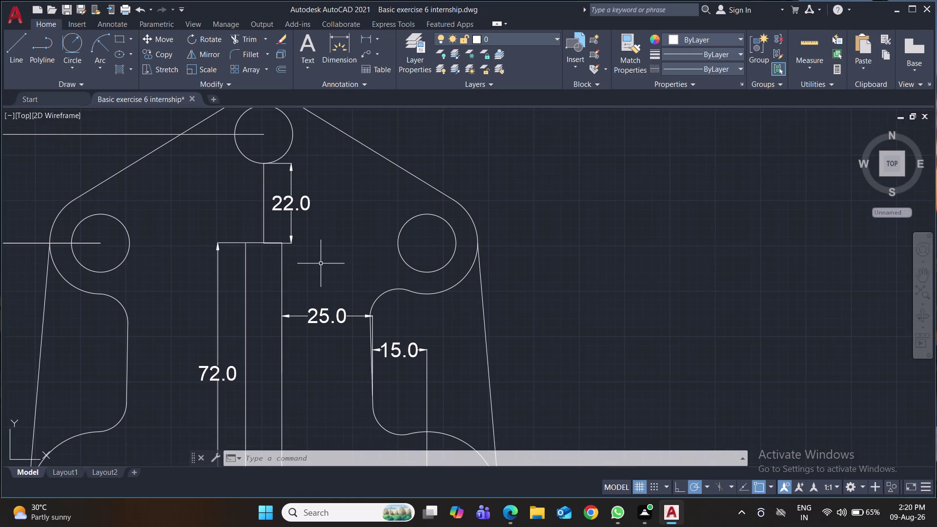
middle_drag(321, 265, 321, 292)
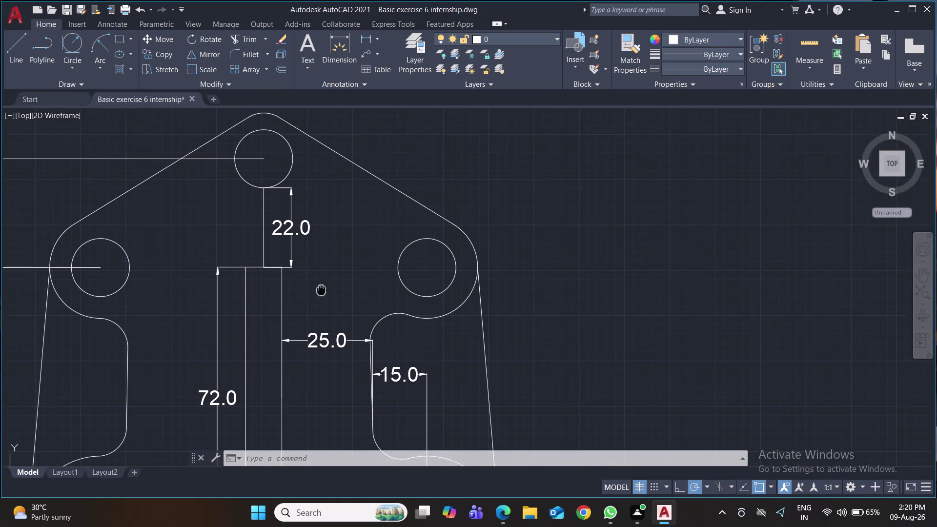
middle_drag(320, 293, 317, 302)
scroll(down, 3)
scroll(down, 3)
middle_drag(318, 297, 318, 281)
middle_drag(317, 274, 315, 233)
click(376, 37)
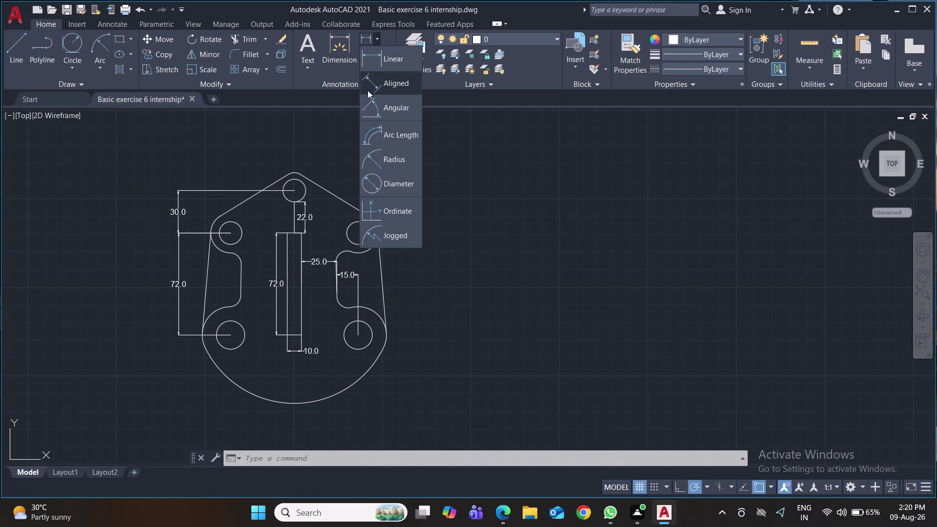
Add R8.0 radius dimensions to the top hole and the upper right hole.
click(397, 162)
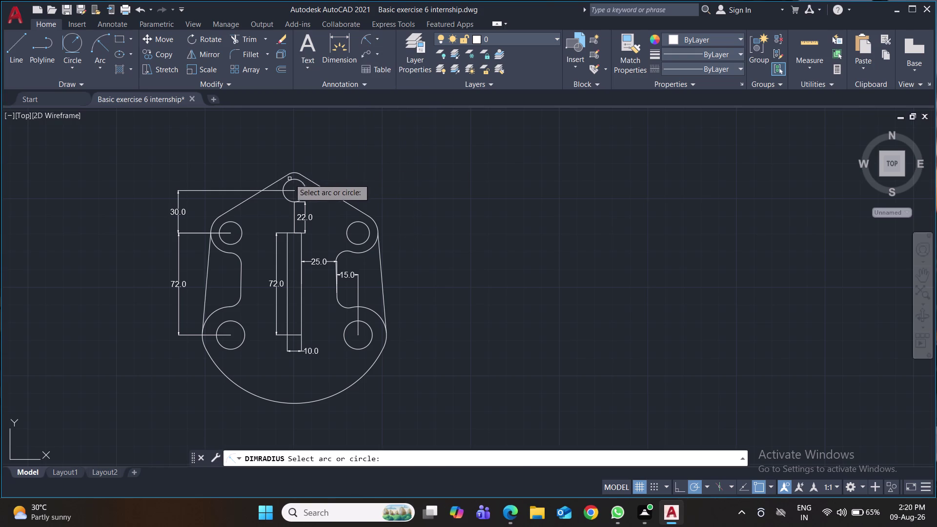
click(291, 181)
click(317, 146)
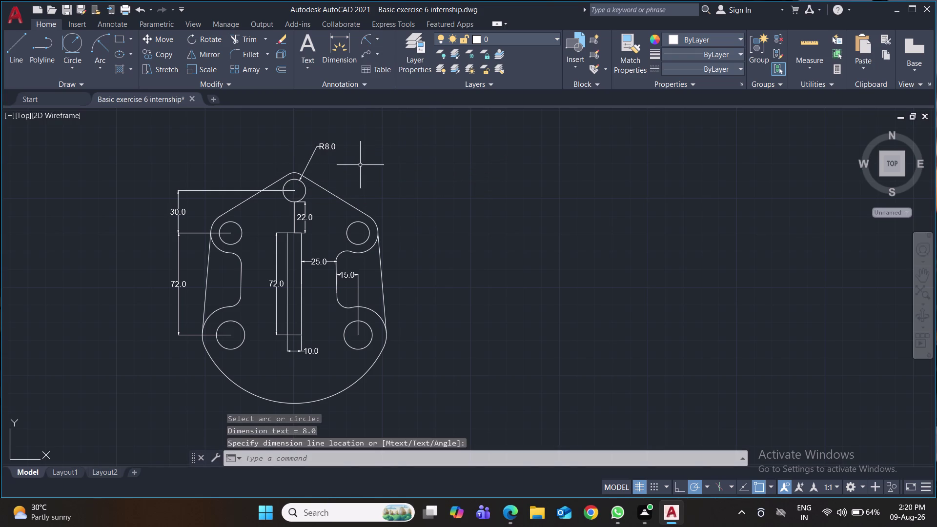
click(364, 44)
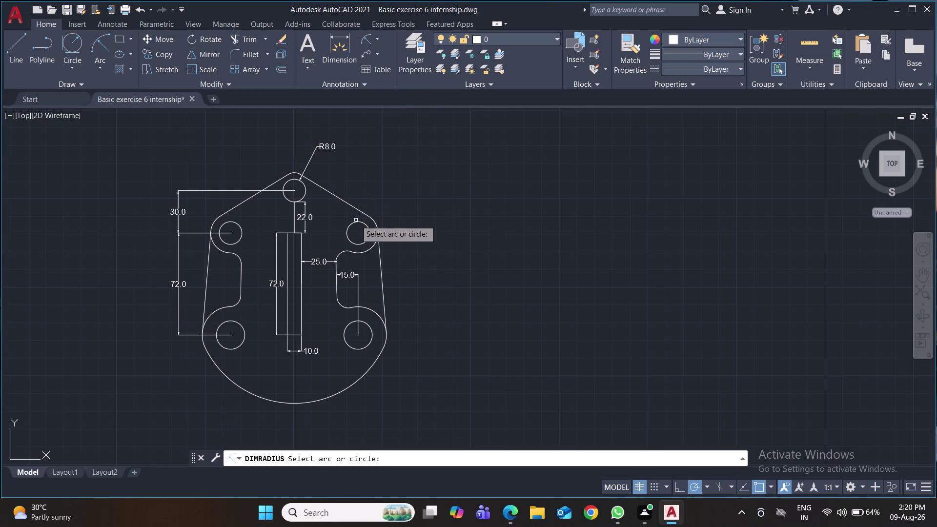
click(355, 220)
click(395, 193)
Add R14.0, R20.0 and R70.0 radius dimensions to the outline arcs.
key(space)
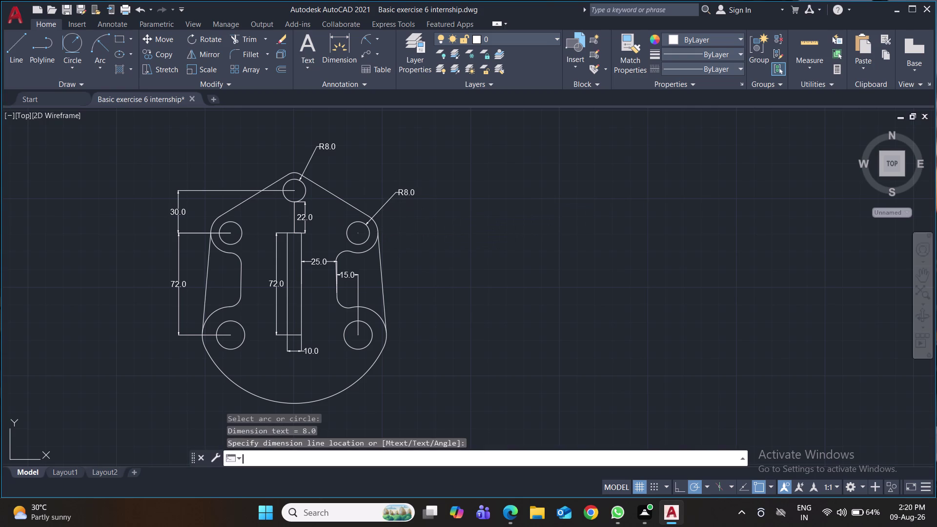
click(376, 224)
click(399, 218)
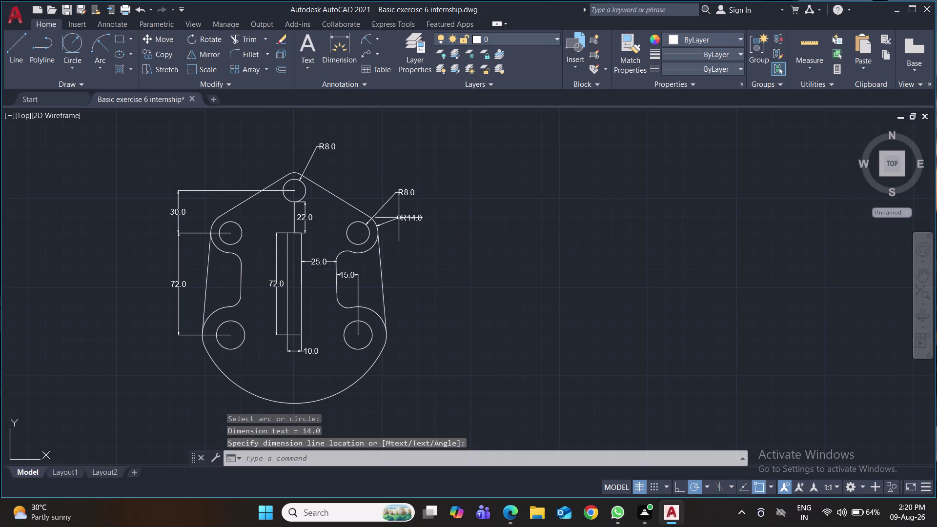
key(space)
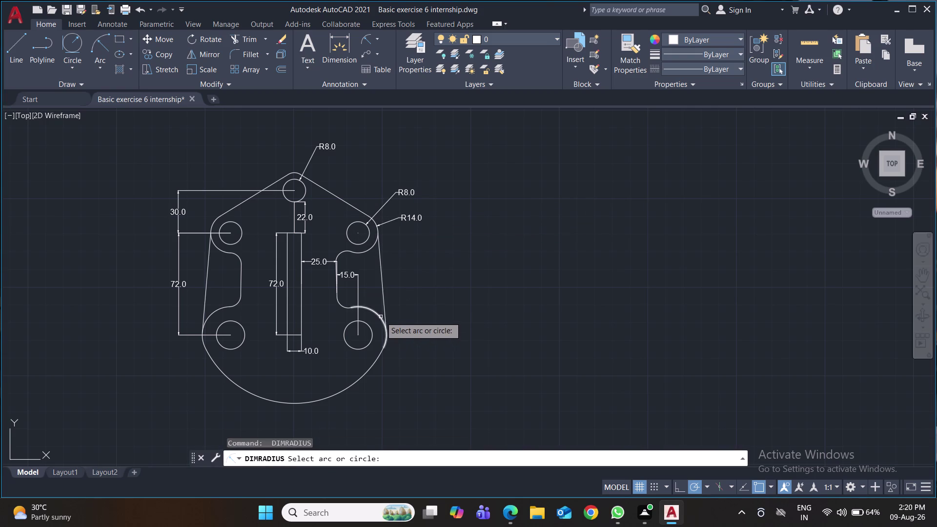
click(380, 316)
click(420, 279)
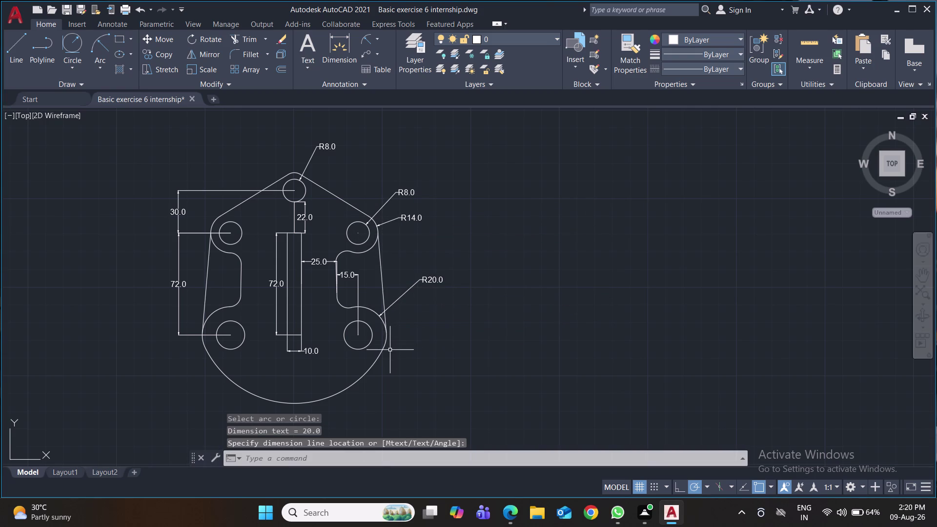
key(space)
click(366, 374)
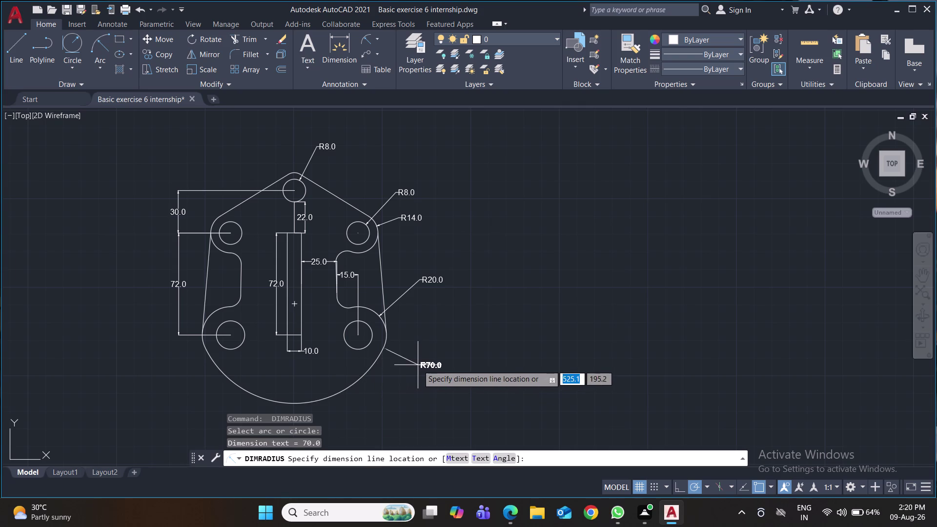
click(404, 396)
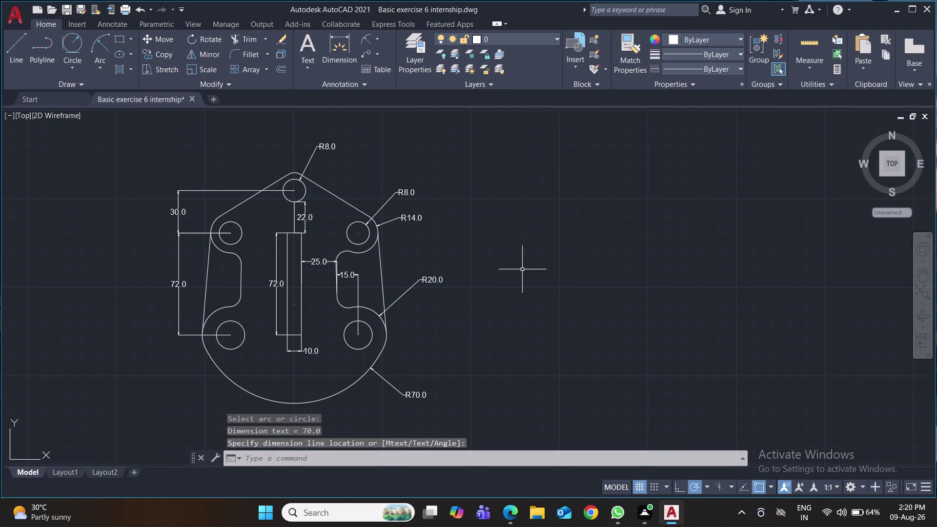
middle_drag(522, 269, 523, 310)
click(378, 40)
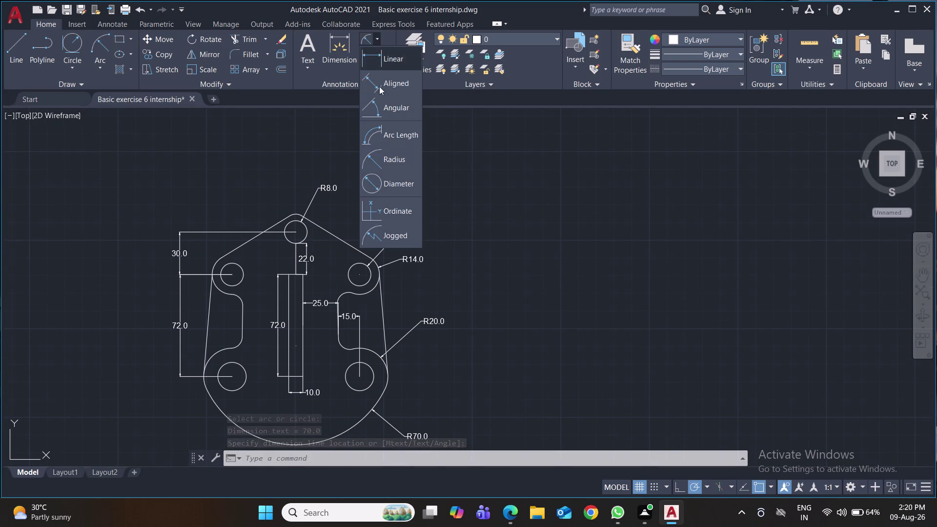
Dimension the top hole to the upper right and upper left holes (45.0 each).
click(375, 62)
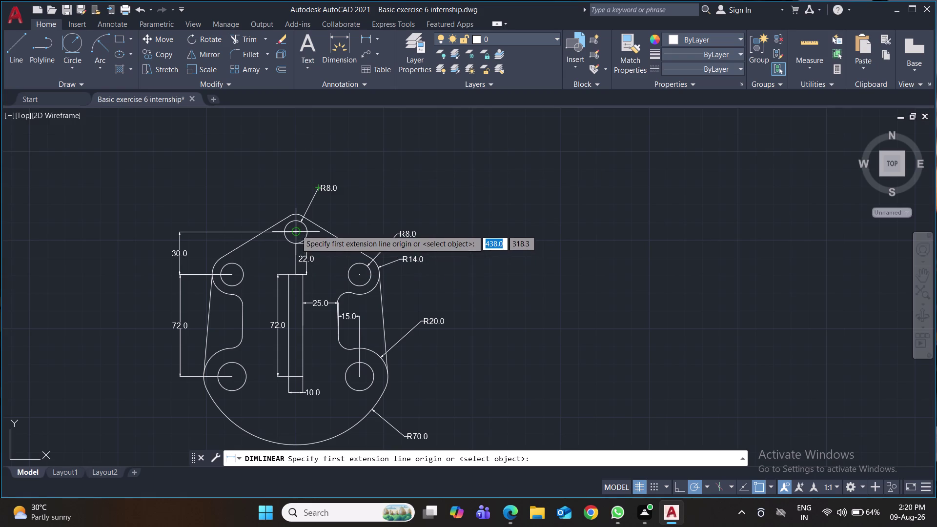
click(296, 230)
click(361, 277)
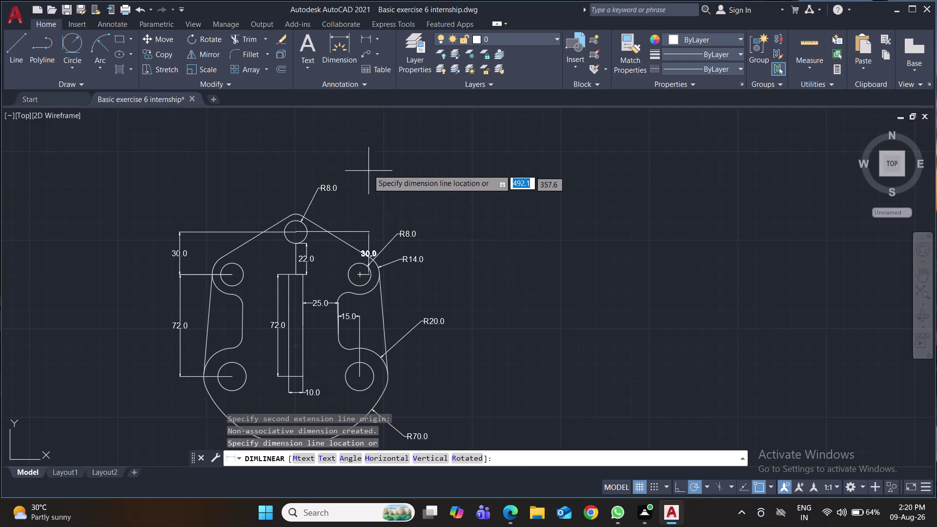
click(349, 152)
key(space)
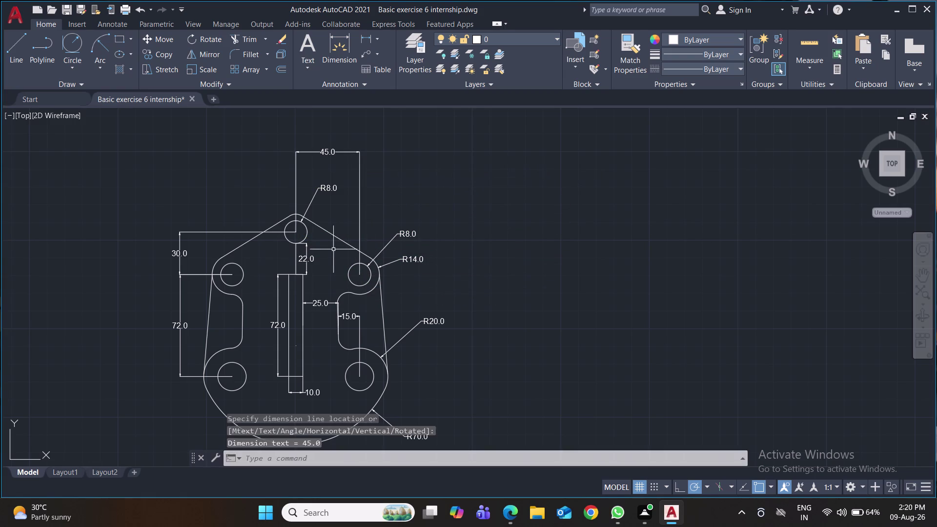
click(229, 276)
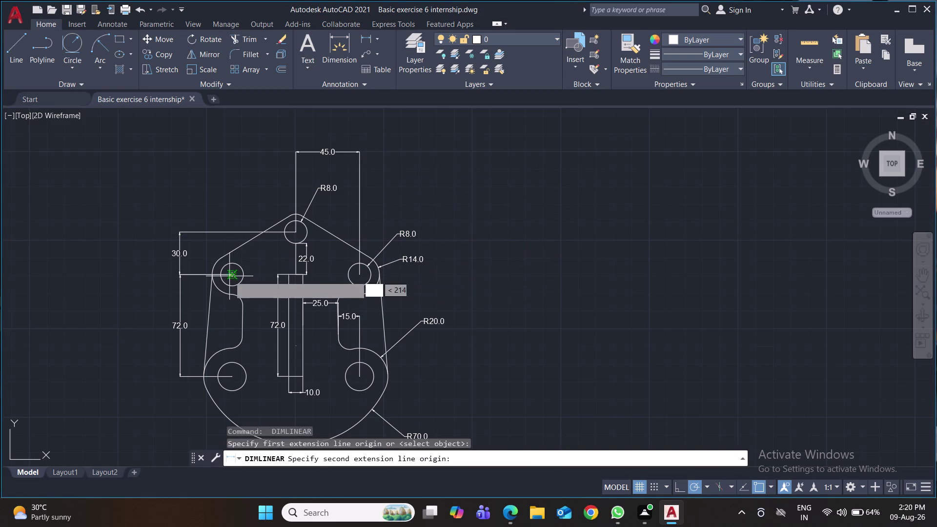
click(295, 231)
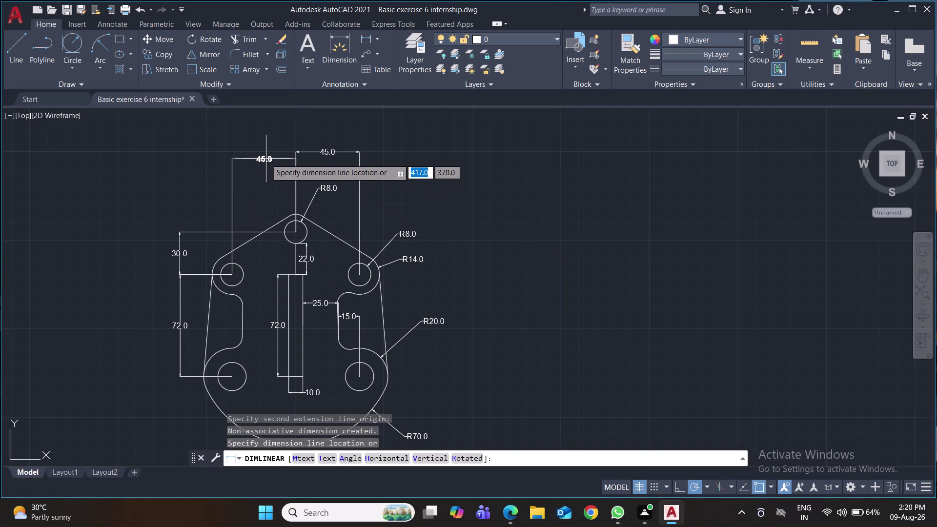
click(266, 153)
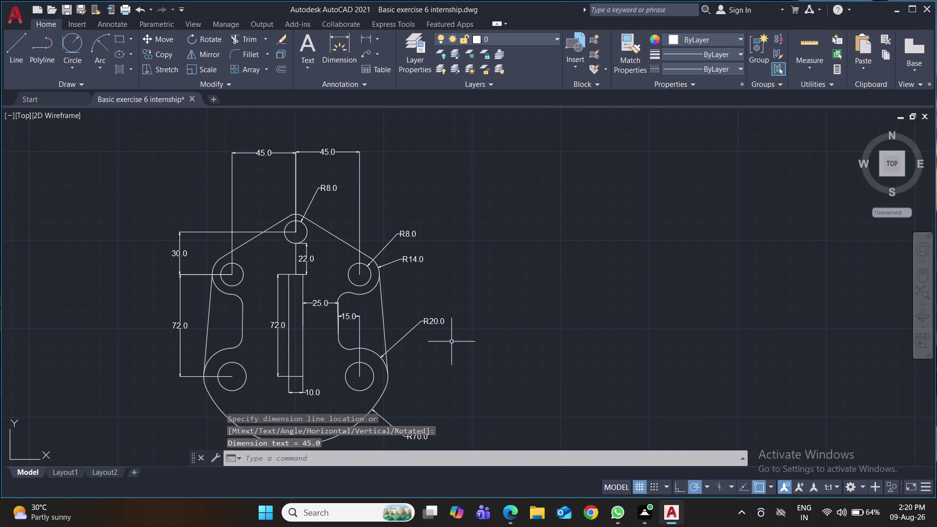
Save the drawing.
key(ctrl+s)
key(ctrl+s)
key(ctrl+s)
key(ctrl+s)
key(ctrl+s)
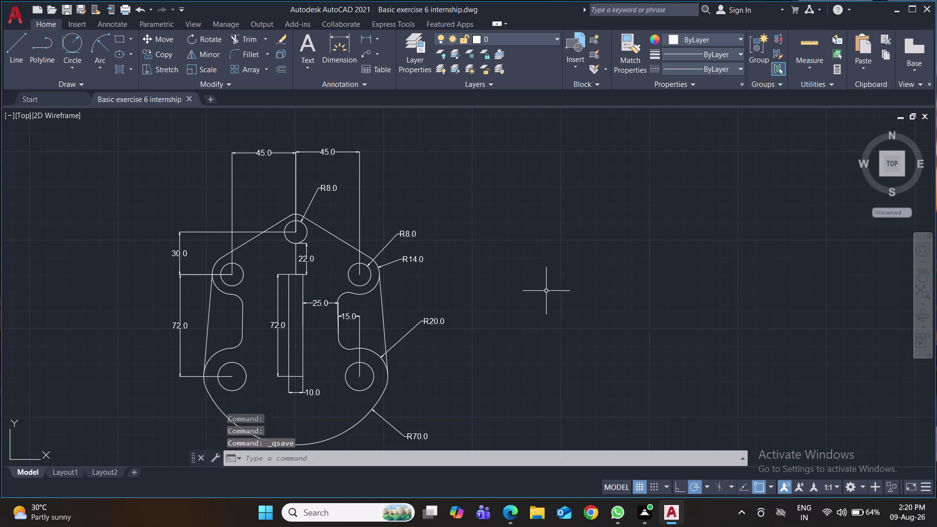
scroll(down, 3)
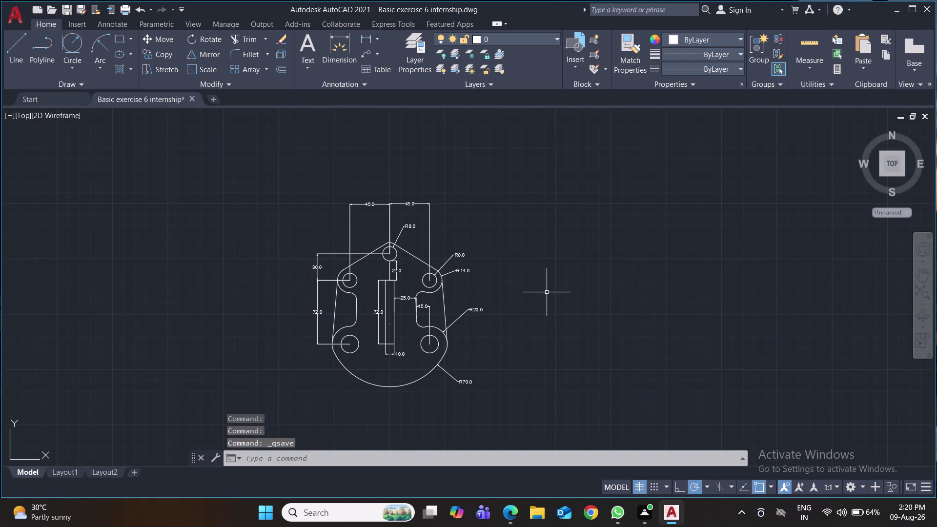
scroll(down, 3)
scroll(up, 3)
scroll(up, 3)
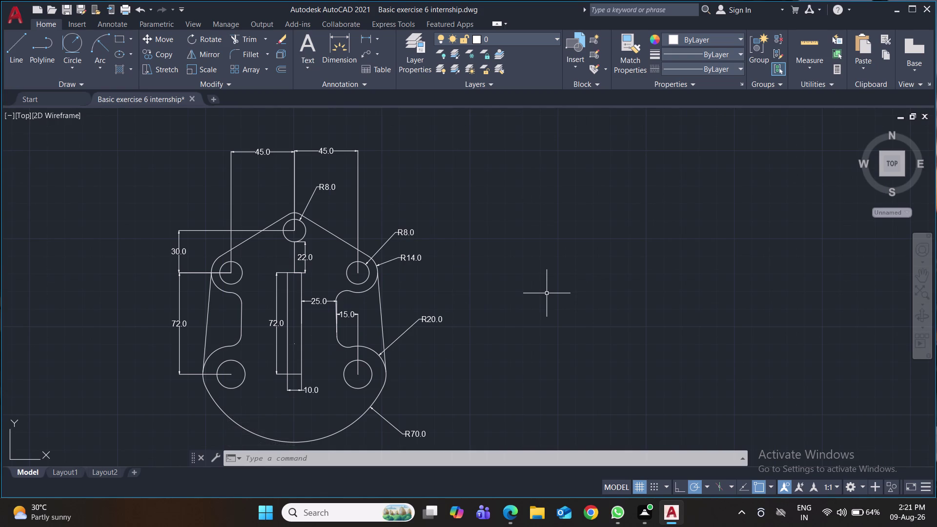
Add an R10.0 radius dimension to the lower right hole.
click(379, 40)
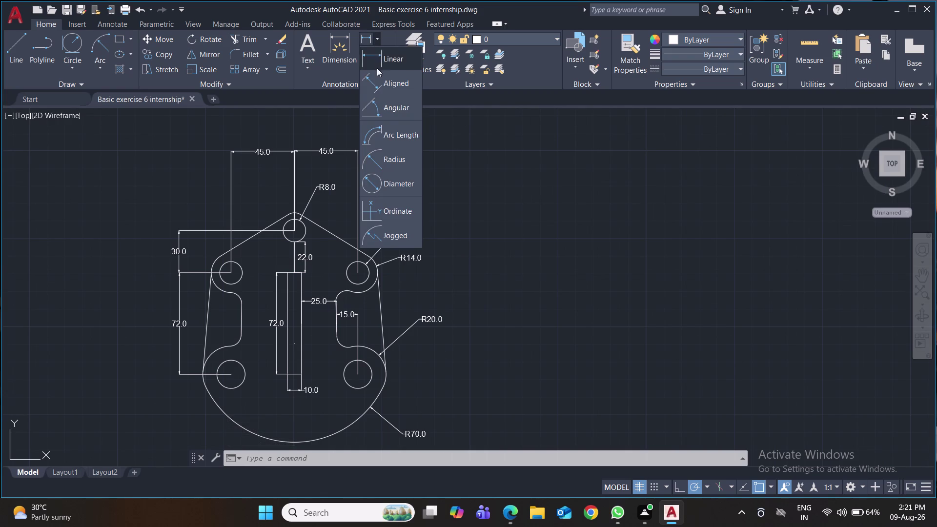
click(397, 165)
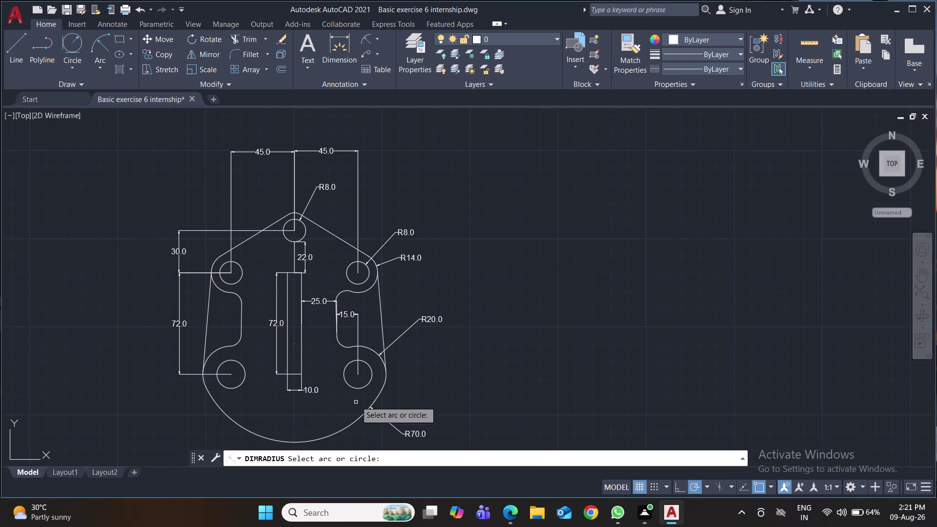
click(365, 387)
click(411, 384)
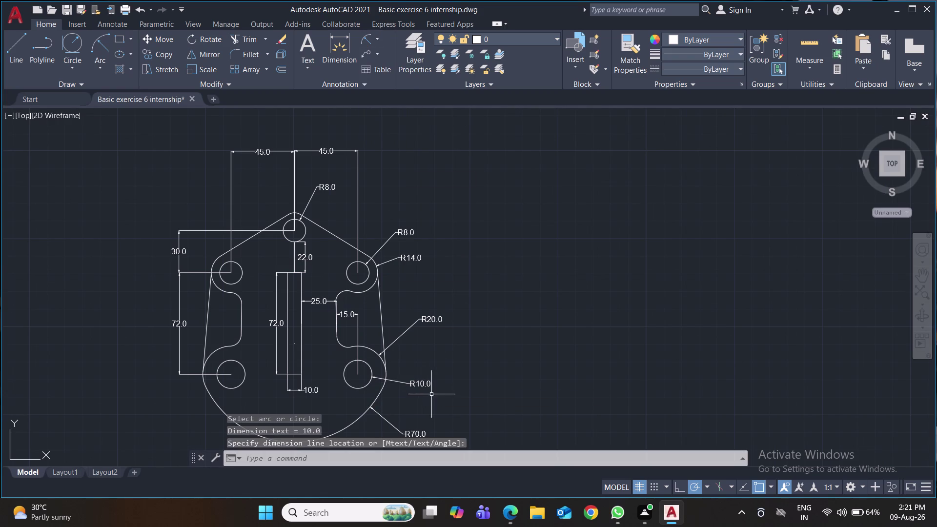
Save the drawing and bring up the Plot dialog.
key(ctrl+s)
key(ctrl+s)
key(ctrl+s)
middle_drag(495, 352, 497, 348)
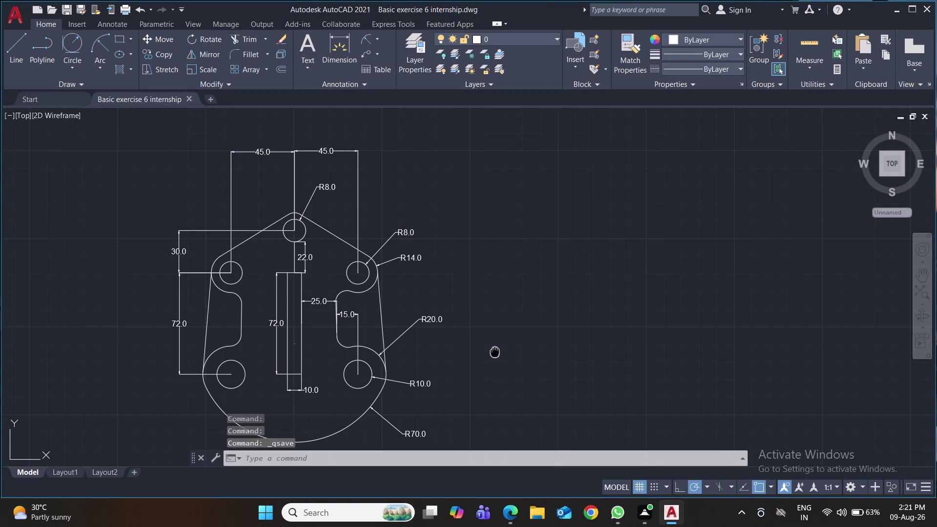
middle_drag(496, 348, 499, 337)
scroll(down, 3)
middle_drag(500, 338, 492, 299)
key(ctrl+p)
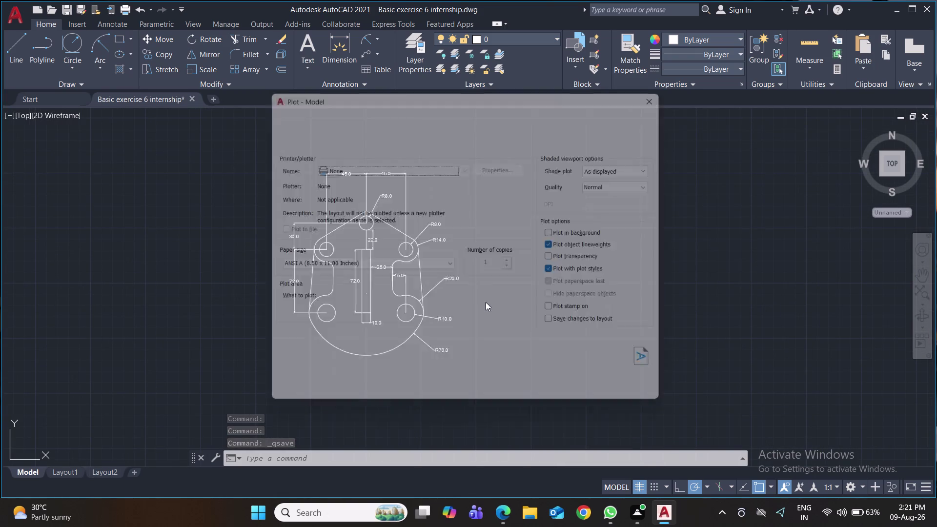
Set the plotter to DWG To PDF.pc3 with ISO full bleed A4 paper in portrait.
click(466, 165)
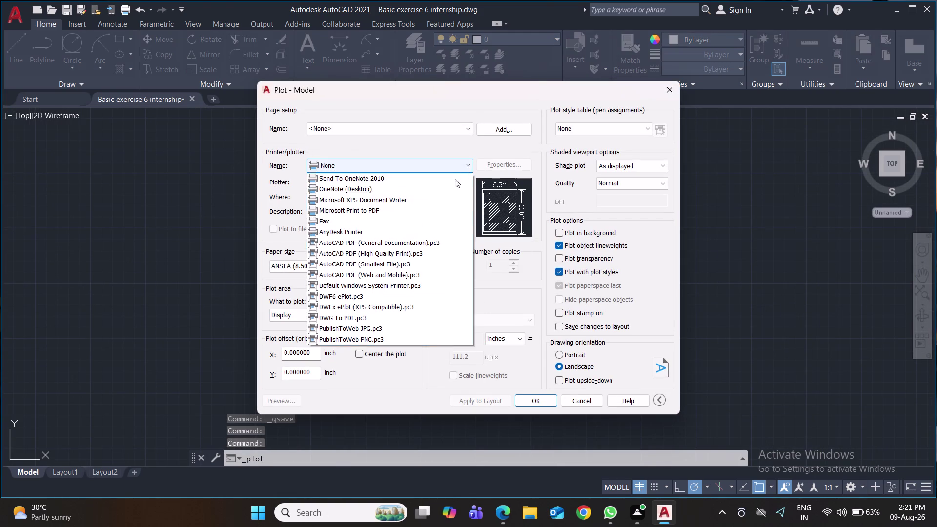
click(392, 333)
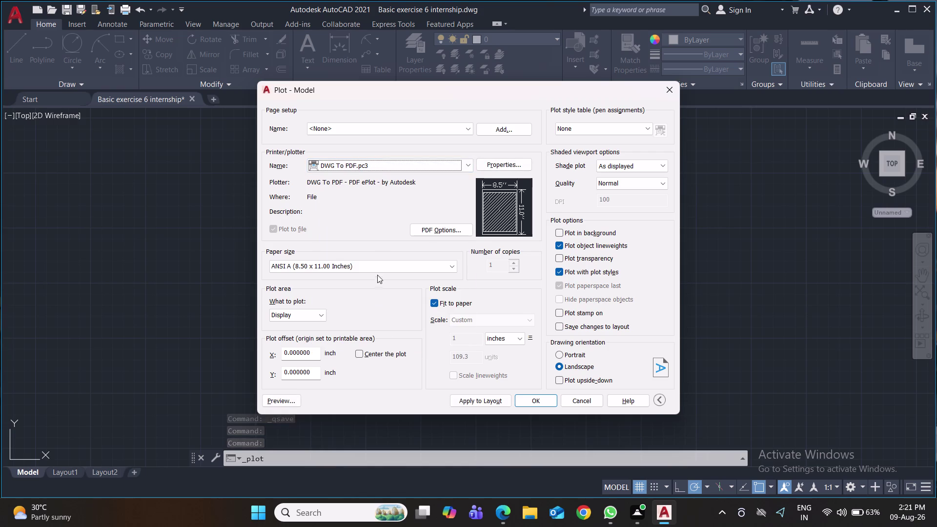
click(378, 264)
scroll(up, 3)
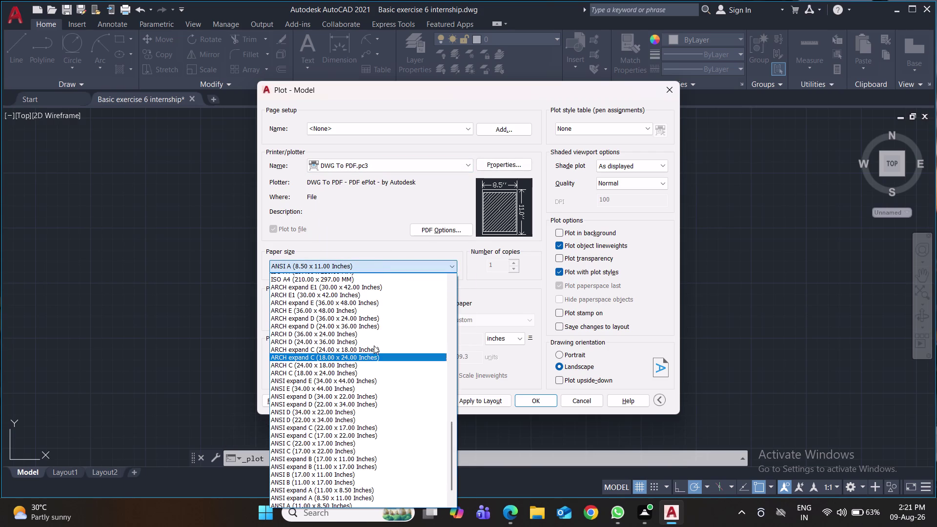
scroll(up, 3)
scroll(up, 3)
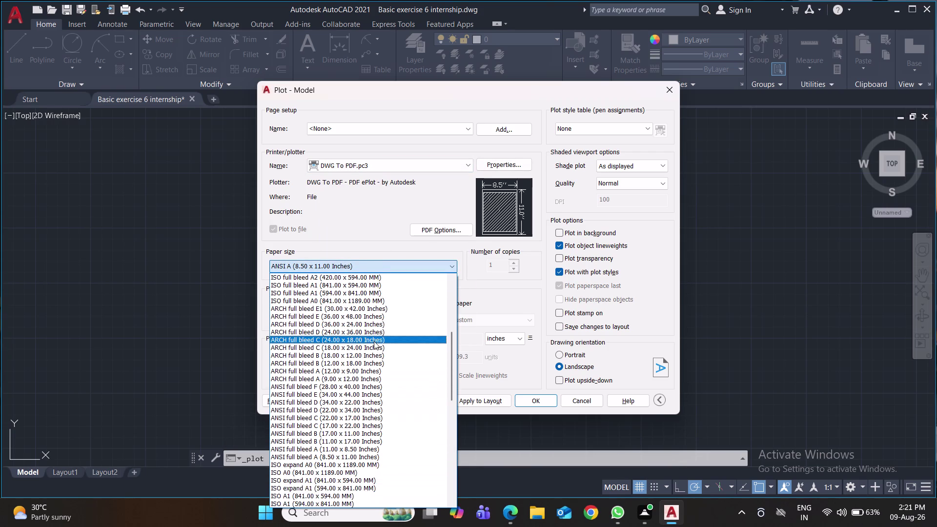
scroll(up, 3)
click(341, 294)
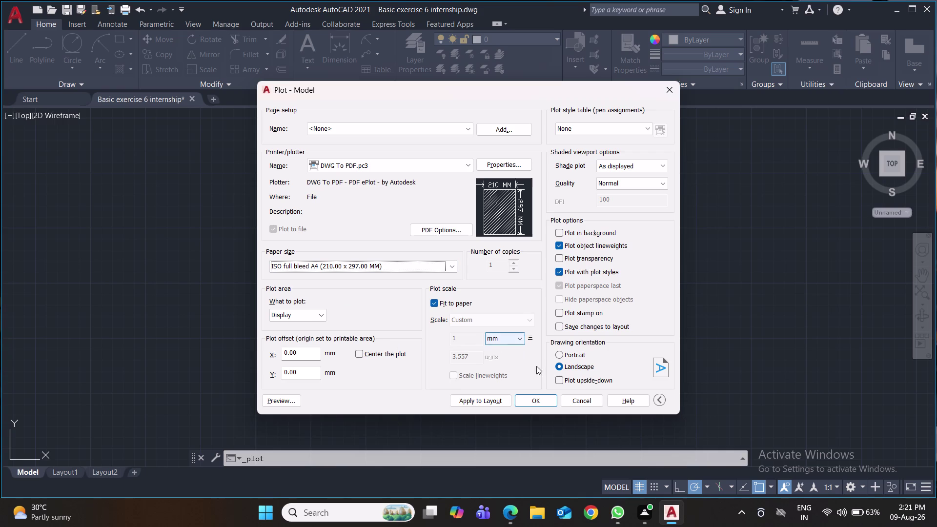
click(563, 353)
Plot a window around the plate and save the PDF file.
click(322, 316)
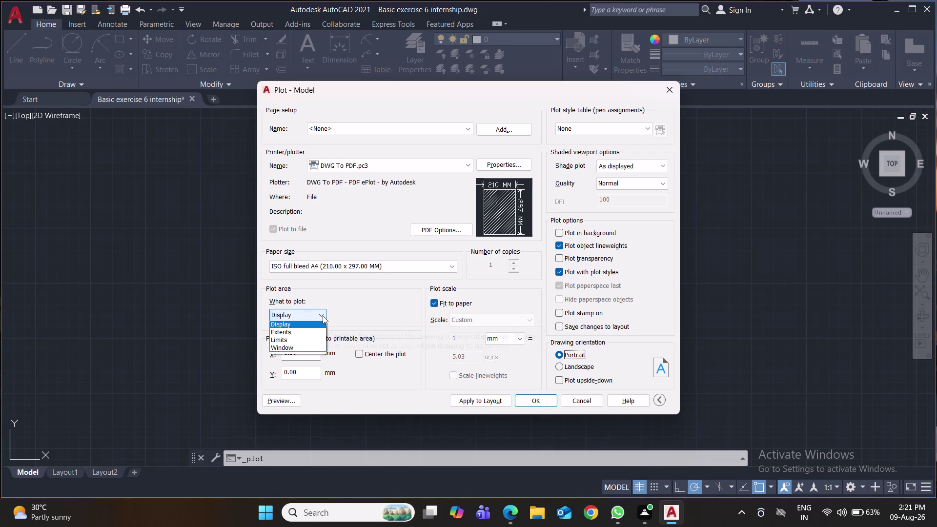
click(310, 350)
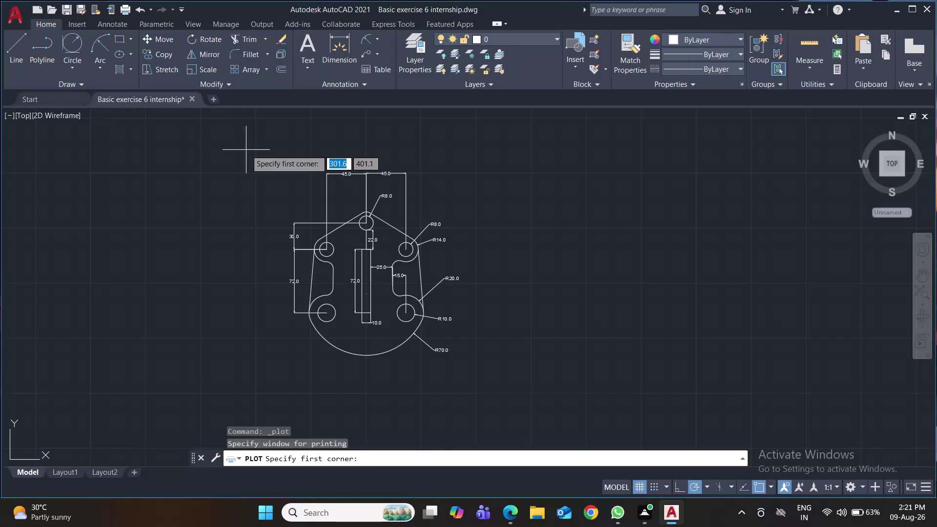
click(245, 151)
click(485, 383)
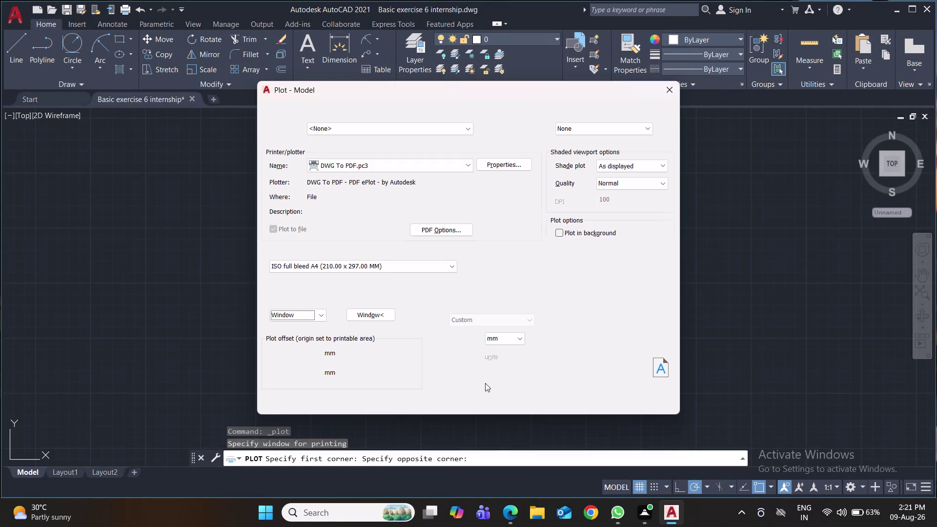
click(542, 398)
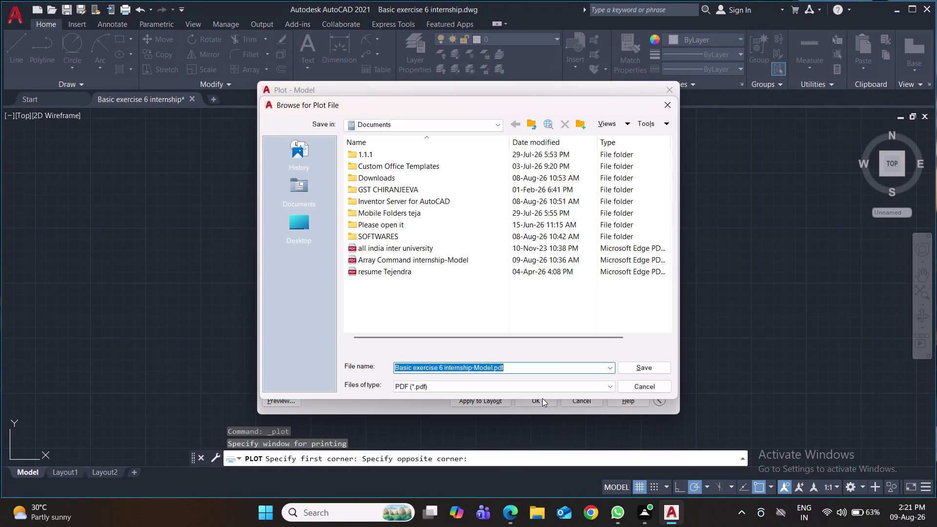
click(627, 369)
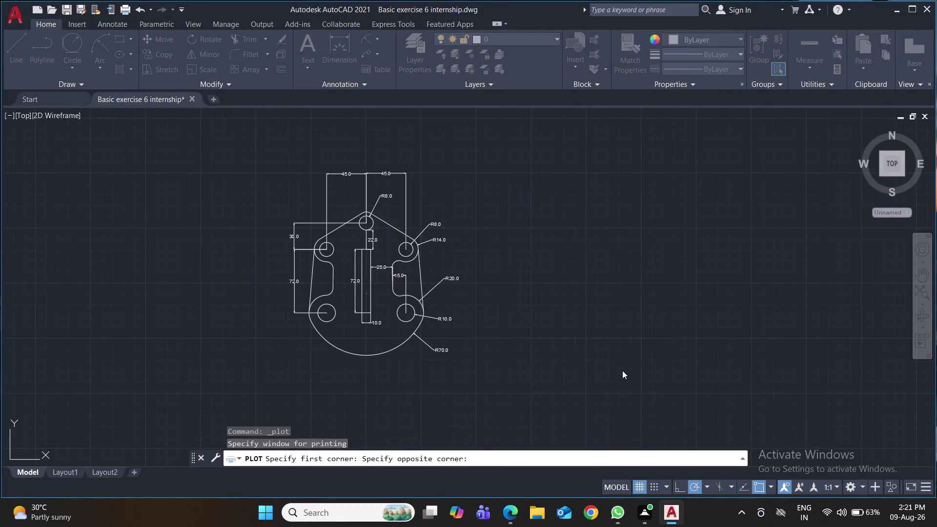